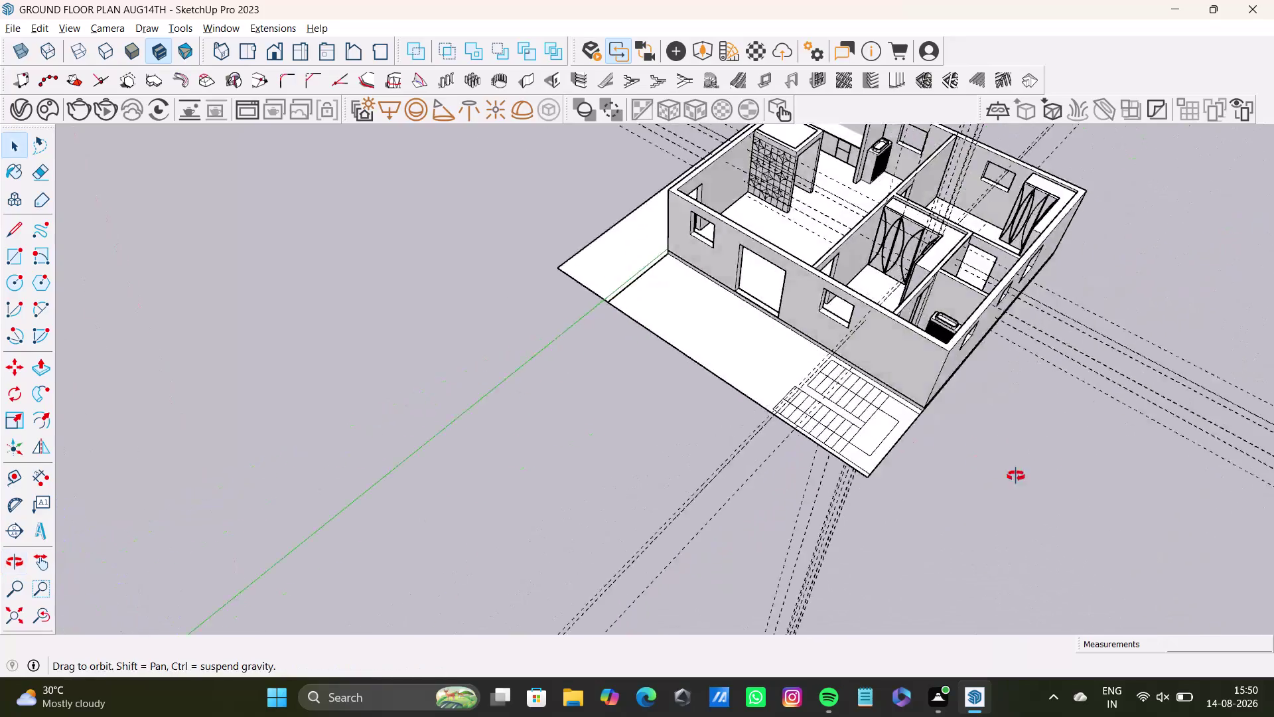
Orbit around the house until the kitchen niche and its panel face the view.
middle_drag(783, 267, 763, 548)
scroll(up, 3)
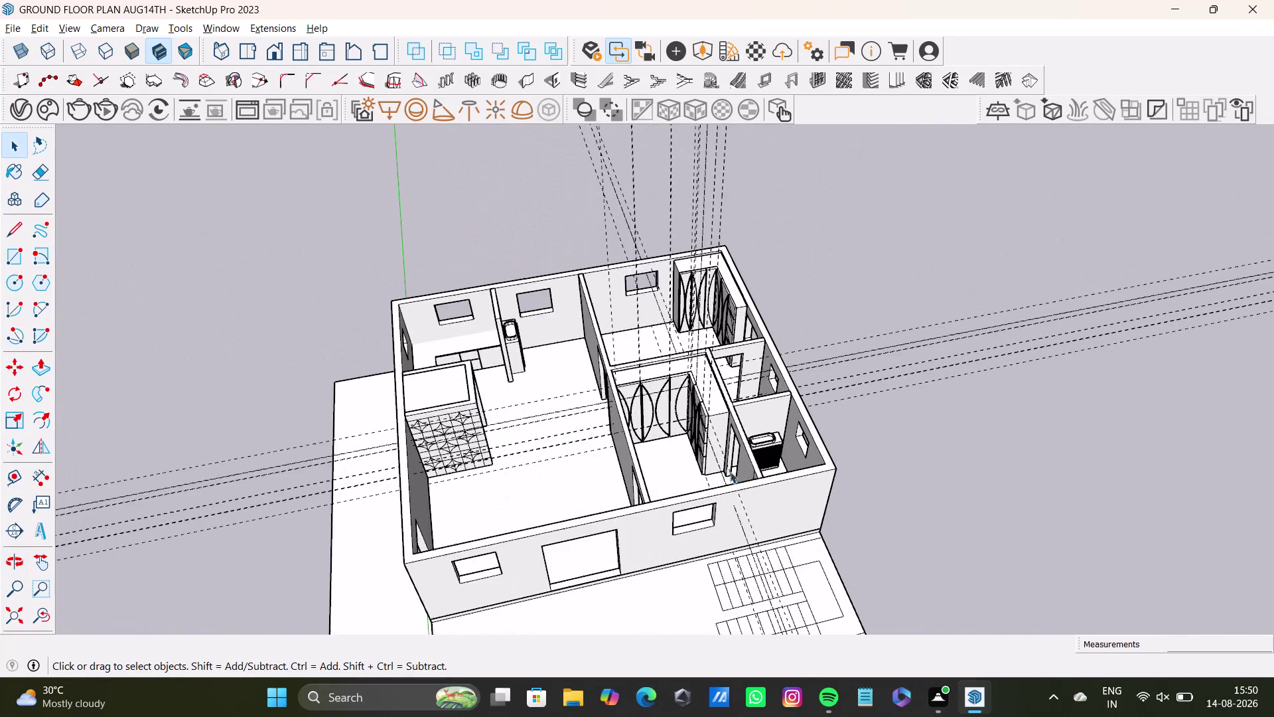
scroll(up, 3)
scroll(down, 3)
scroll(up, 3)
middle_drag(707, 371, 672, 412)
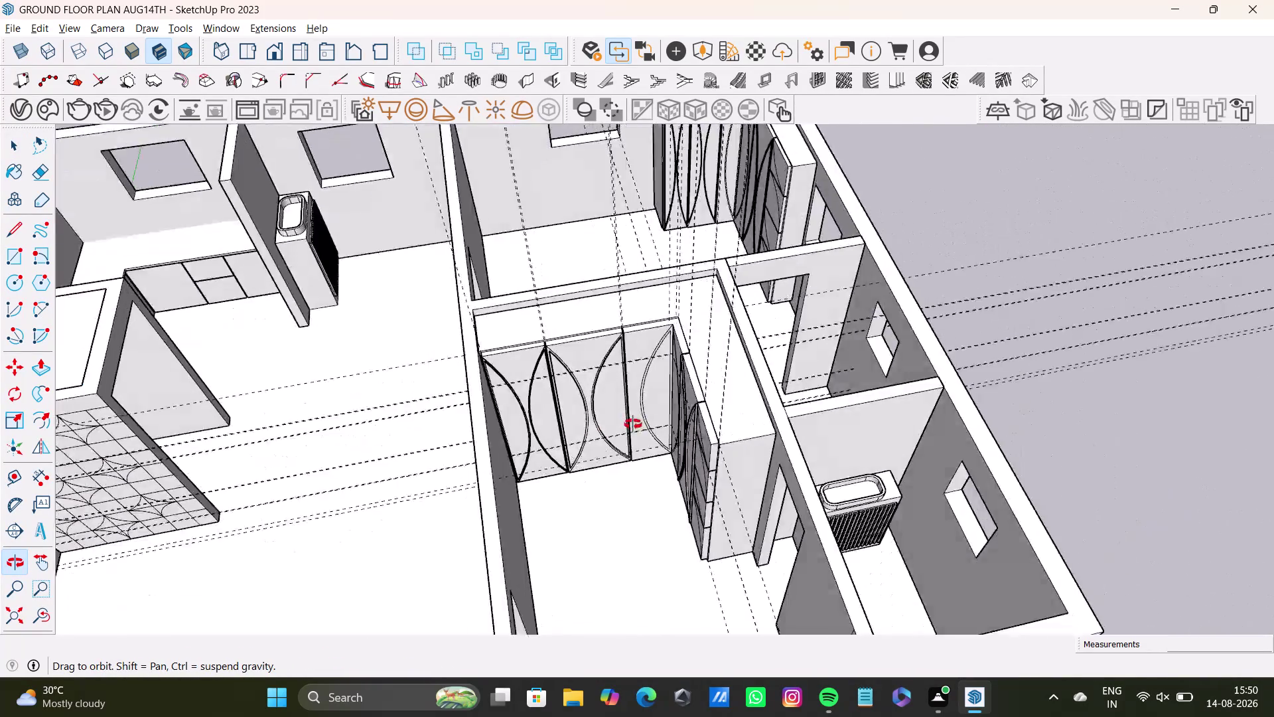
middle_drag(673, 413, 529, 435)
middle_drag(528, 276, 294, 276)
middle_drag(325, 264, 858, 375)
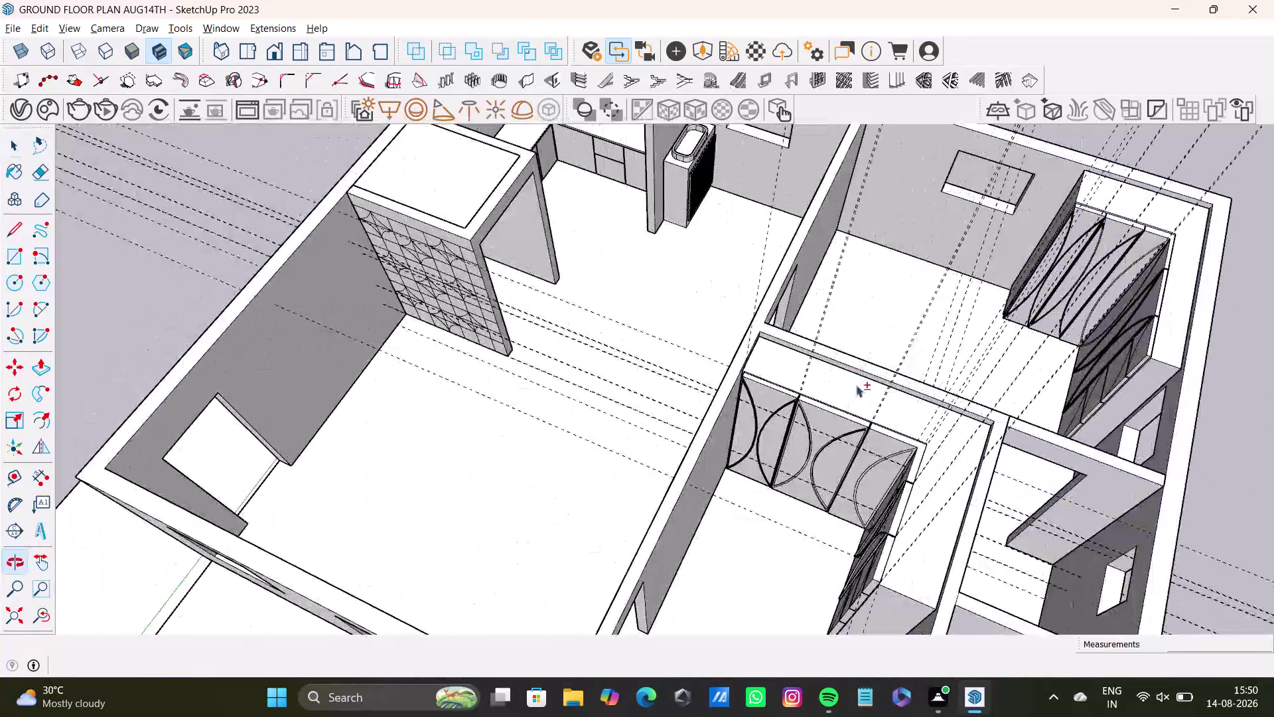
scroll(up, 3)
middle_drag(452, 277, 476, 521)
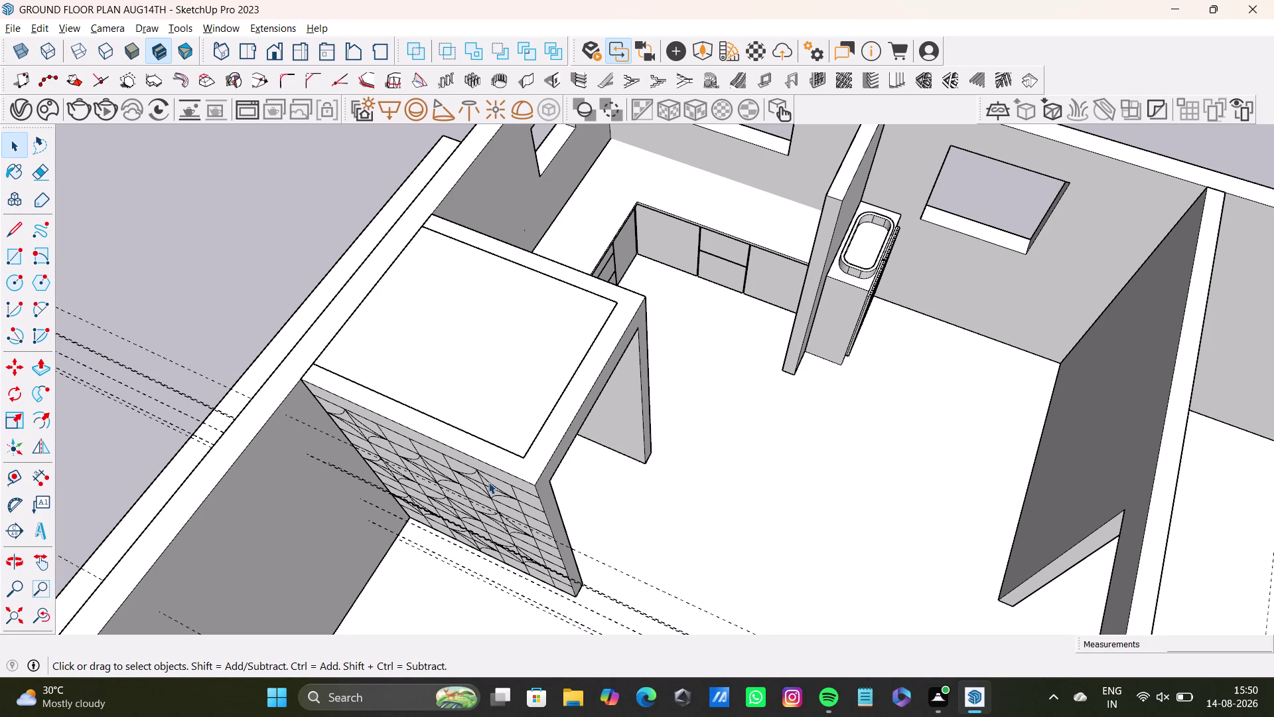
scroll(down, 3)
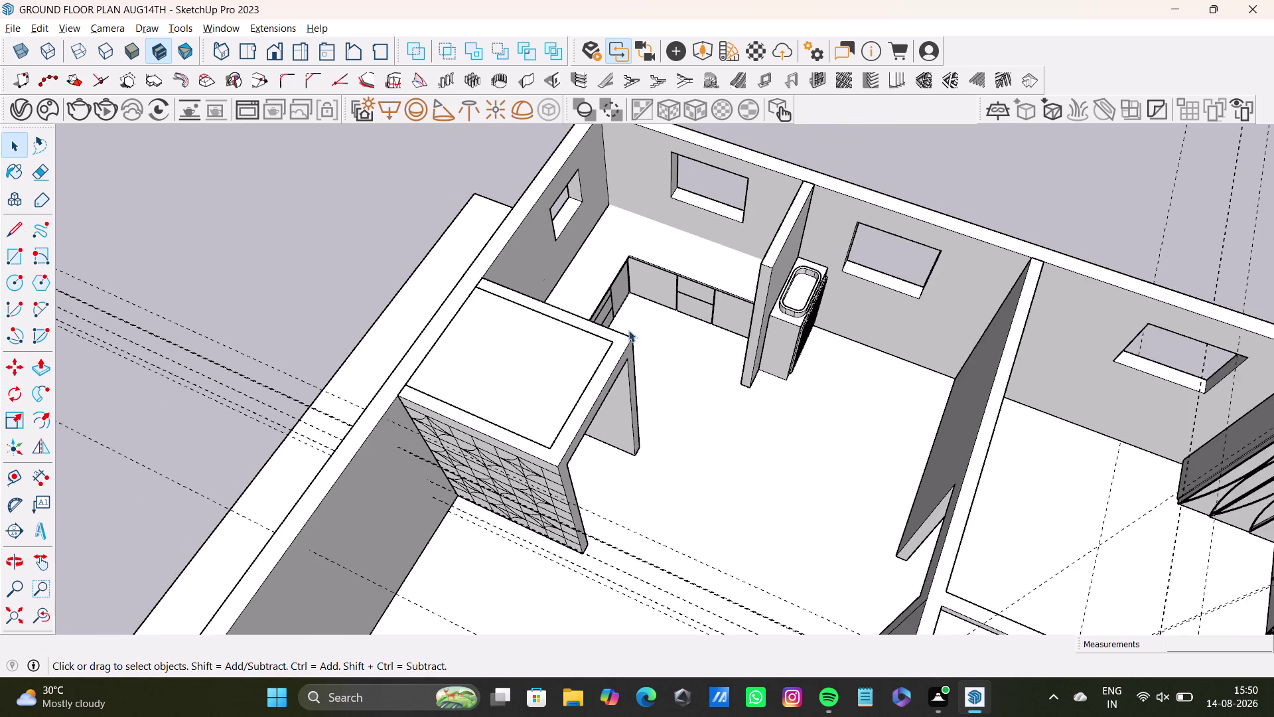
scroll(down, 3)
middle_drag(706, 418, 932, 290)
middle_drag(735, 449, 615, 391)
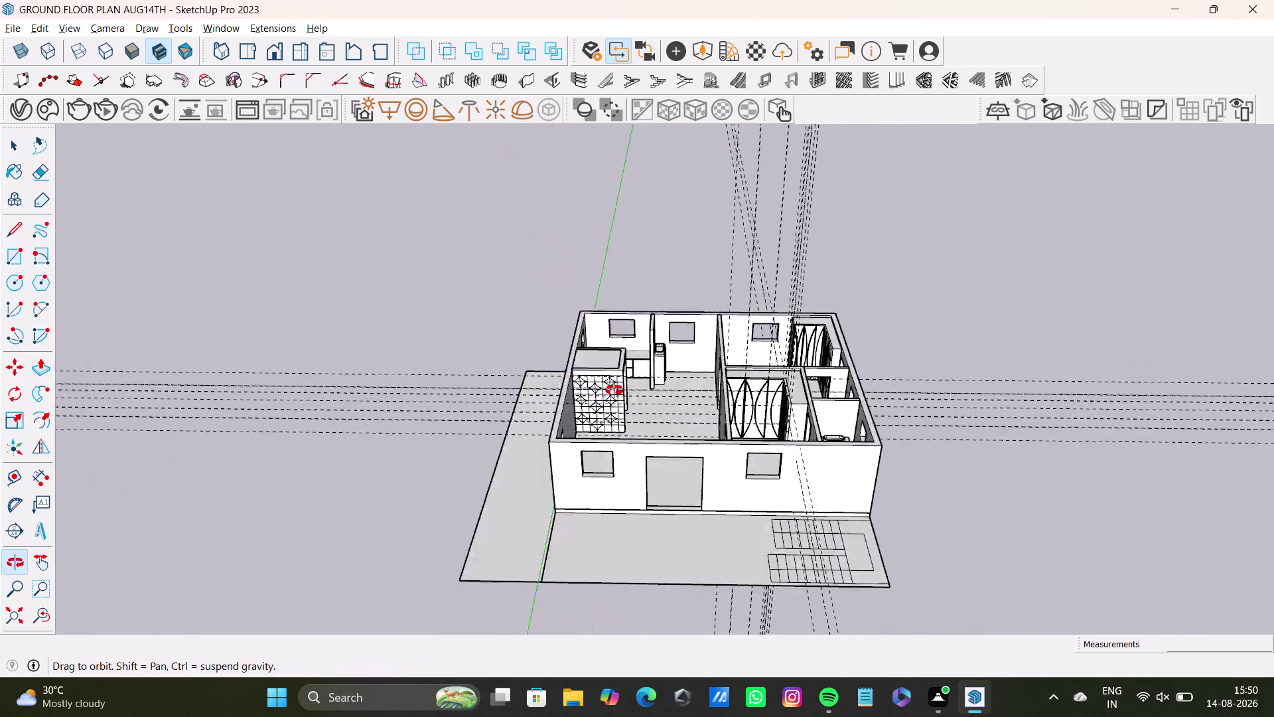
middle_drag(615, 391, 351, 399)
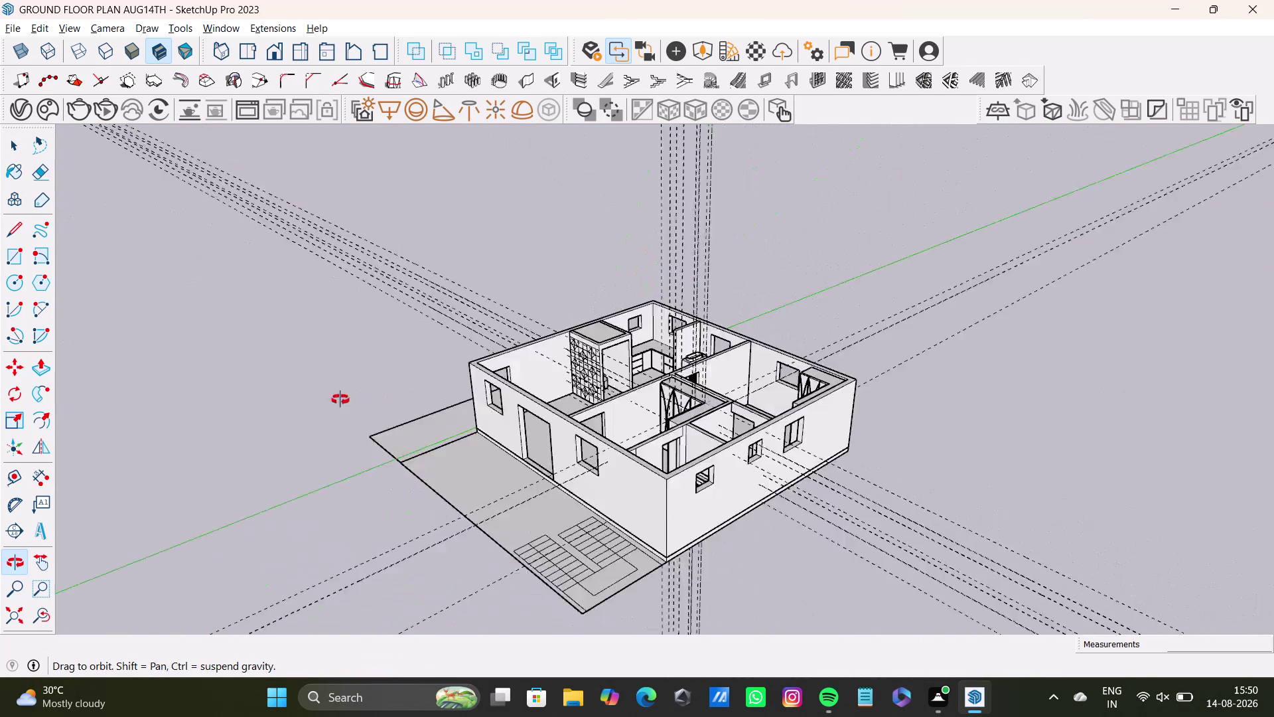
middle_drag(352, 399, 676, 400)
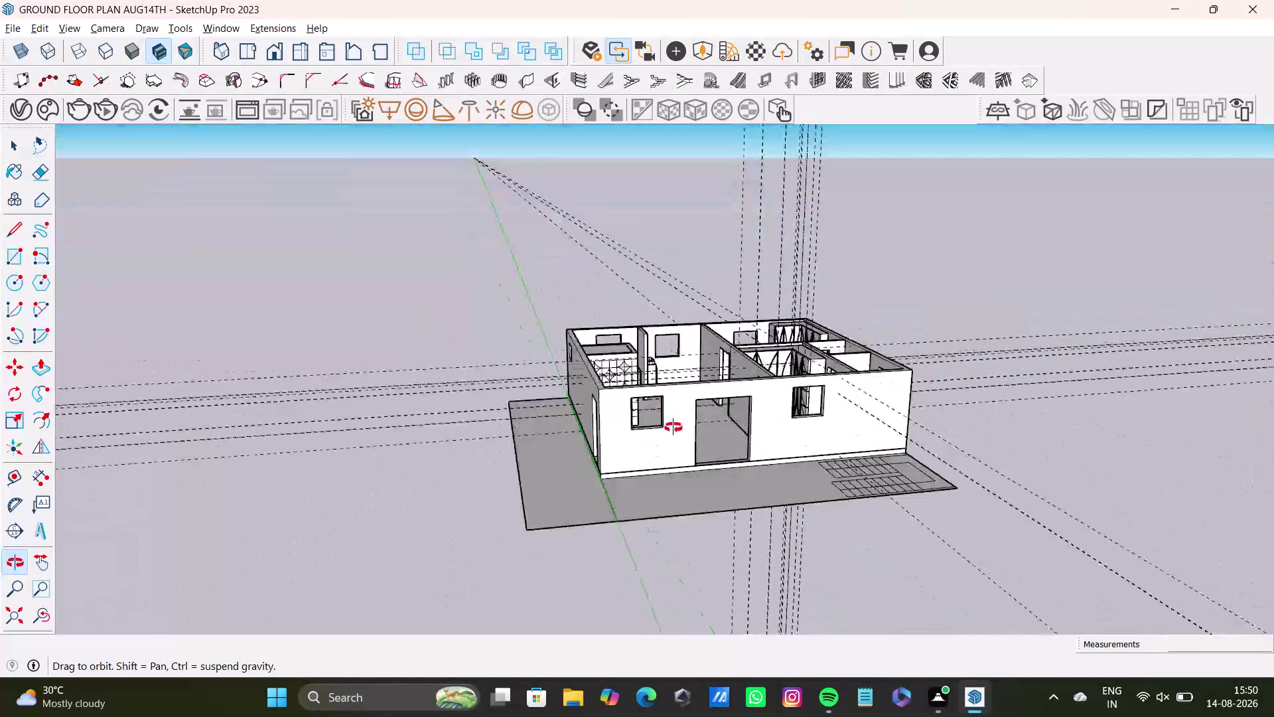
middle_drag(675, 400, 327, 297)
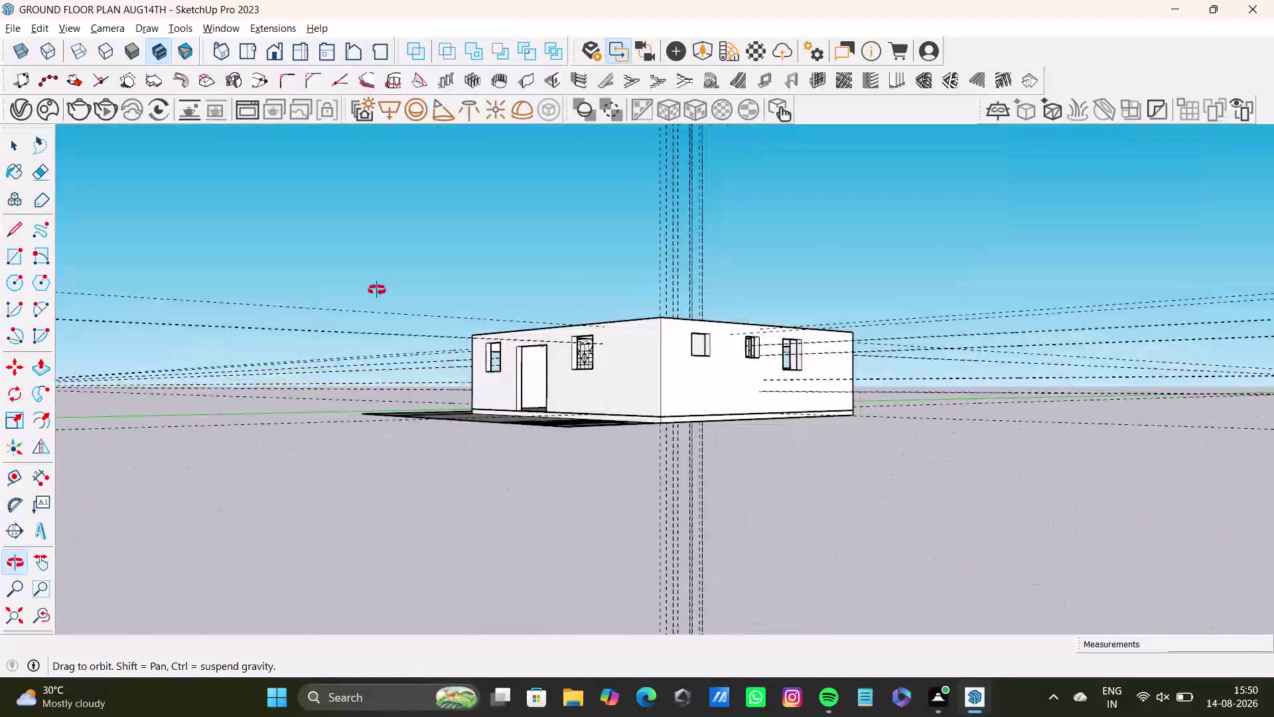
middle_drag(327, 297, 793, 378)
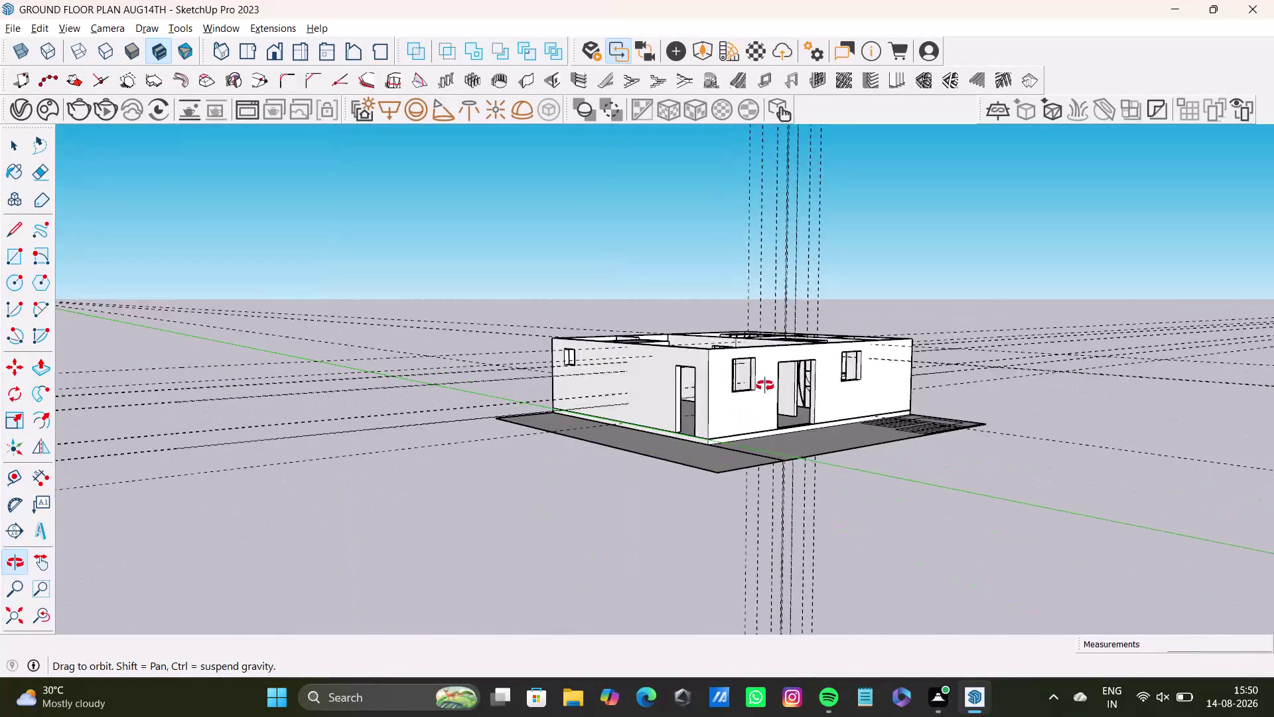
middle_drag(792, 378, 740, 387)
scroll(up, 3)
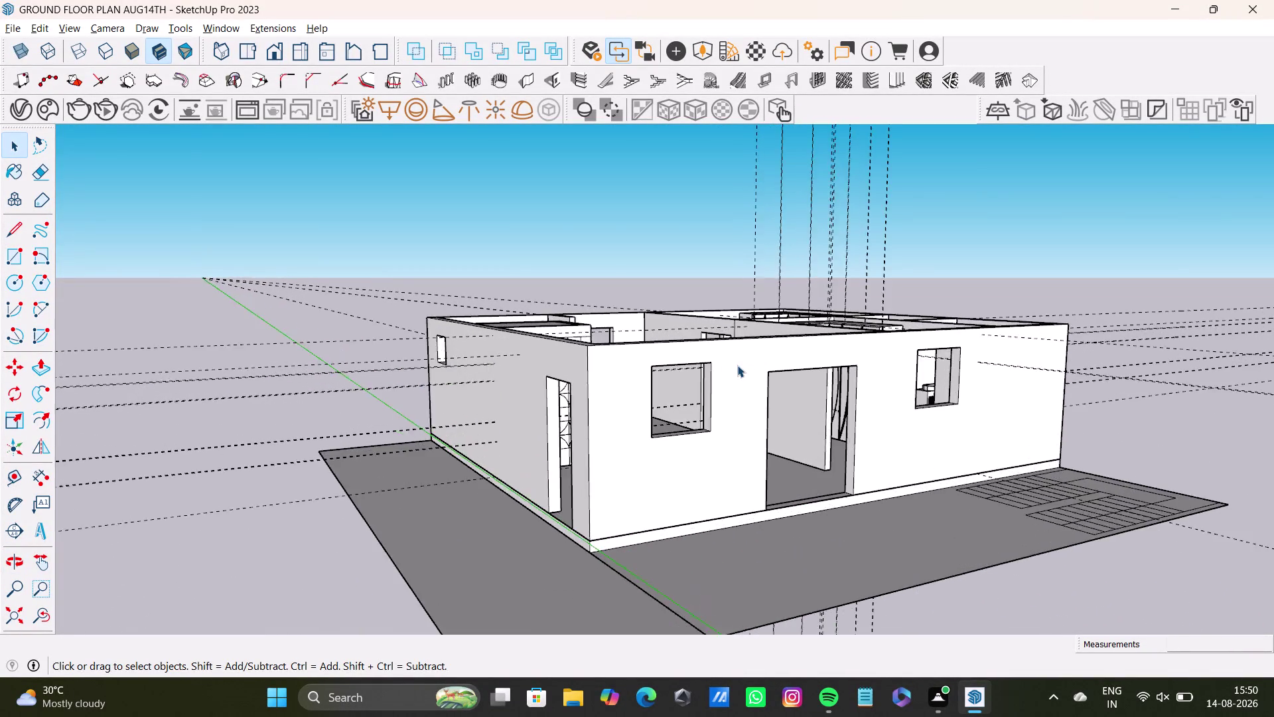
scroll(up, 3)
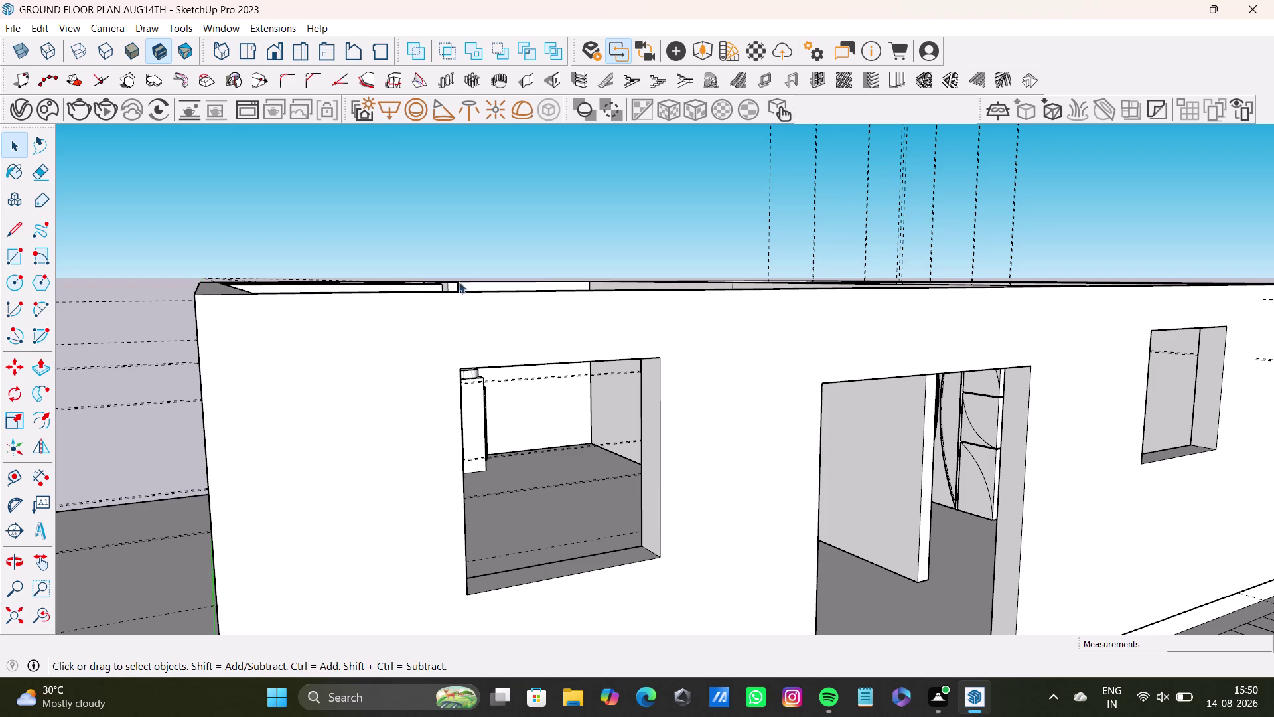
scroll(down, 3)
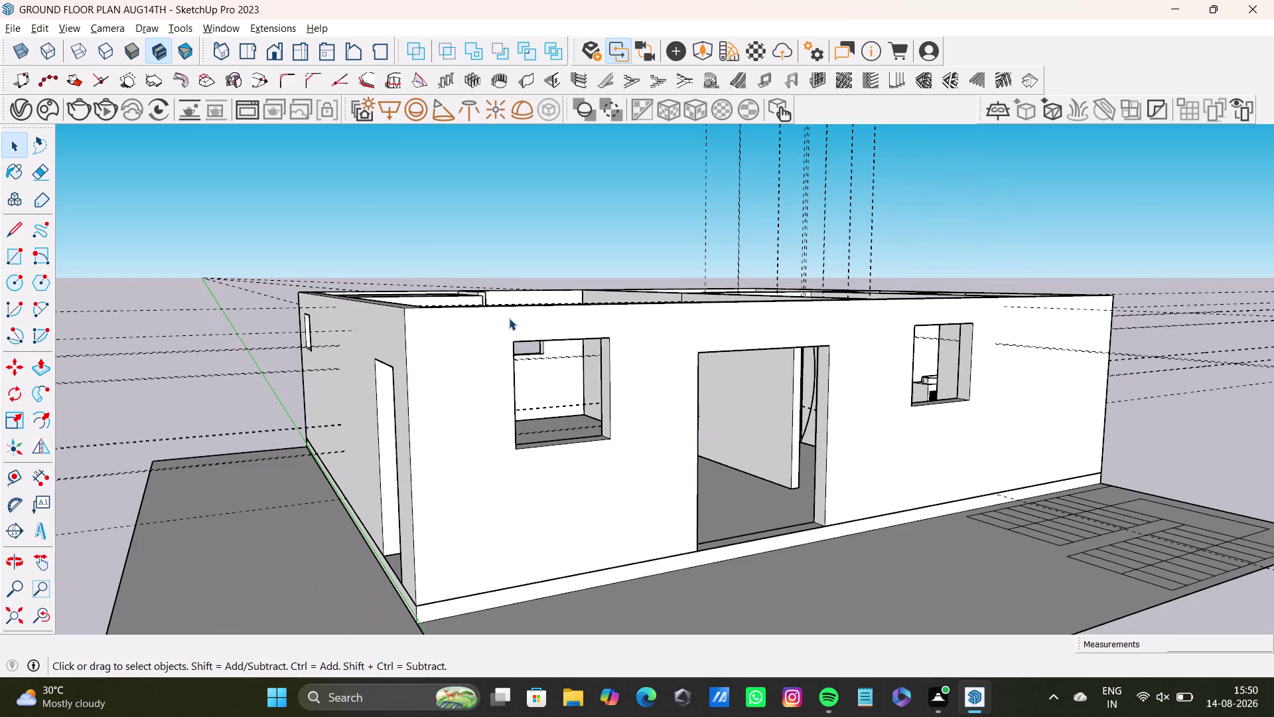
middle_drag(611, 395, 594, 598)
scroll(up, 3)
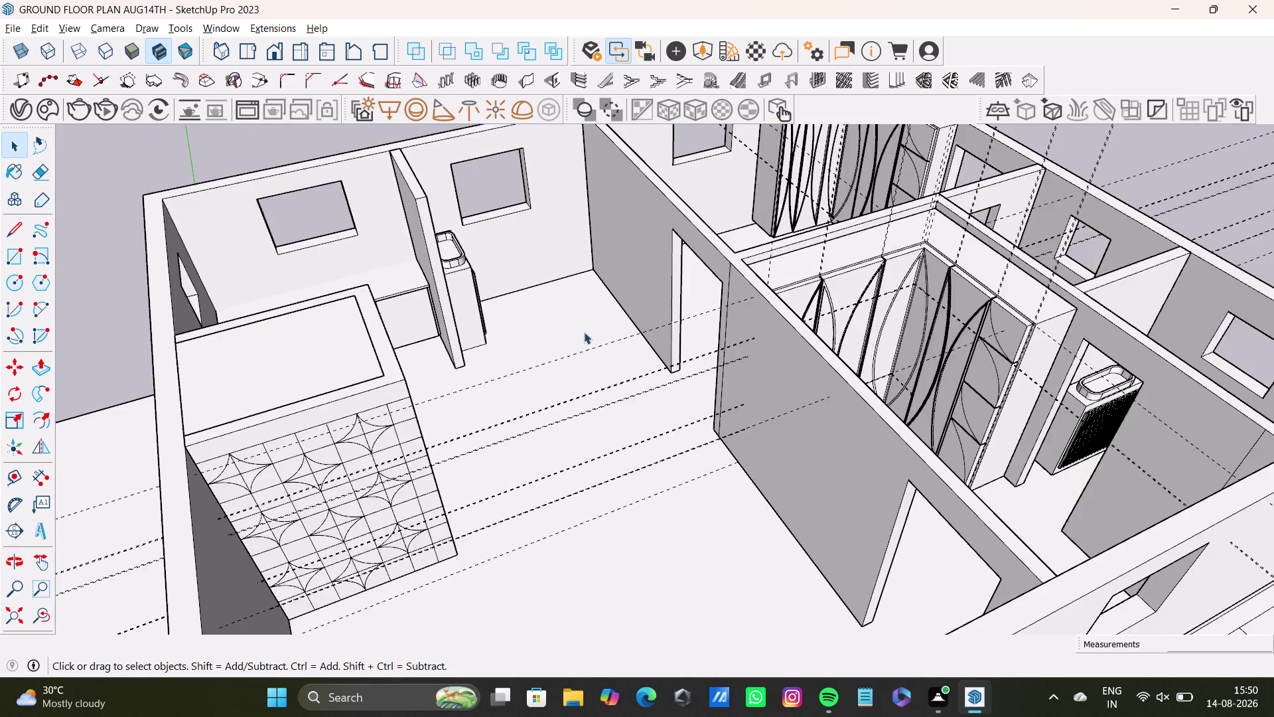
scroll(up, 3)
middle_drag(649, 342, 327, 383)
middle_drag(414, 314, 567, 430)
middle_drag(564, 461, 353, 461)
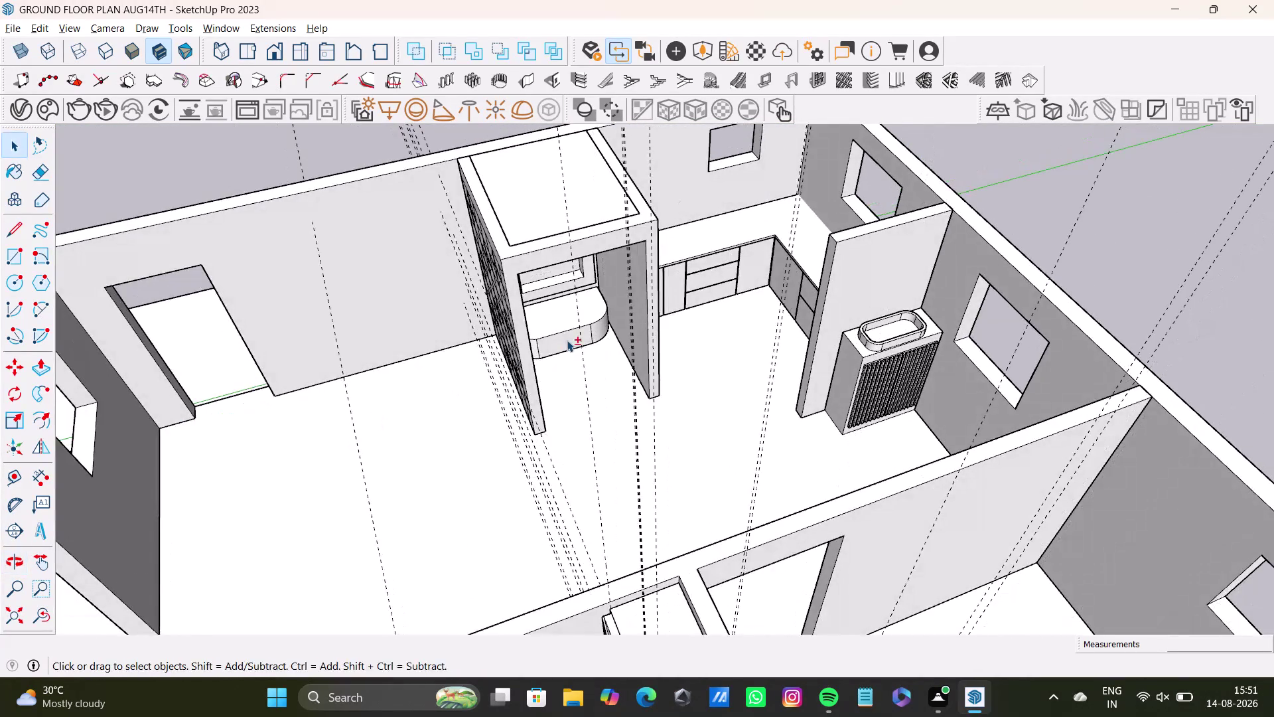
middle_drag(584, 357, 622, 433)
middle_drag(701, 488, 502, 442)
scroll(up, 3)
middle_drag(615, 325, 630, 311)
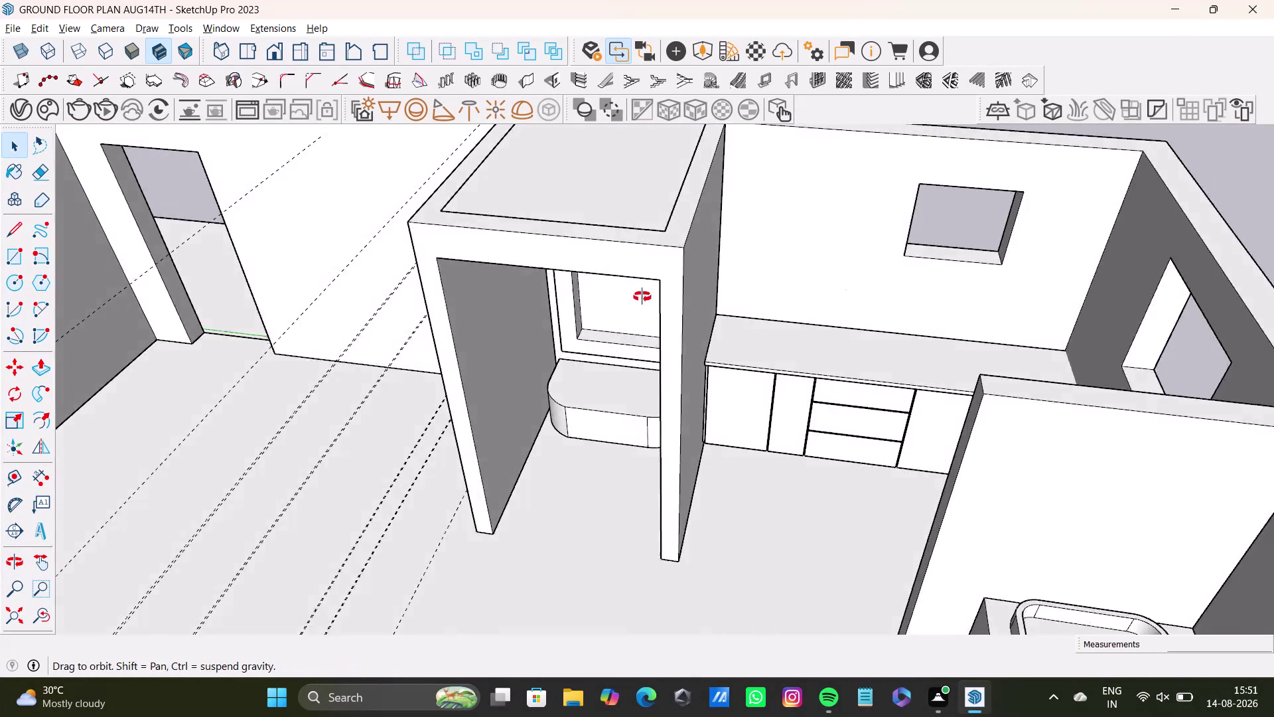
middle_drag(630, 311, 677, 239)
middle_drag(617, 293, 615, 262)
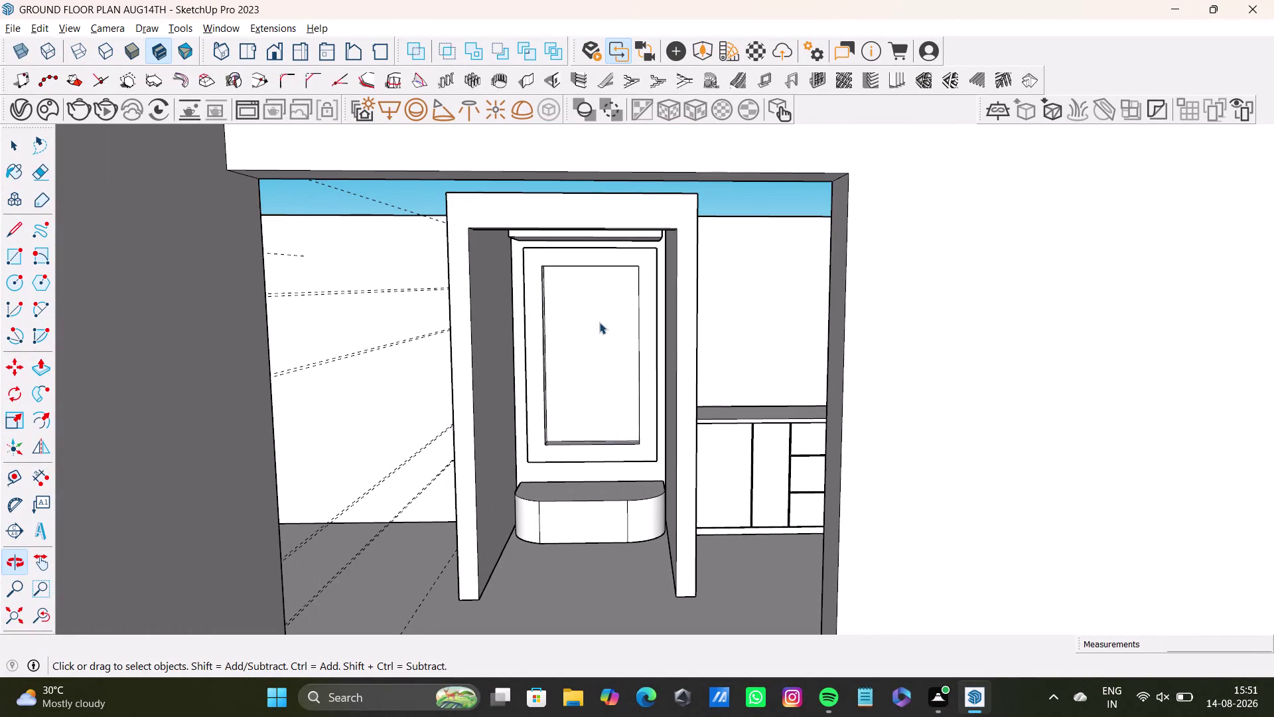
Select the inset panel inside the kitchen niche.
triple_click(600, 321)
triple_click(599, 322)
click(600, 322)
double_click(600, 346)
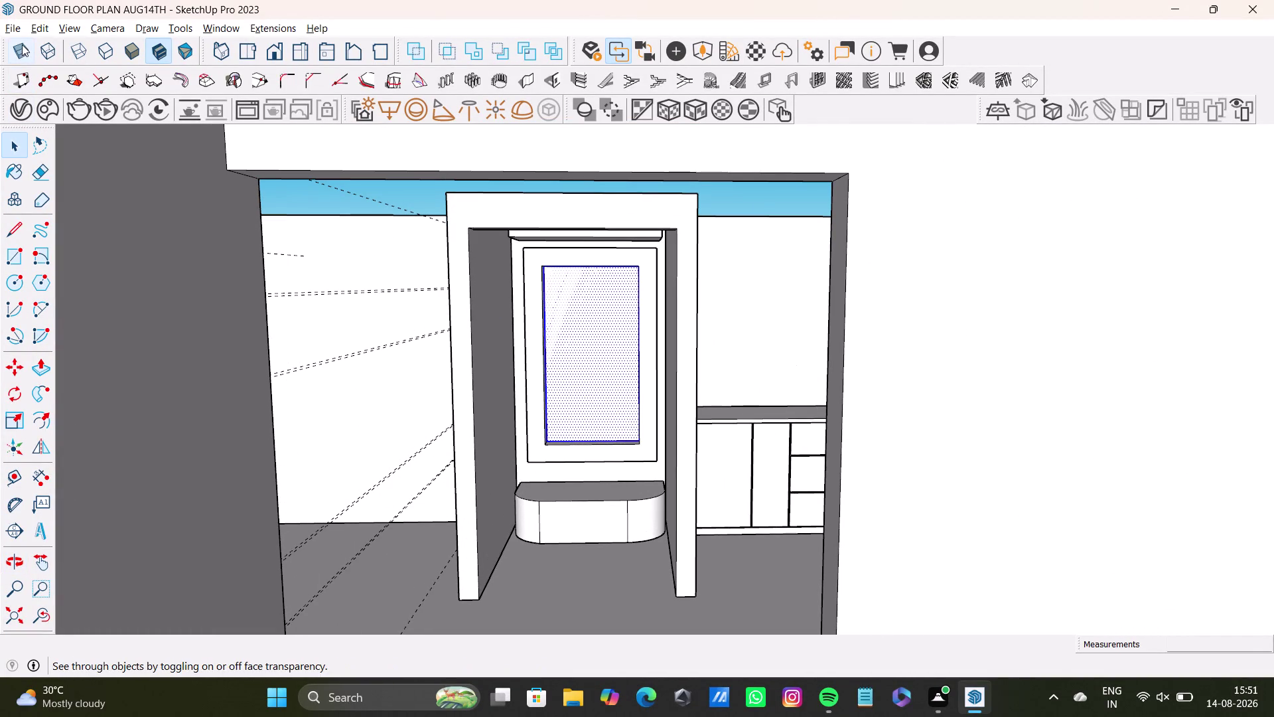
middle_drag(538, 379, 628, 564)
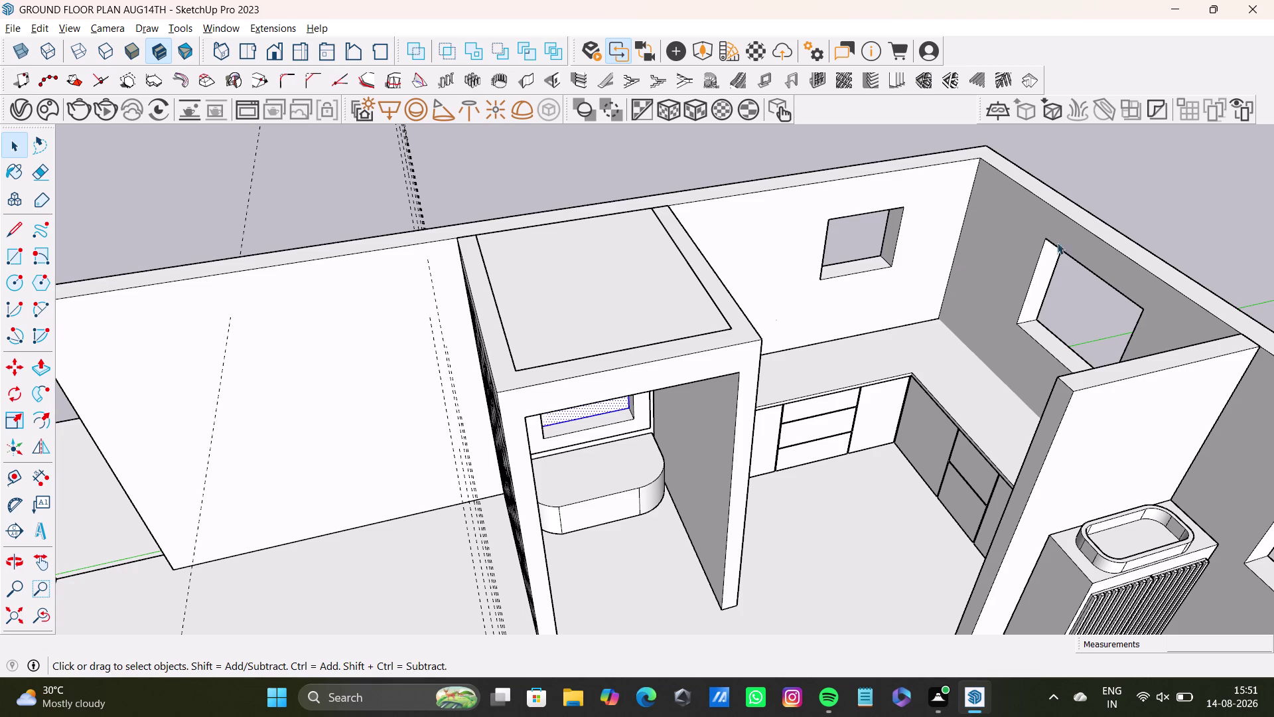
scroll(up, 3)
scroll(up, 3)
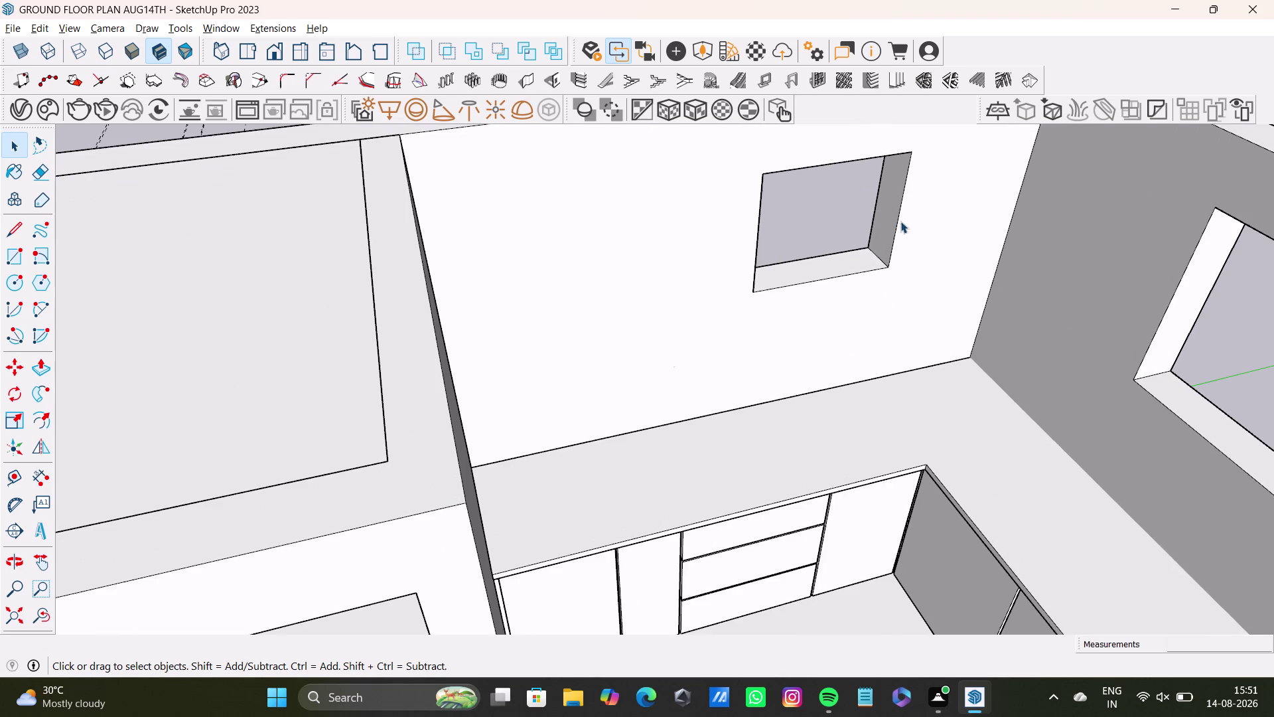
scroll(down, 3)
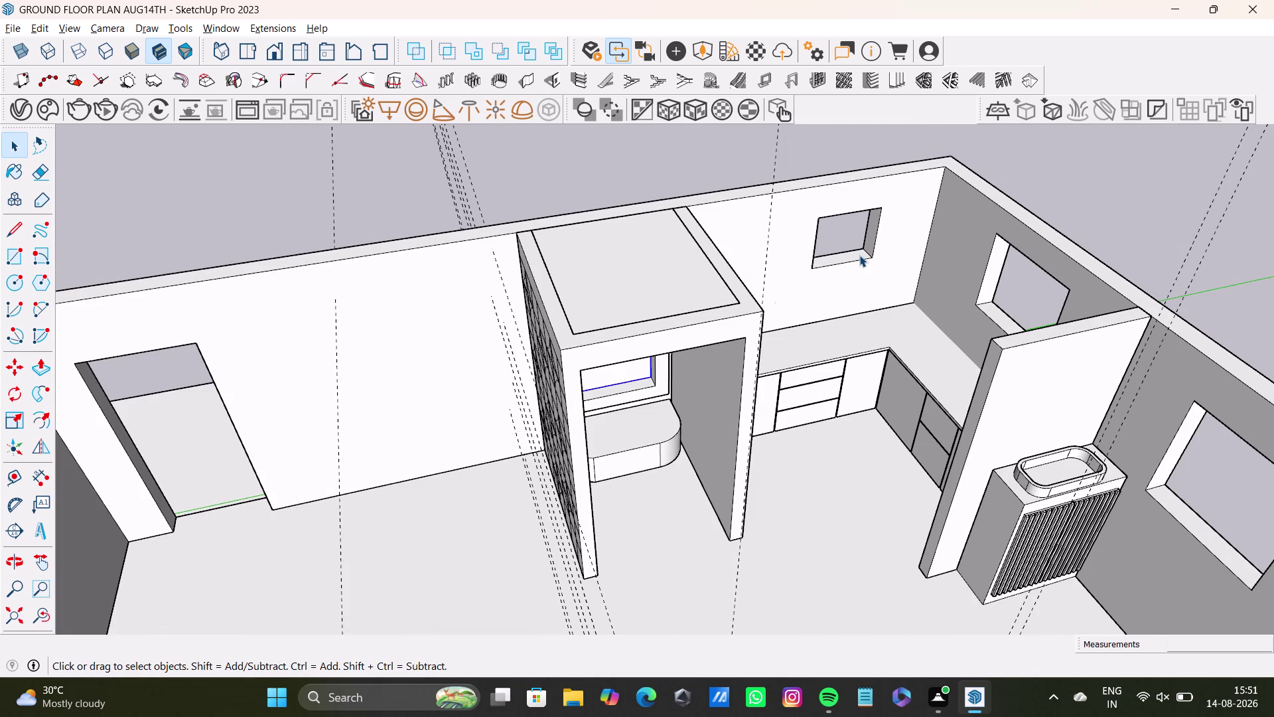
scroll(down, 3)
Orbit over the kitchen counter to face the window opening.
middle_drag(873, 295, 1043, 388)
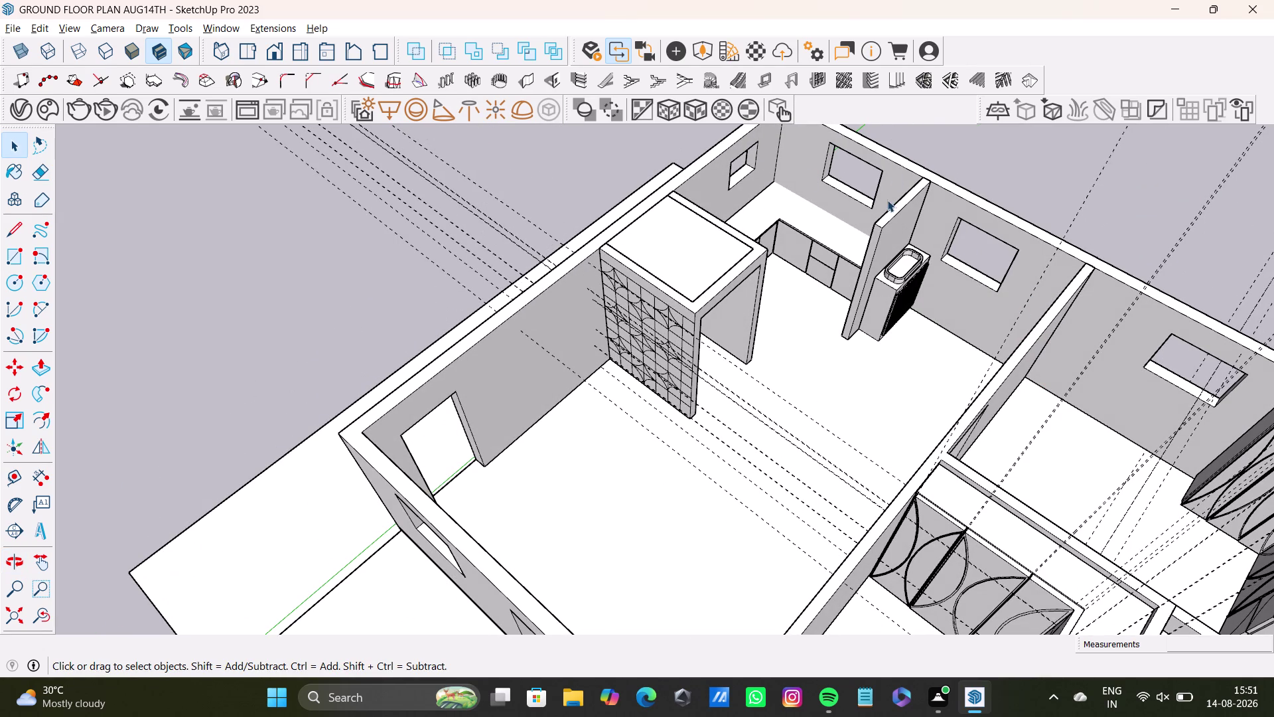
scroll(up, 3)
middle_drag(889, 218, 681, 281)
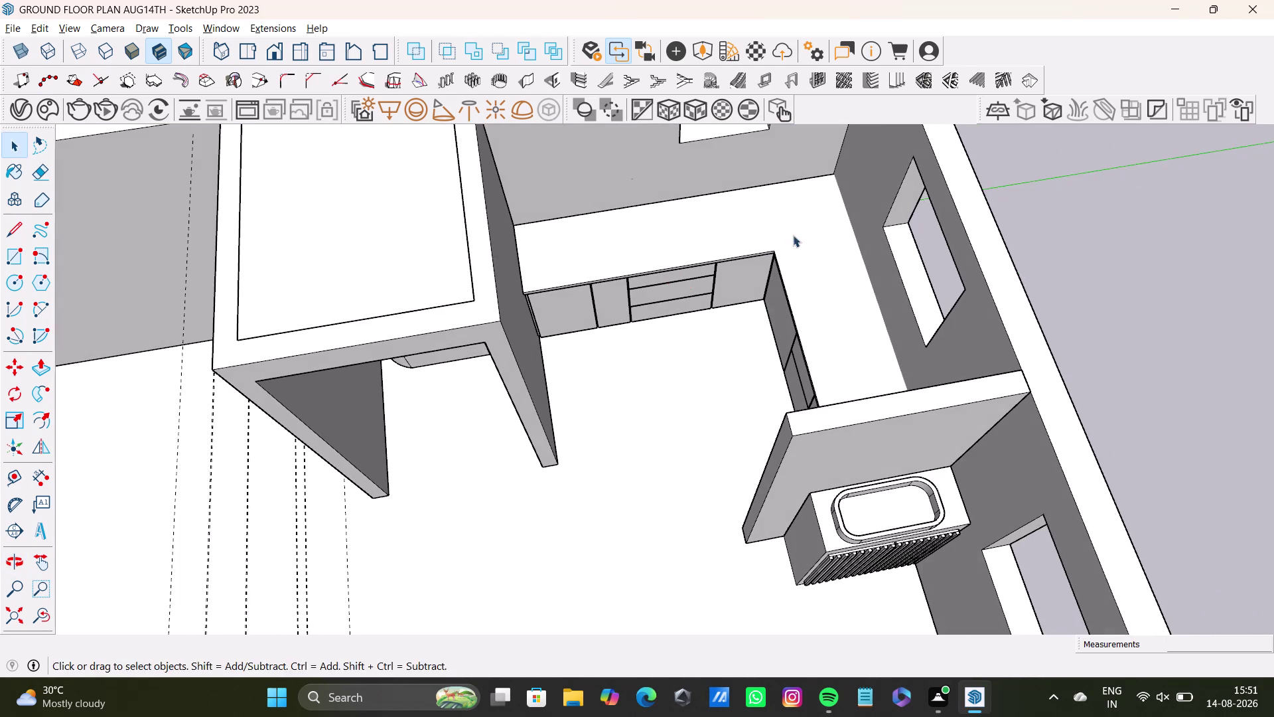
middle_drag(793, 235, 840, 422)
middle_drag(840, 413, 913, 243)
scroll(up, 3)
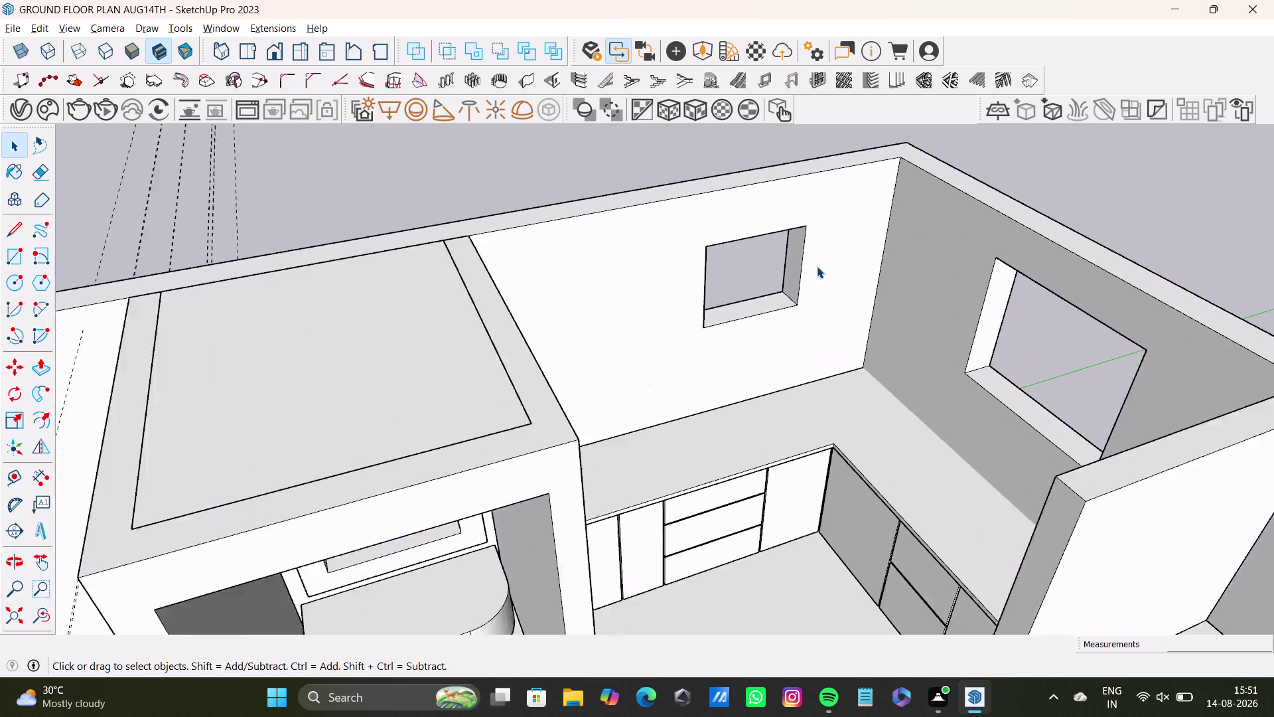
scroll(up, 3)
middle_drag(819, 274, 672, 234)
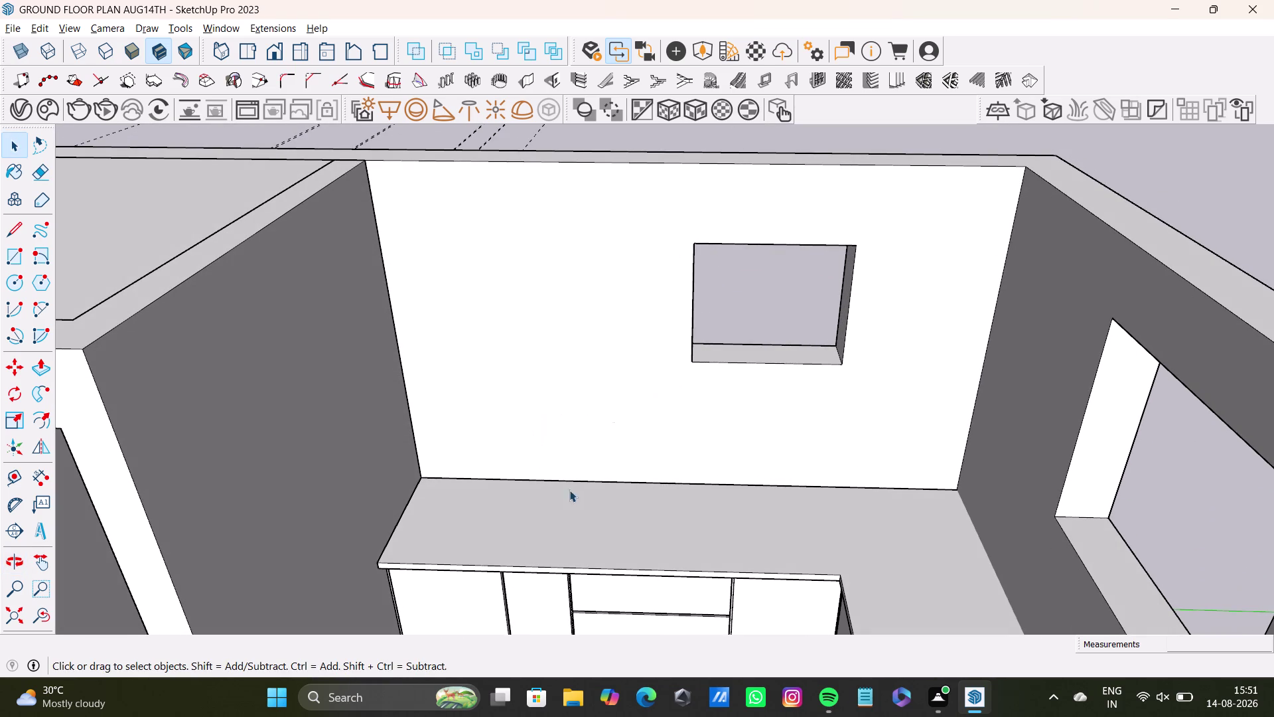
scroll(up, 3)
middle_drag(837, 274, 983, 335)
middle_drag(962, 307, 731, 383)
middle_drag(730, 383, 869, 356)
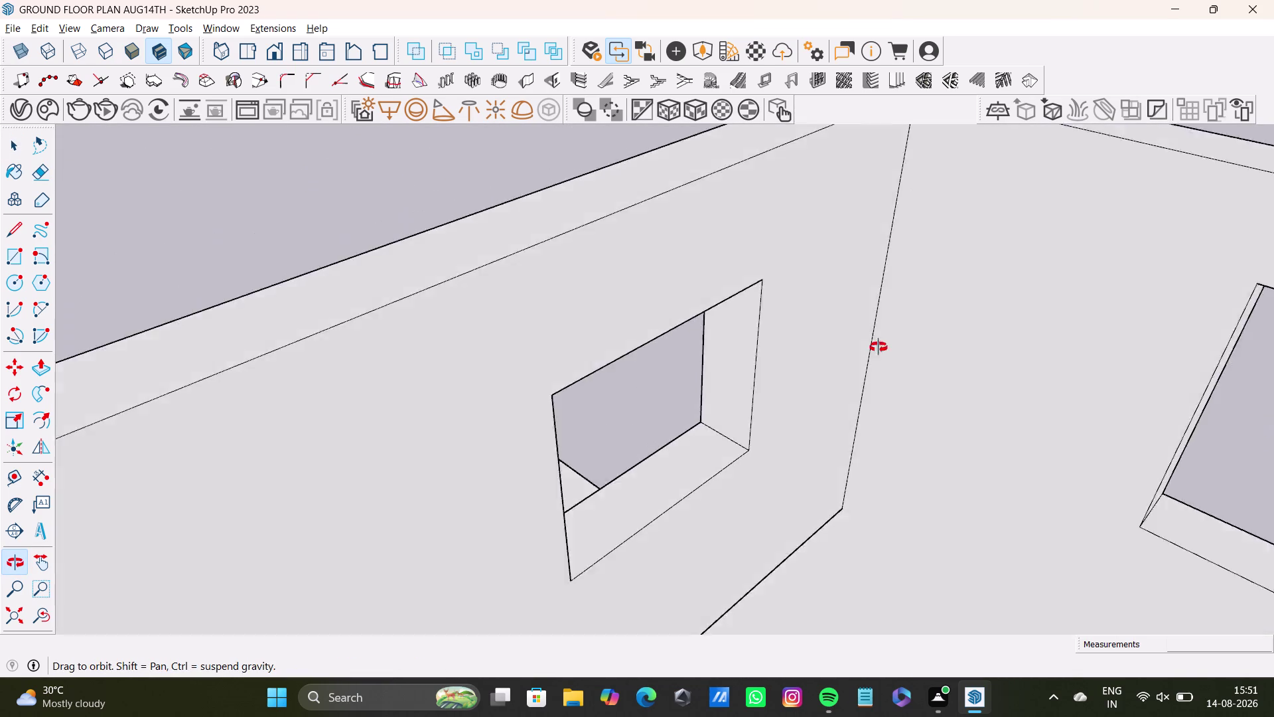
middle_drag(869, 356, 881, 245)
Push/pull the window opening's side face.
click(730, 286)
double_click(731, 286)
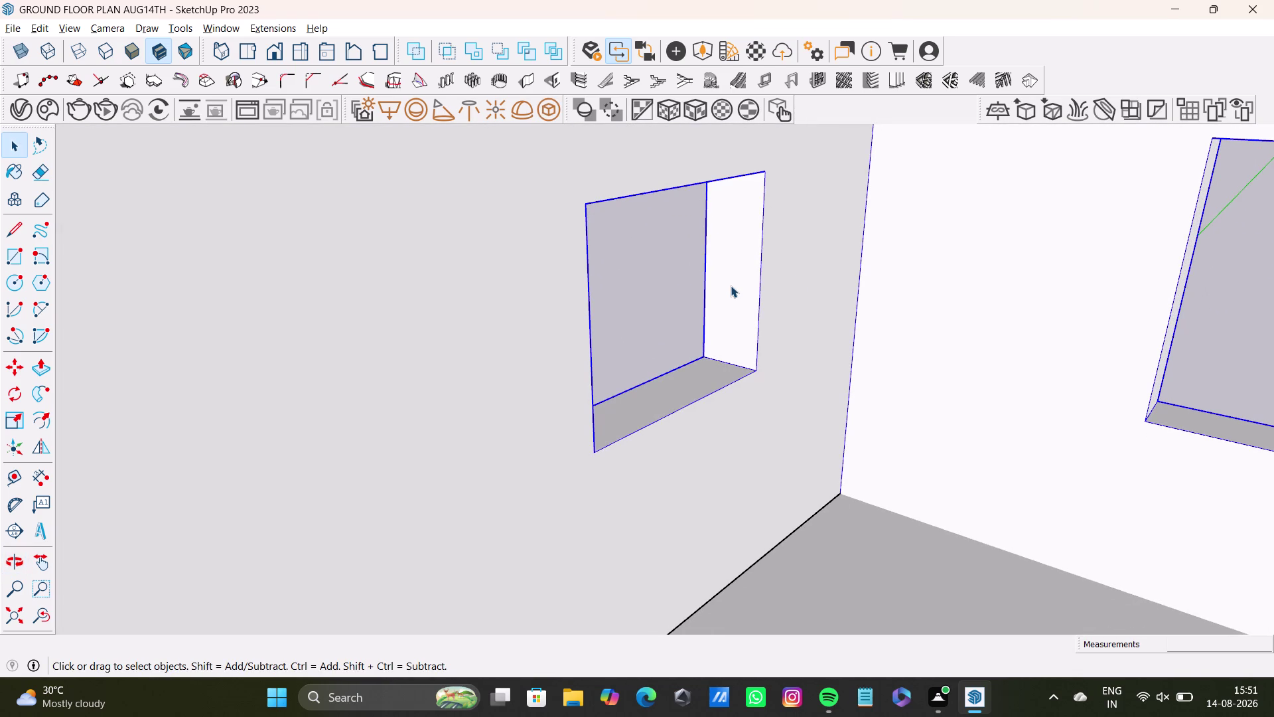
double_click(741, 293)
key(p)
key(p)
key(p)
drag(742, 296, 673, 327)
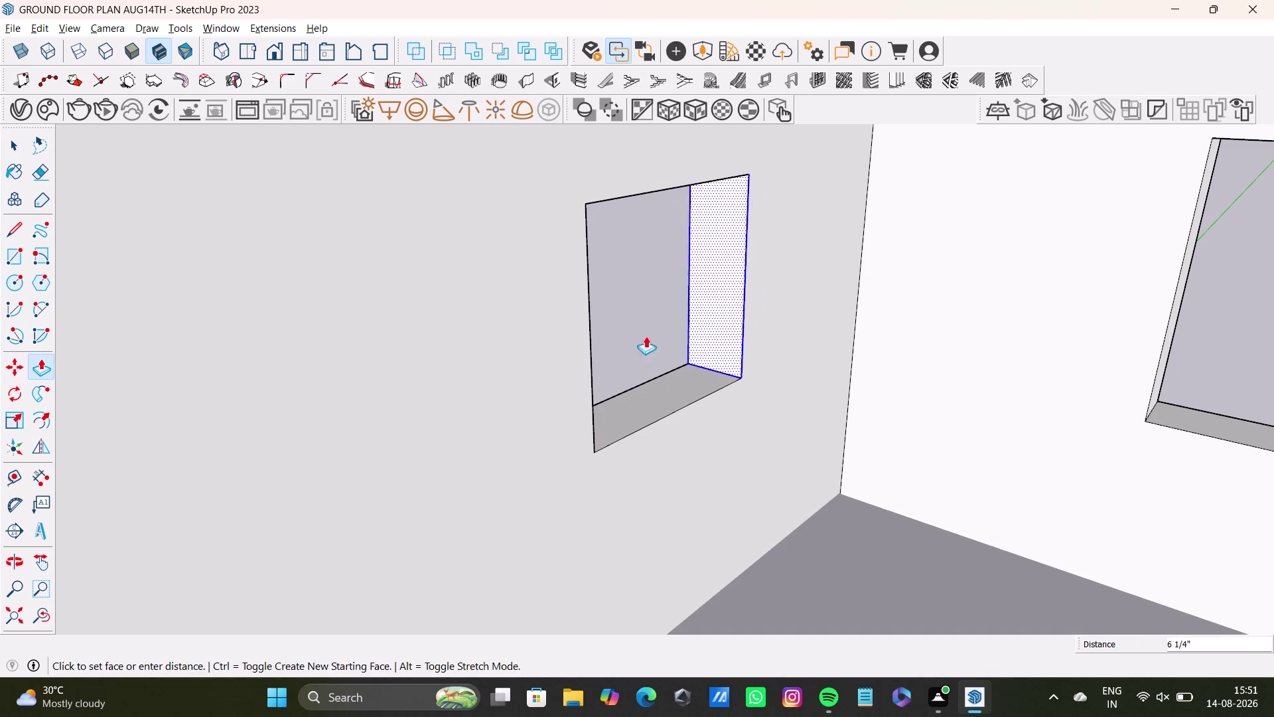
drag(673, 327, 553, 369)
drag(736, 289, 517, 368)
scroll(down, 3)
middle_drag(809, 391, 359, 432)
scroll(down, 3)
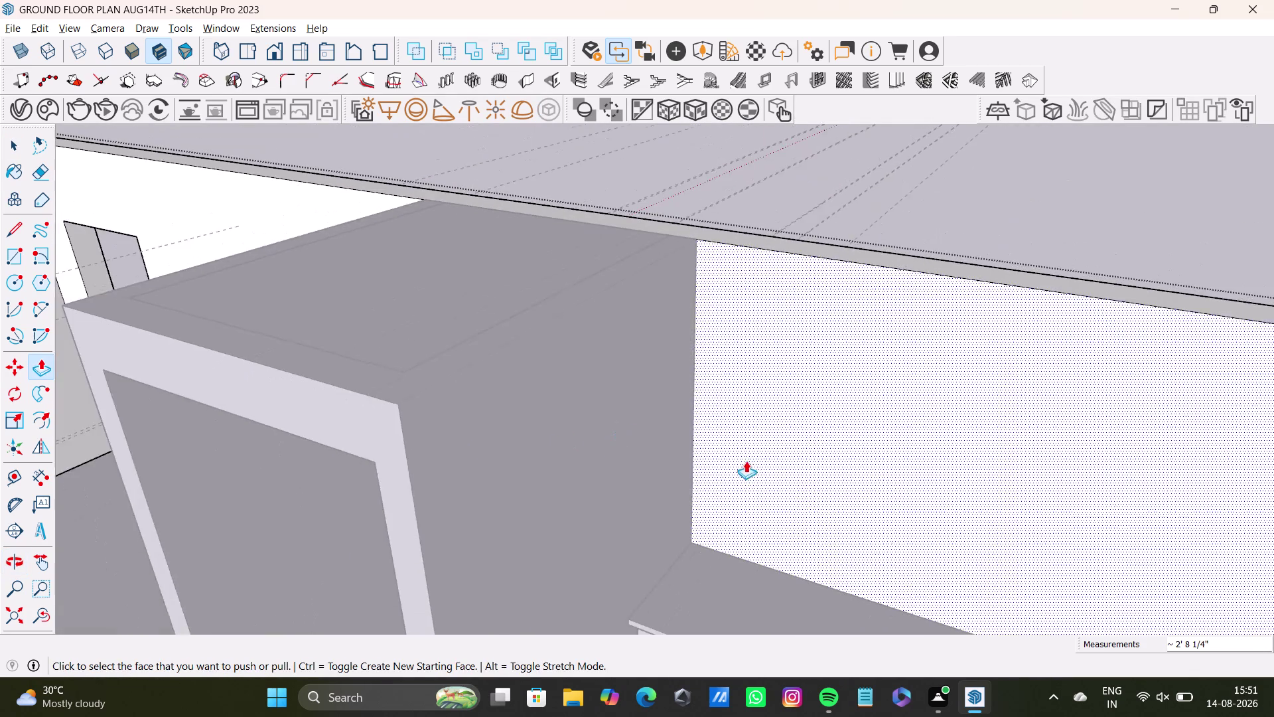
scroll(down, 3)
key(space)
click(974, 256)
Orbit past the tall cabinet to face the kitchen back wall above the counter.
middle_drag(867, 476, 1246, 515)
middle_drag(1186, 493, 1125, 476)
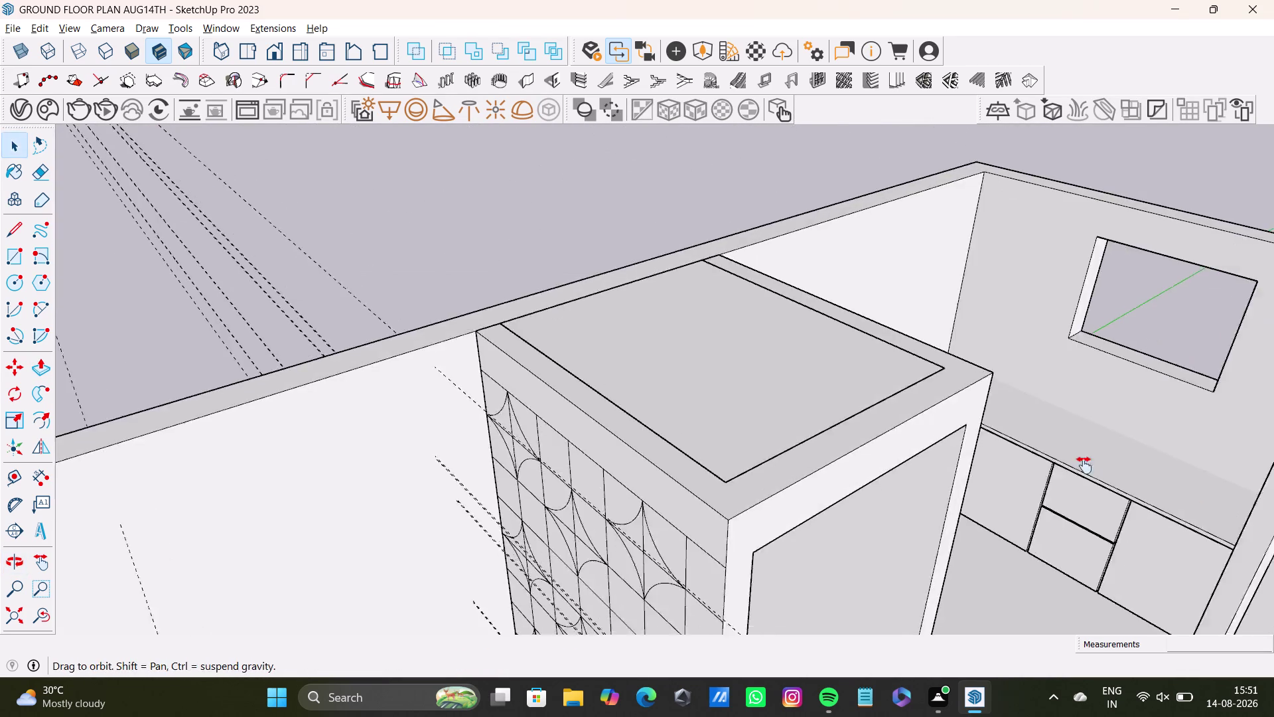
middle_drag(1125, 476, 881, 435)
middle_drag(891, 434, 716, 481)
middle_drag(769, 392, 820, 496)
middle_drag(816, 485, 840, 372)
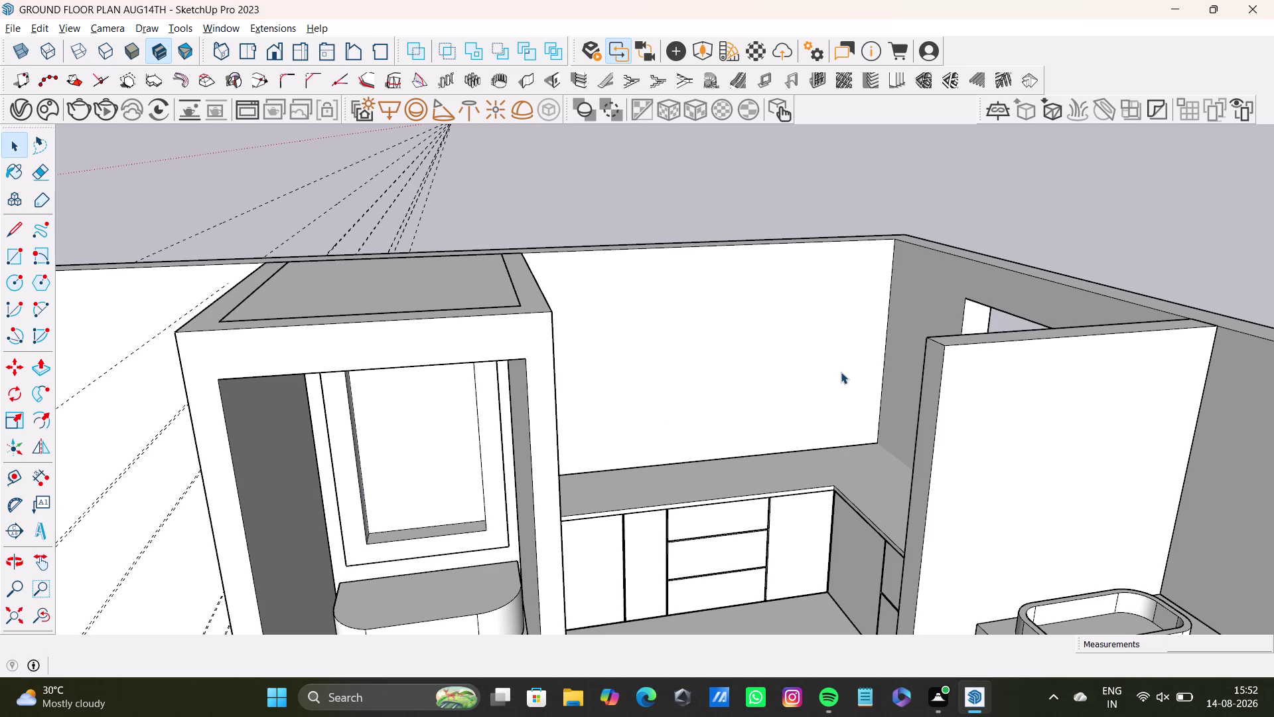
scroll(up, 3)
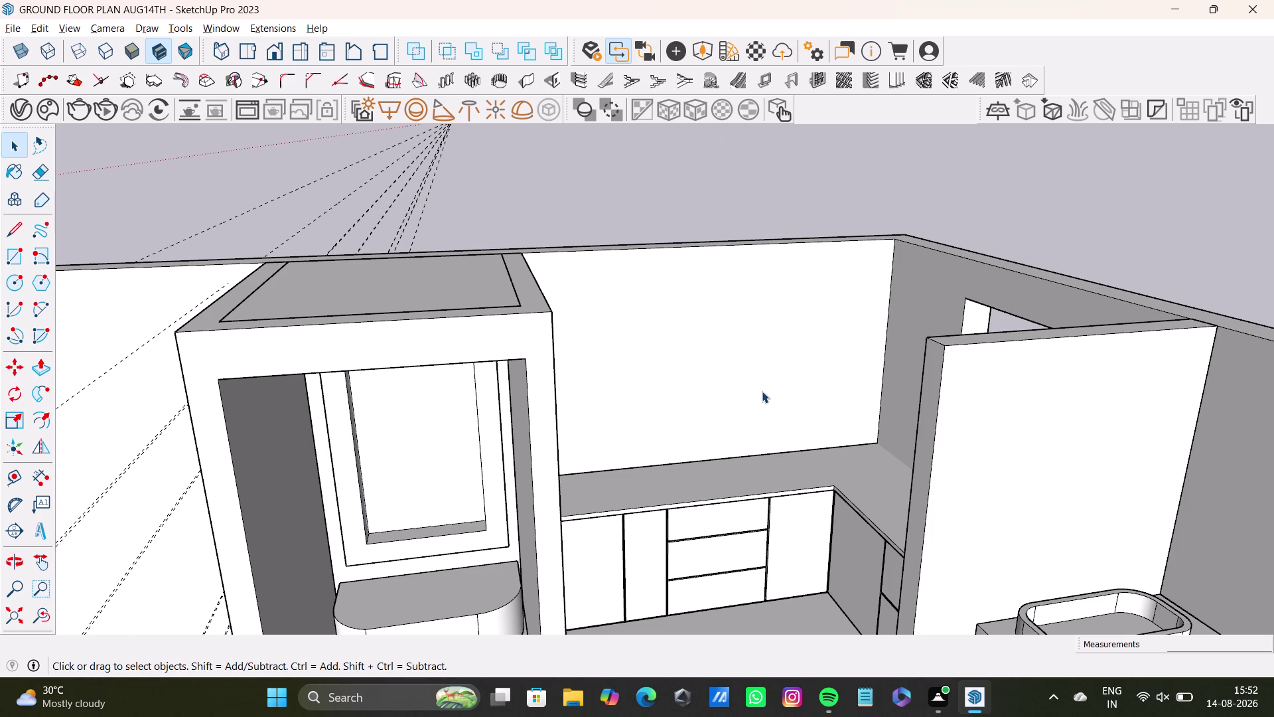
scroll(up, 3)
scroll(down, 3)
scroll(up, 3)
middle_drag(781, 392, 711, 461)
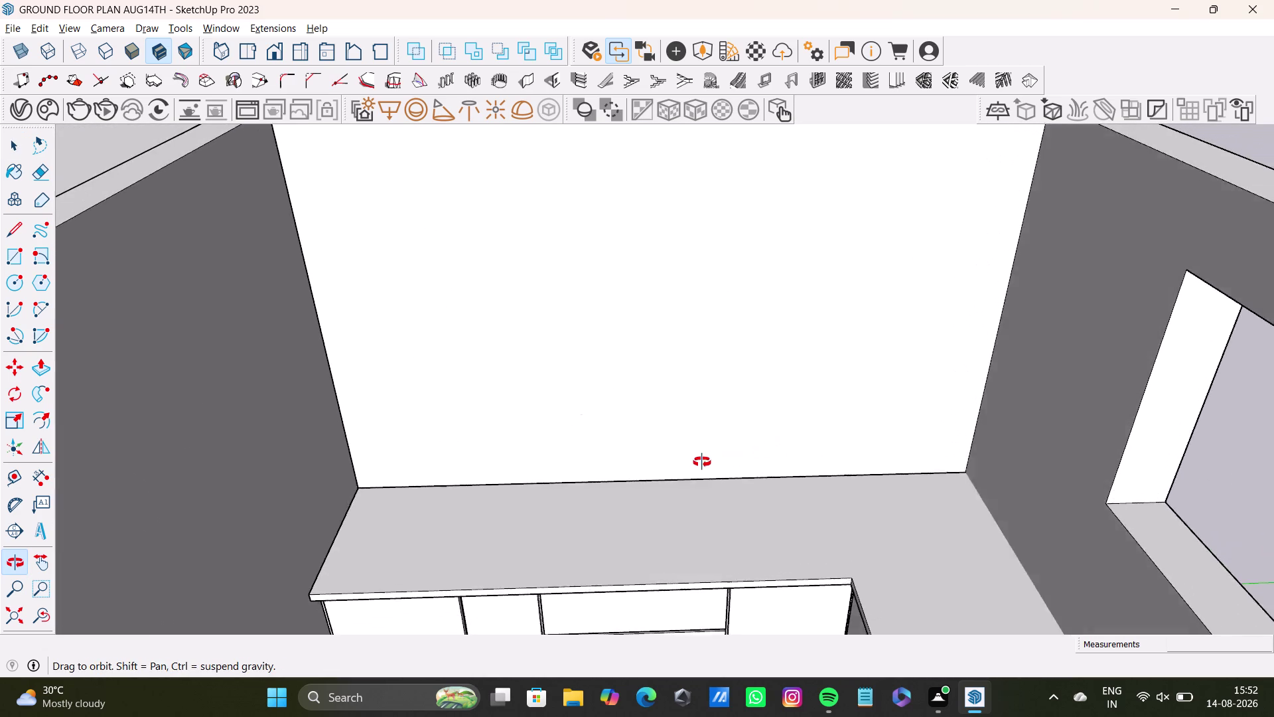
middle_drag(711, 461, 729, 439)
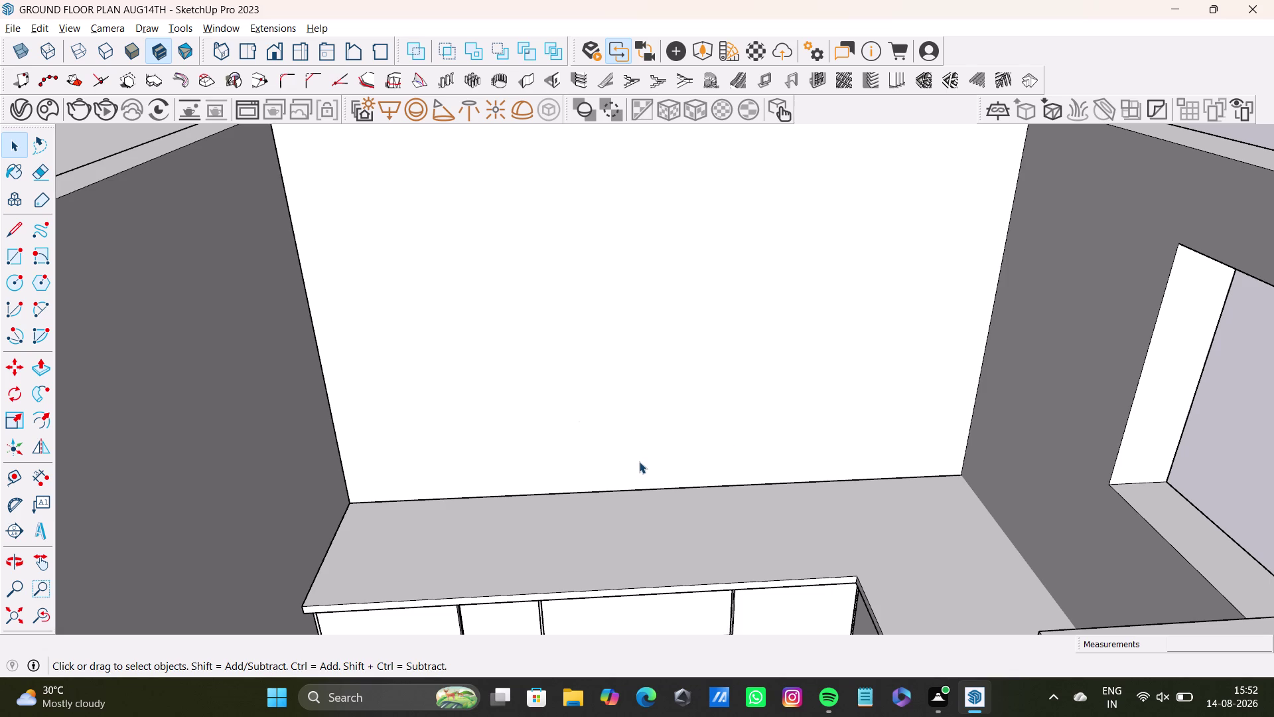
scroll(down, 3)
scroll(down, 3)
middle_drag(656, 455, 832, 454)
scroll(down, 3)
middle_drag(750, 462, 656, 436)
middle_drag(699, 451, 701, 452)
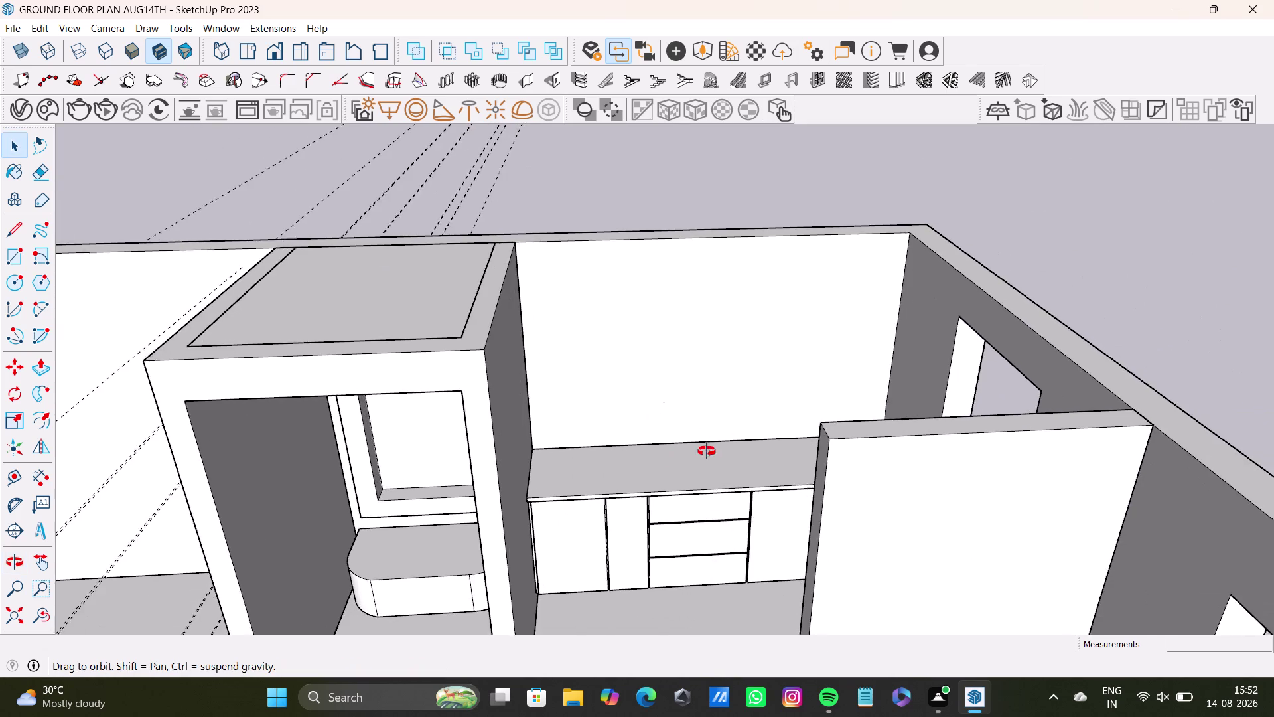
middle_drag(701, 451, 673, 557)
scroll(up, 3)
middle_drag(682, 448, 682, 445)
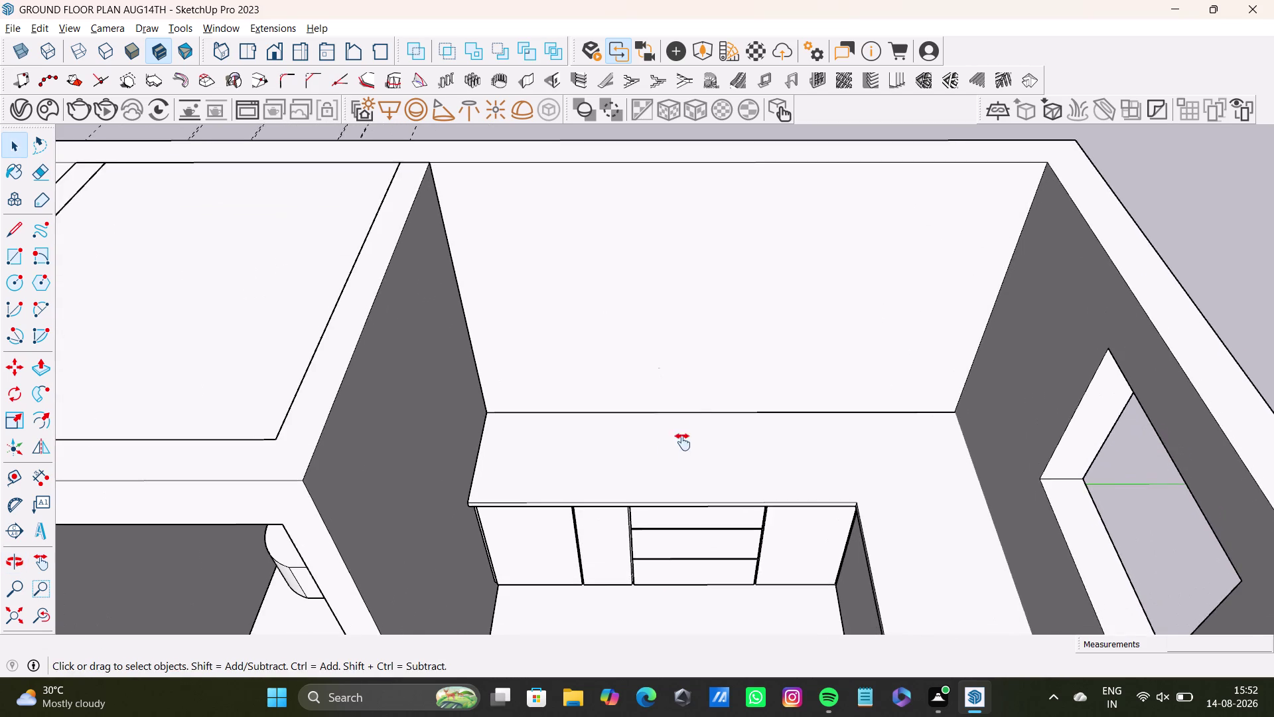
middle_drag(683, 445, 700, 435)
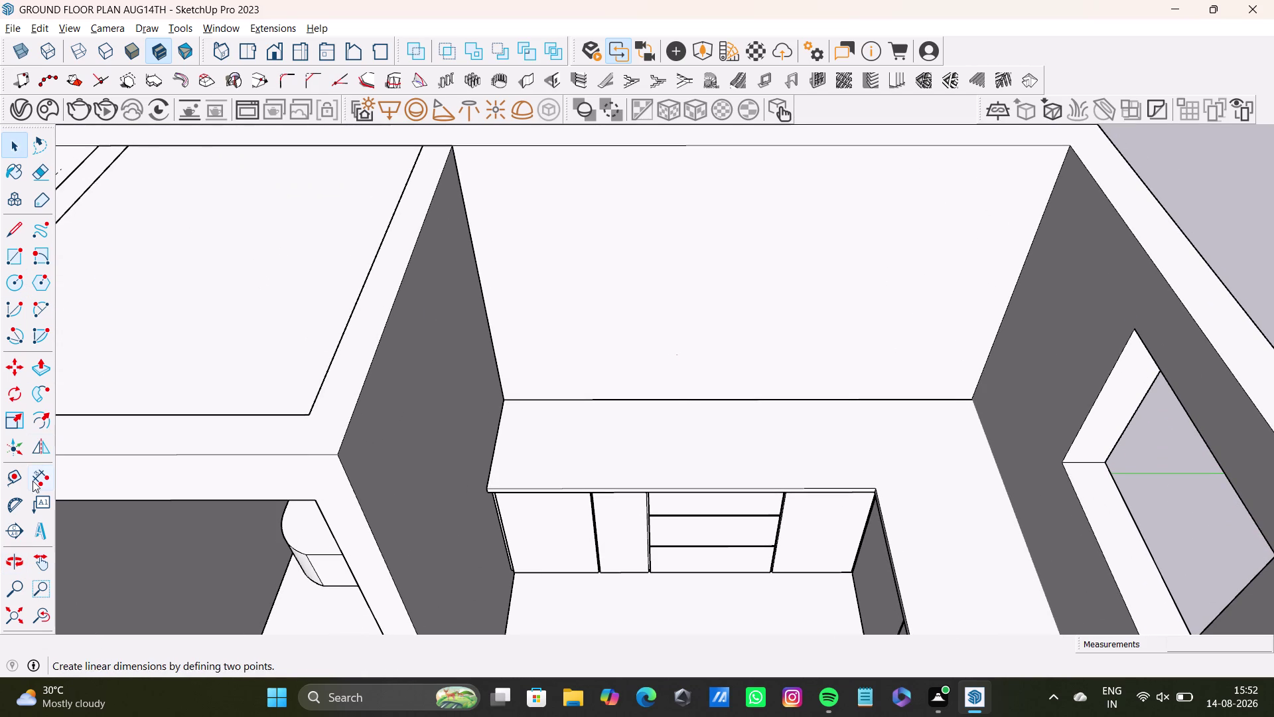
Place a horizontal guide above the counter's back edge.
click(14, 477)
scroll(up, 3)
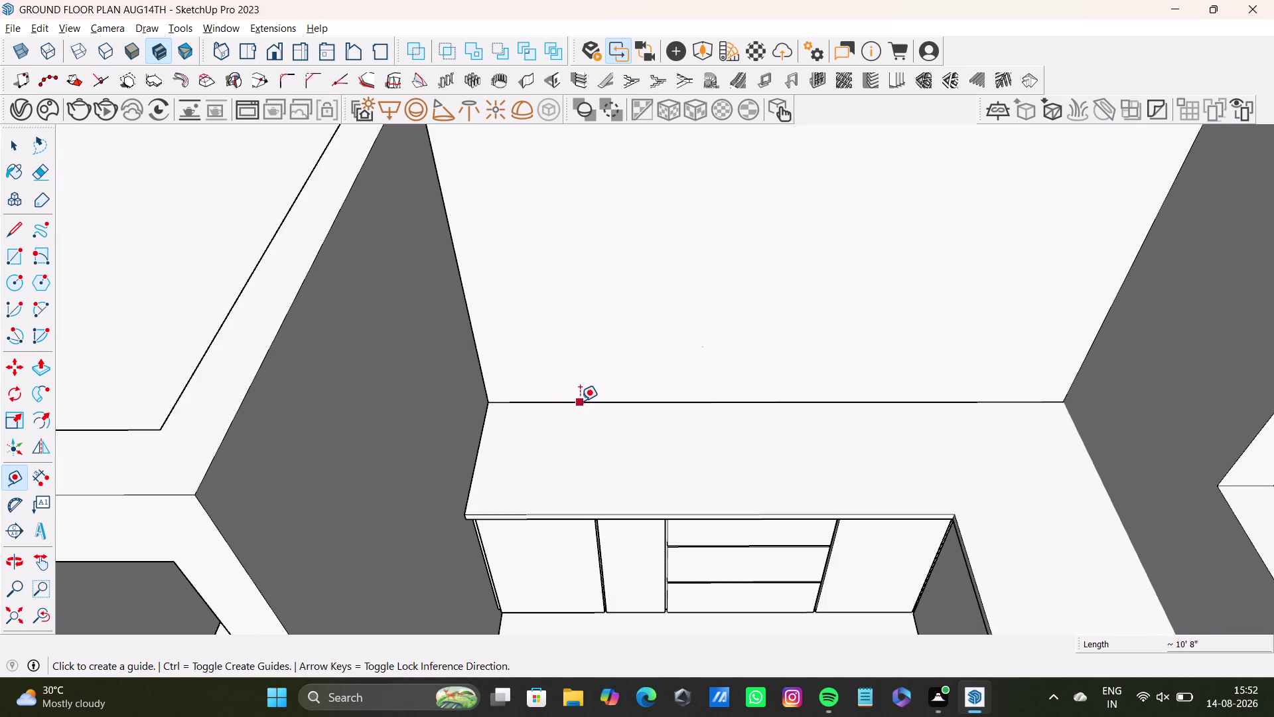
drag(580, 401, 580, 385)
key(Up)
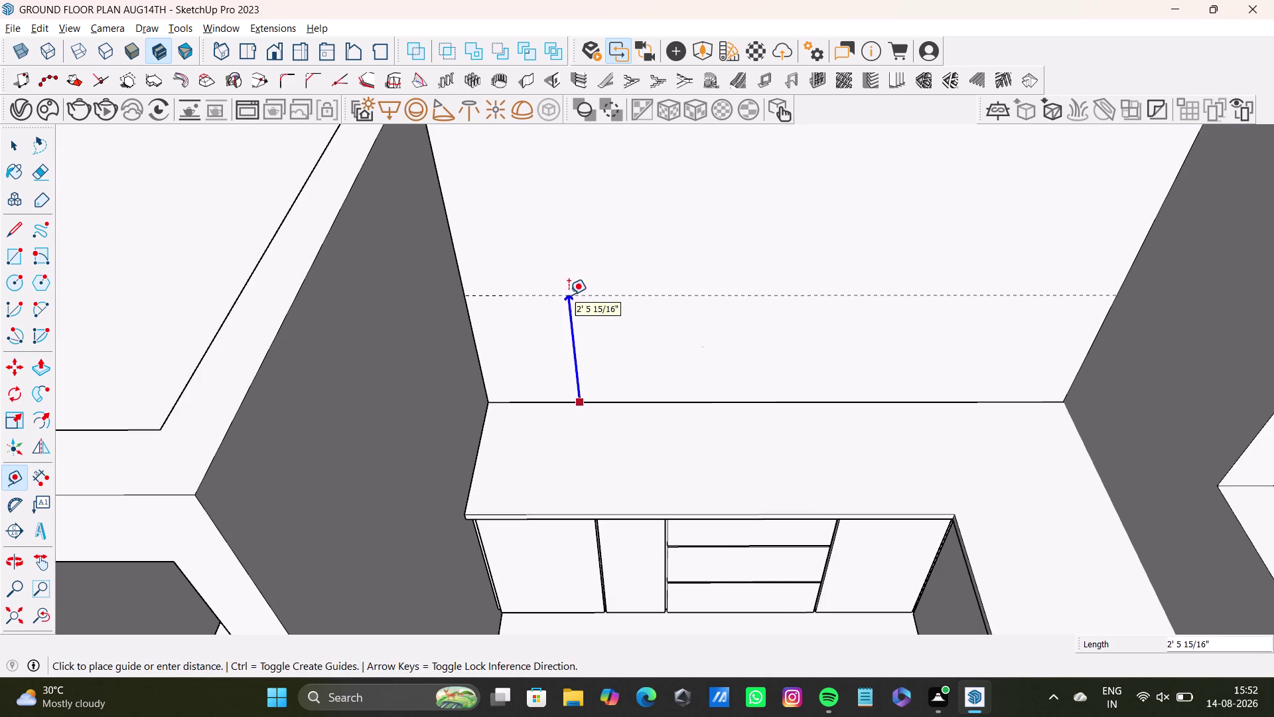
click(569, 293)
key(space)
Place a horizontal guide just below the back wall's top edge.
middle_drag(584, 315, 554, 462)
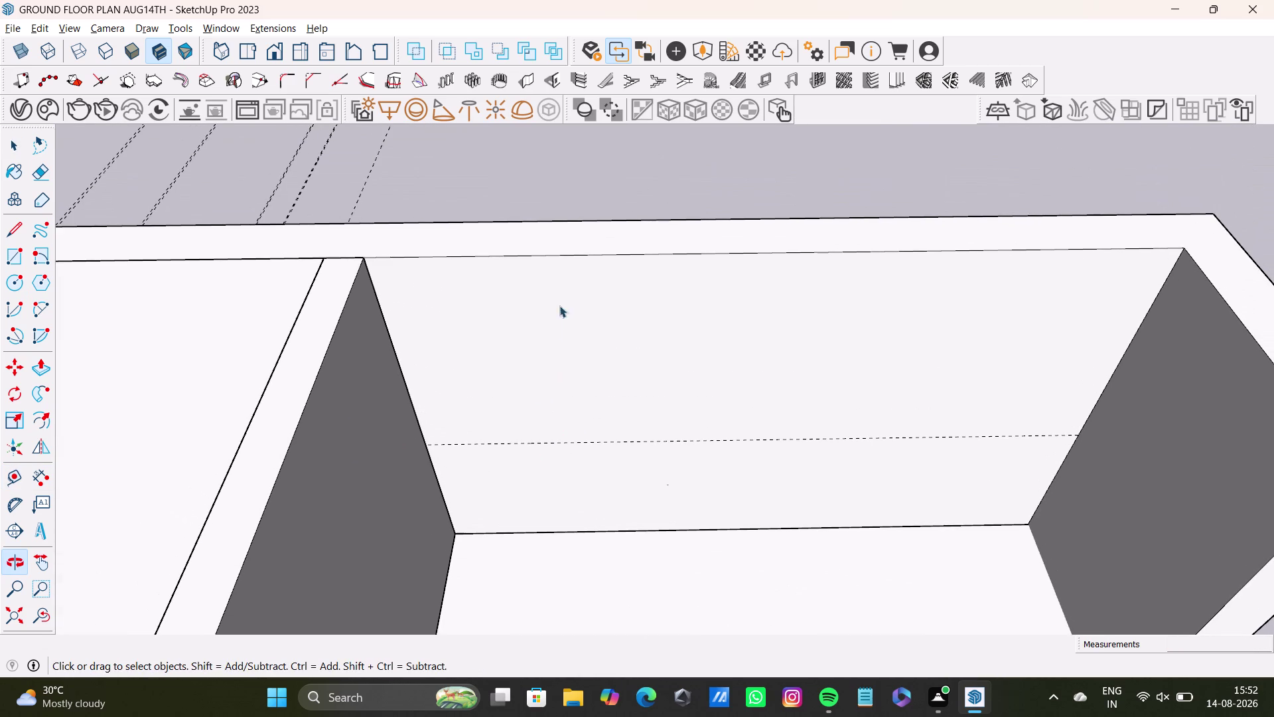
click(18, 471)
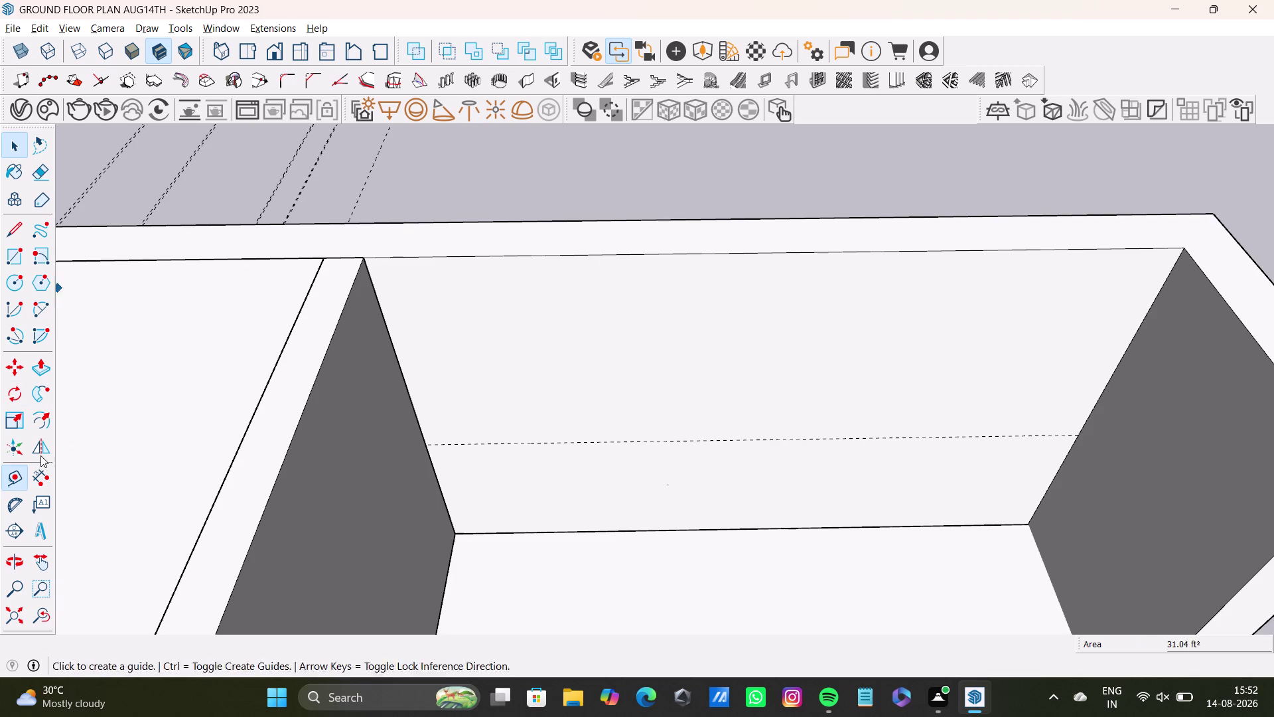
click(559, 254)
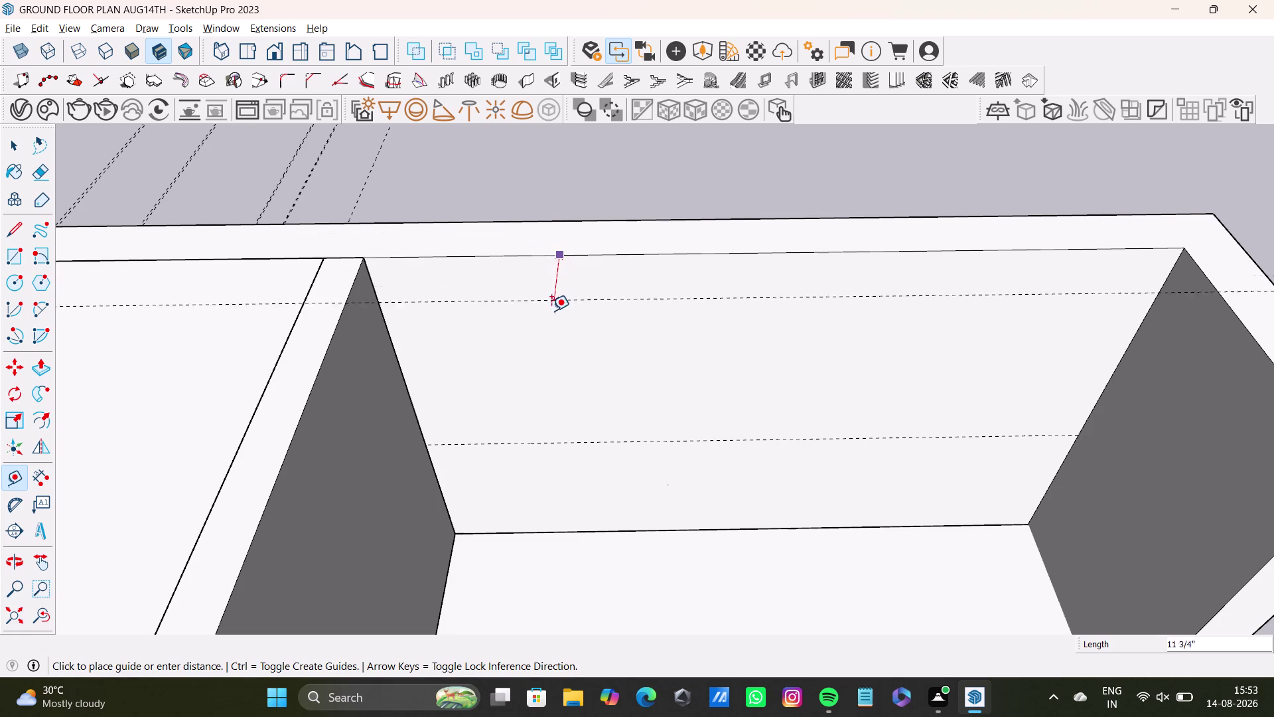
middle_drag(572, 287, 383, 262)
middle_drag(389, 279, 393, 202)
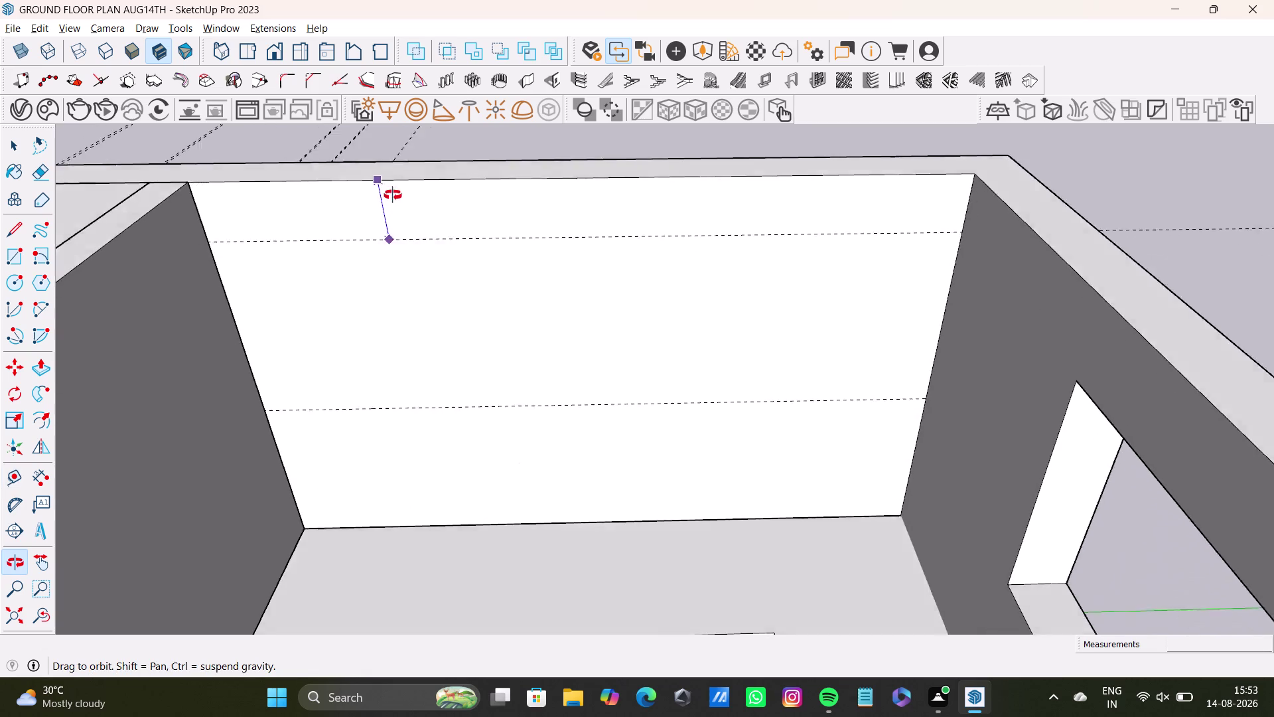
middle_drag(393, 202, 391, 165)
click(460, 177)
key(space)
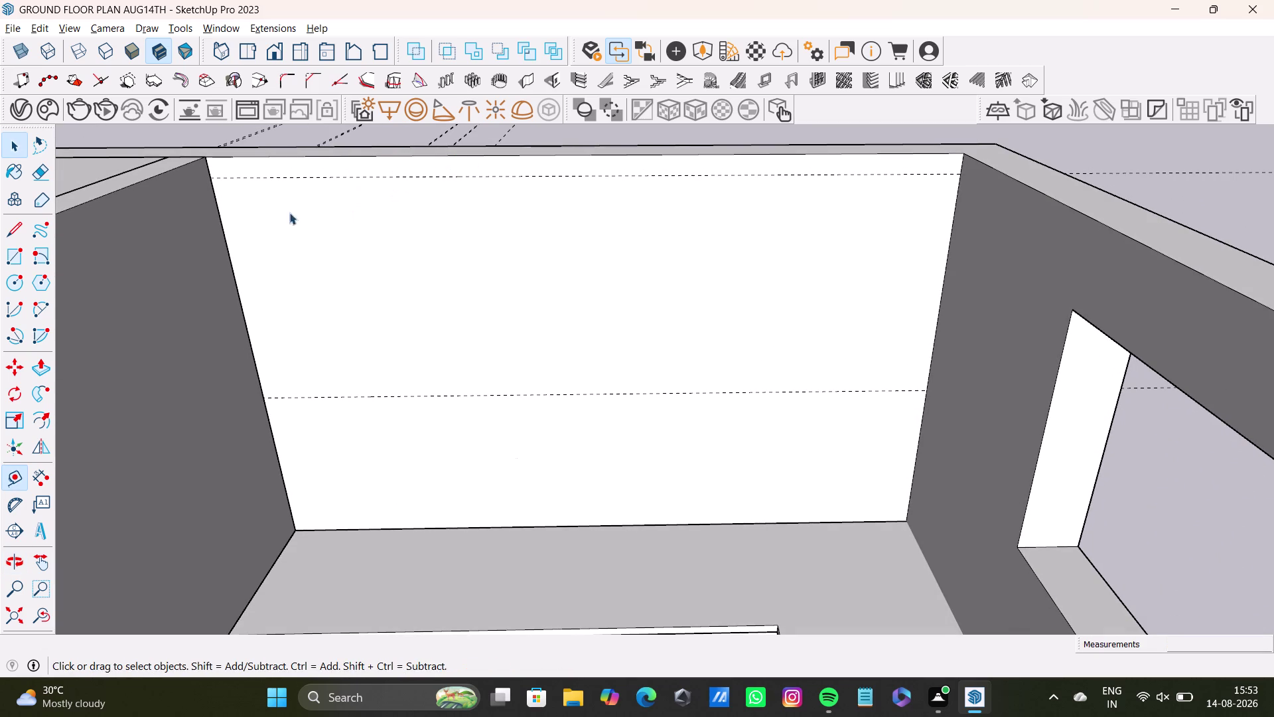
Place a vertical guide inset from the wall's left edge.
click(16, 477)
scroll(up, 3)
click(281, 376)
scroll(down, 3)
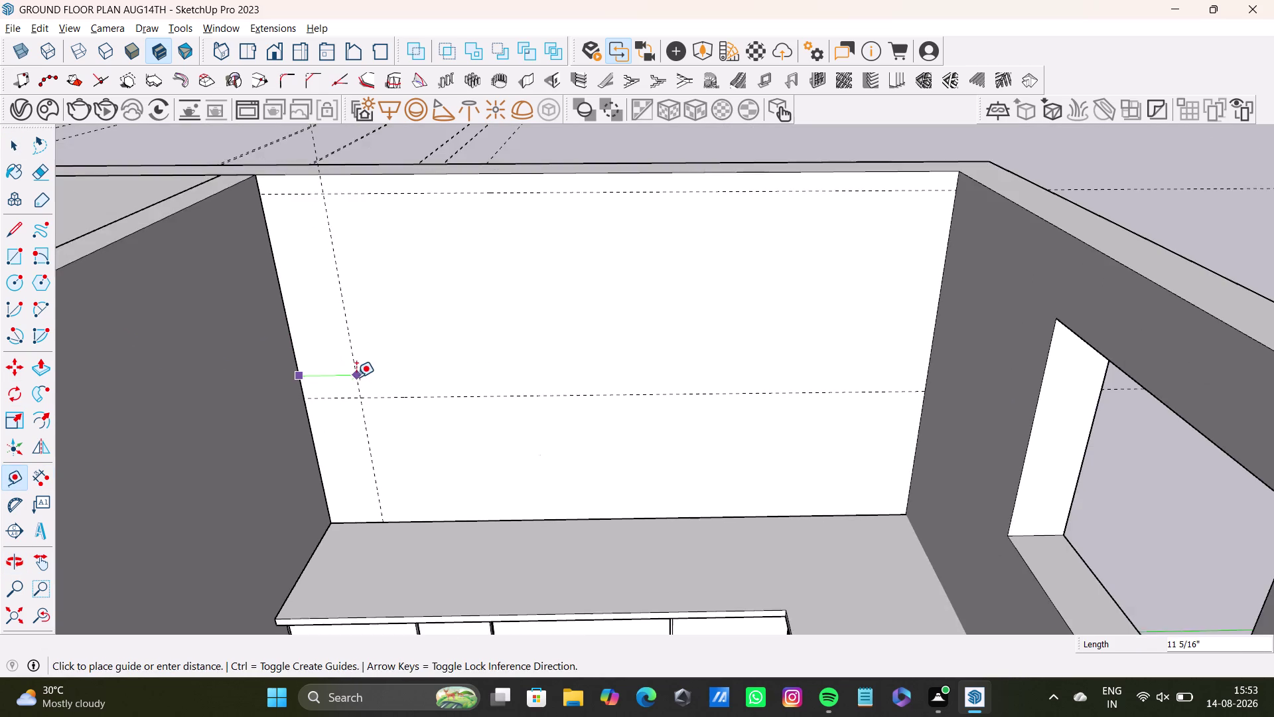
middle_drag(357, 377, 368, 440)
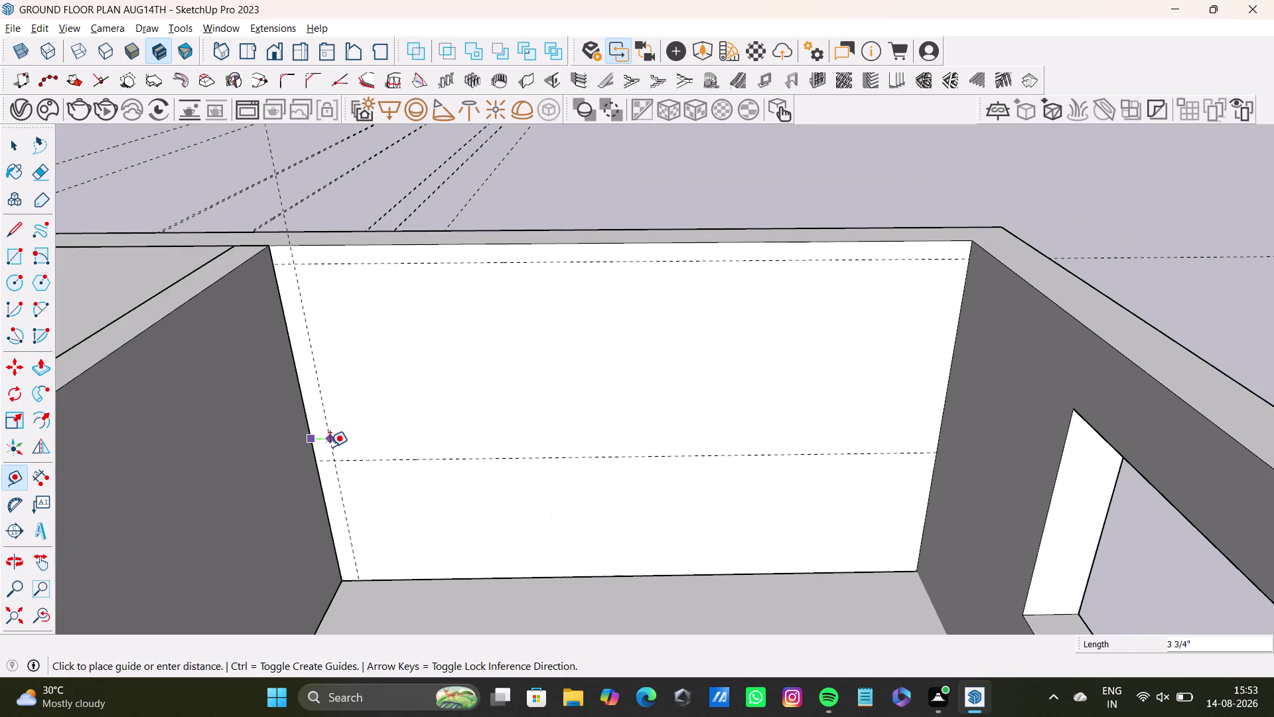
click(326, 446)
middle_drag(507, 443, 405, 412)
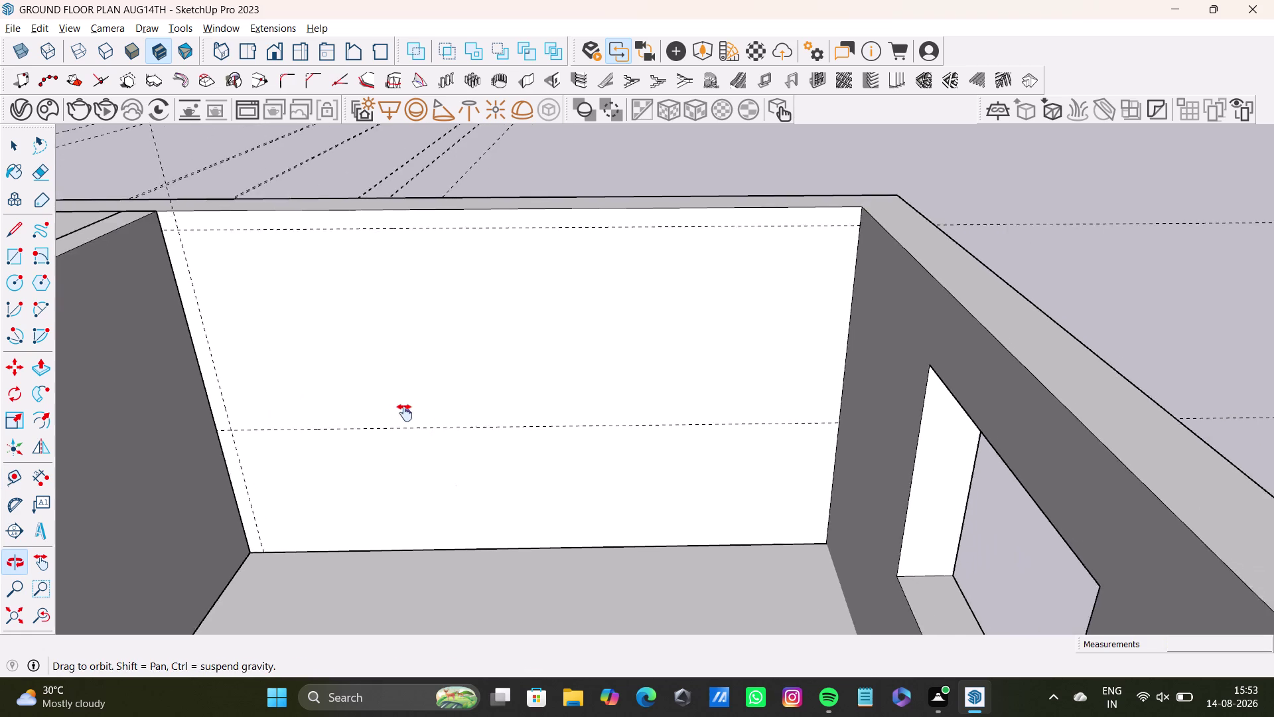
middle_drag(405, 413, 304, 466)
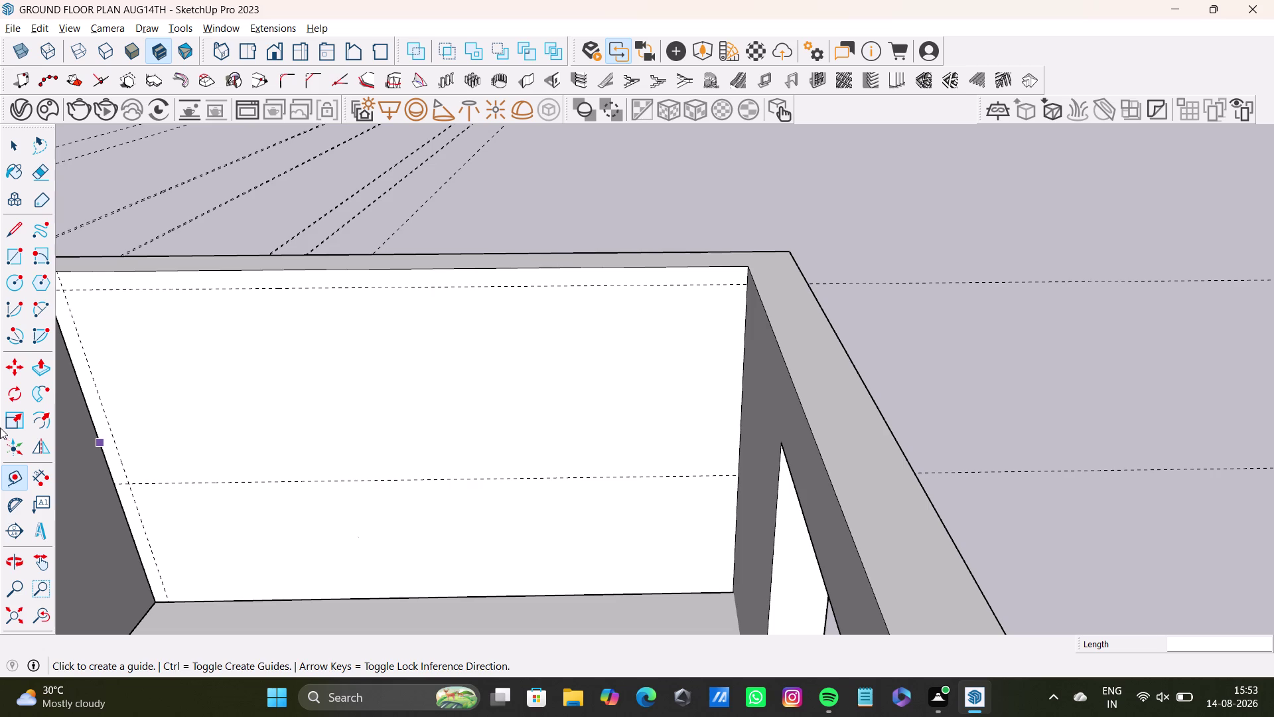
scroll(up, 3)
Place a vertical guide inset from the wall's right edge.
middle_drag(590, 361, 692, 301)
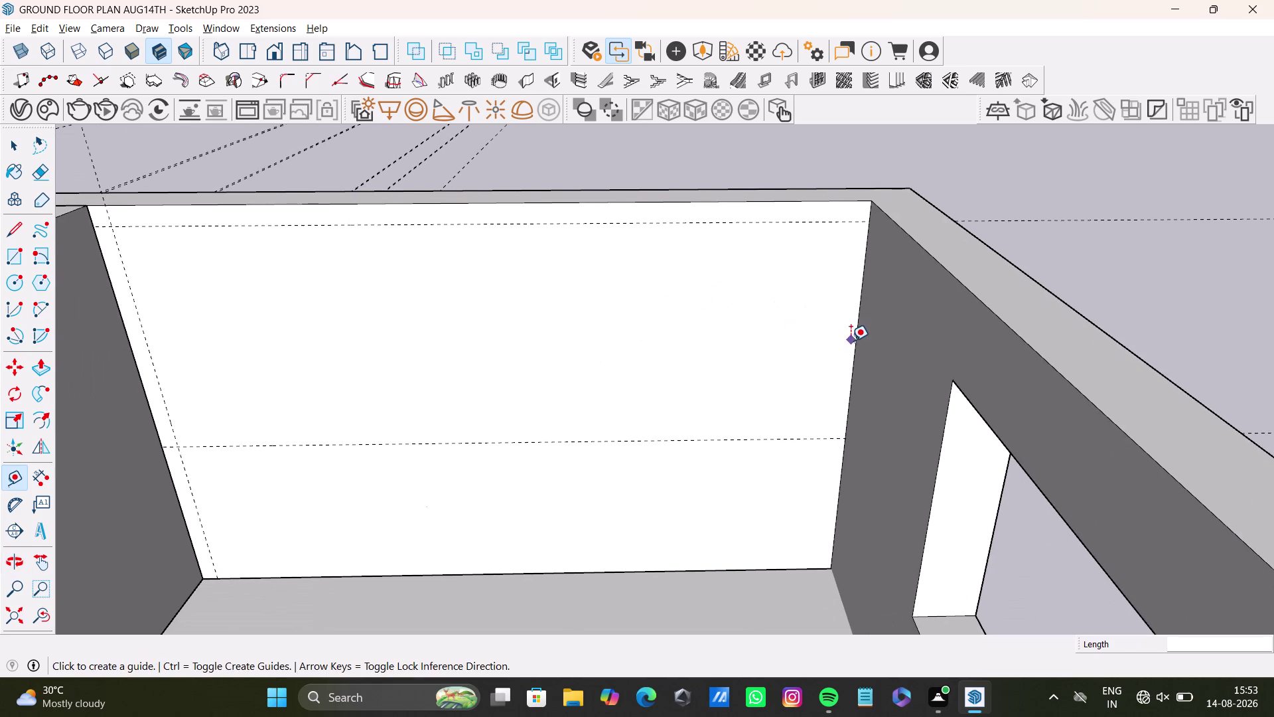
click(850, 340)
key(space)
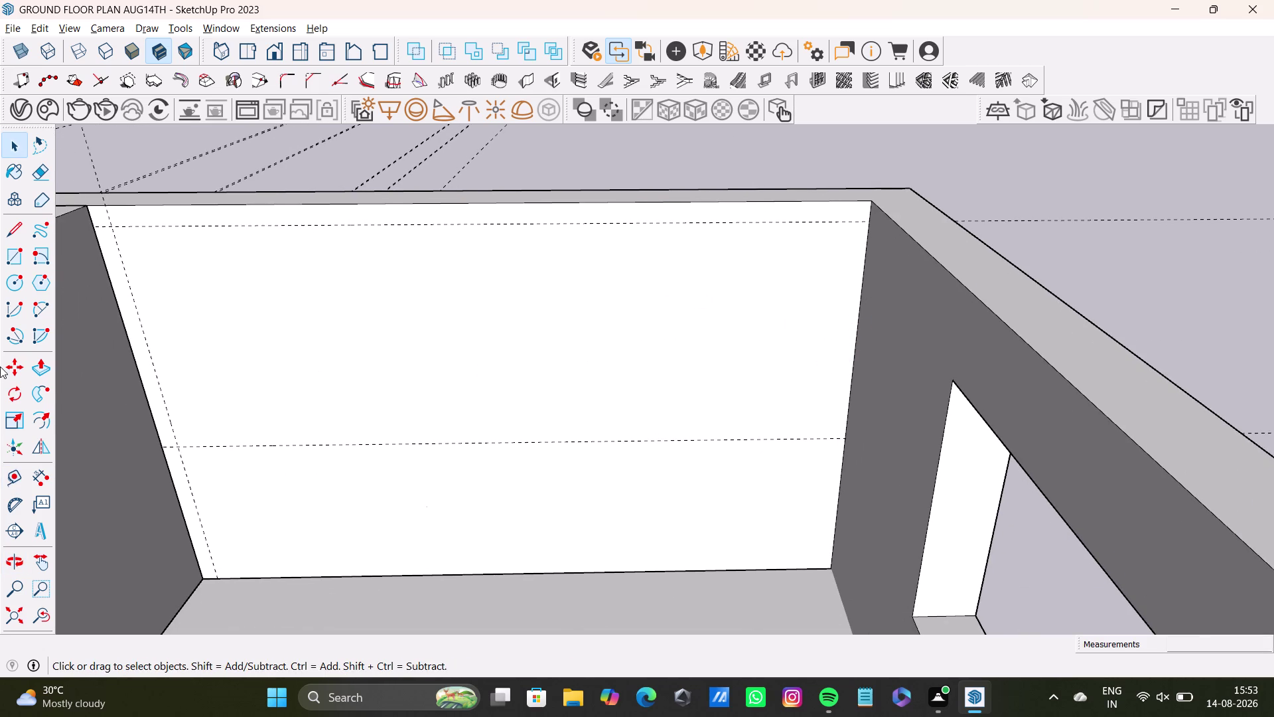
click(13, 479)
scroll(up, 3)
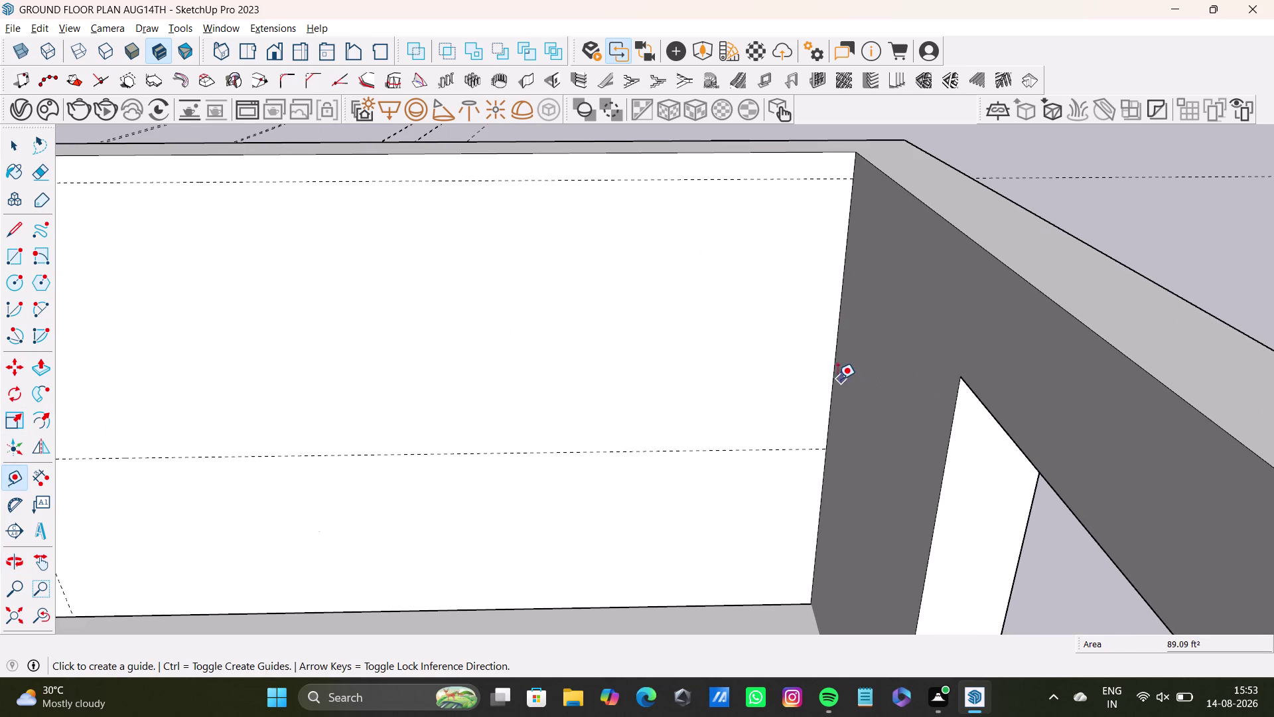
drag(833, 379, 814, 380)
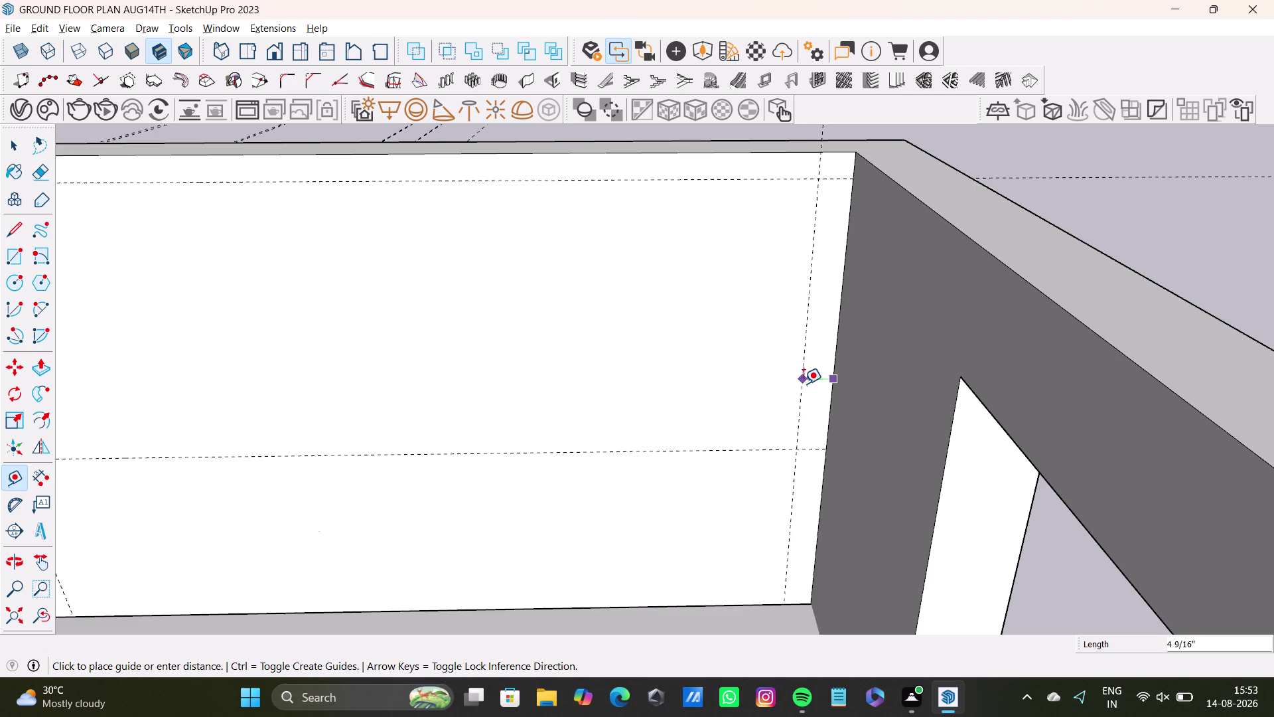
click(808, 385)
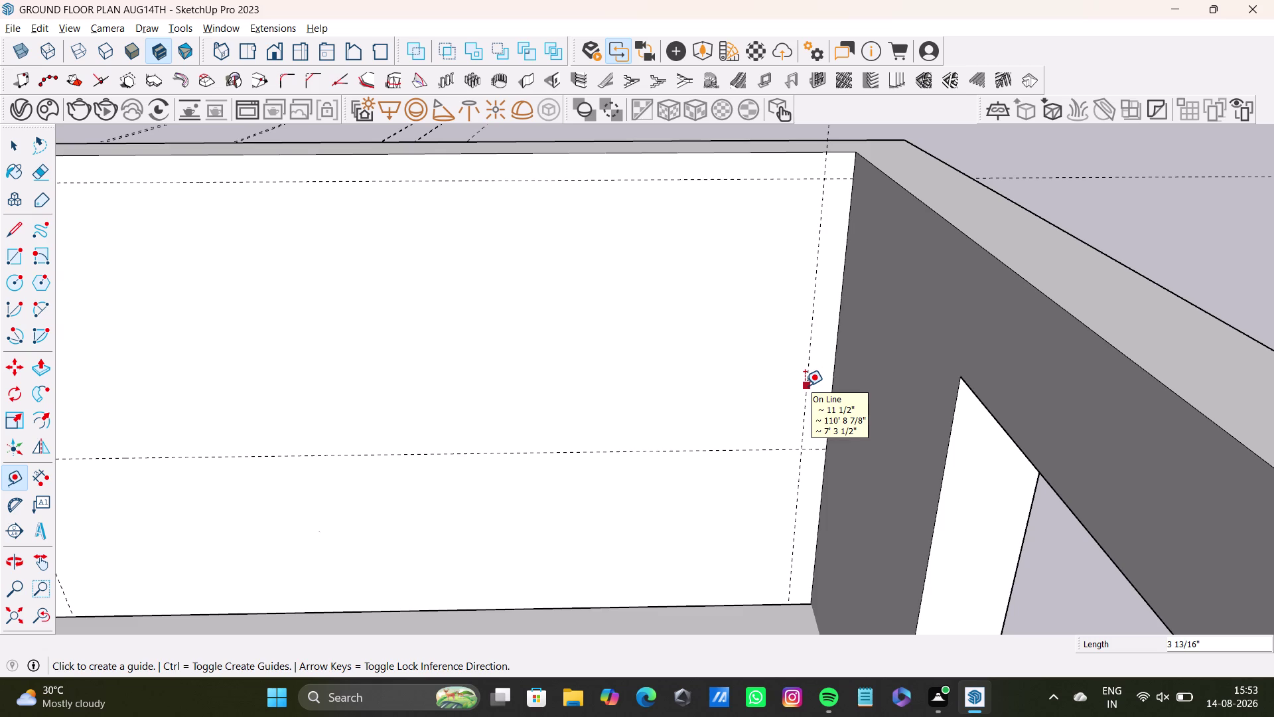
key(space)
scroll(down, 3)
middle_drag(617, 265, 626, 261)
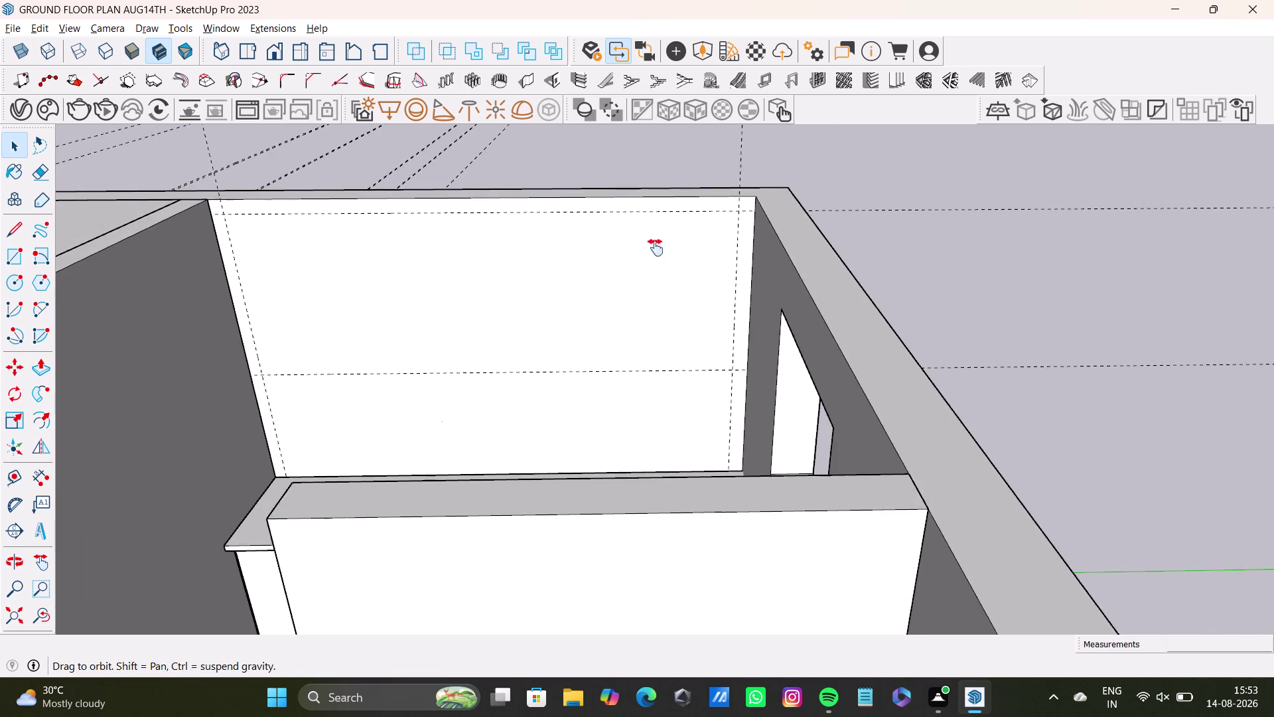
middle_drag(626, 261, 722, 246)
middle_drag(731, 265, 740, 302)
key(ctrl+z)
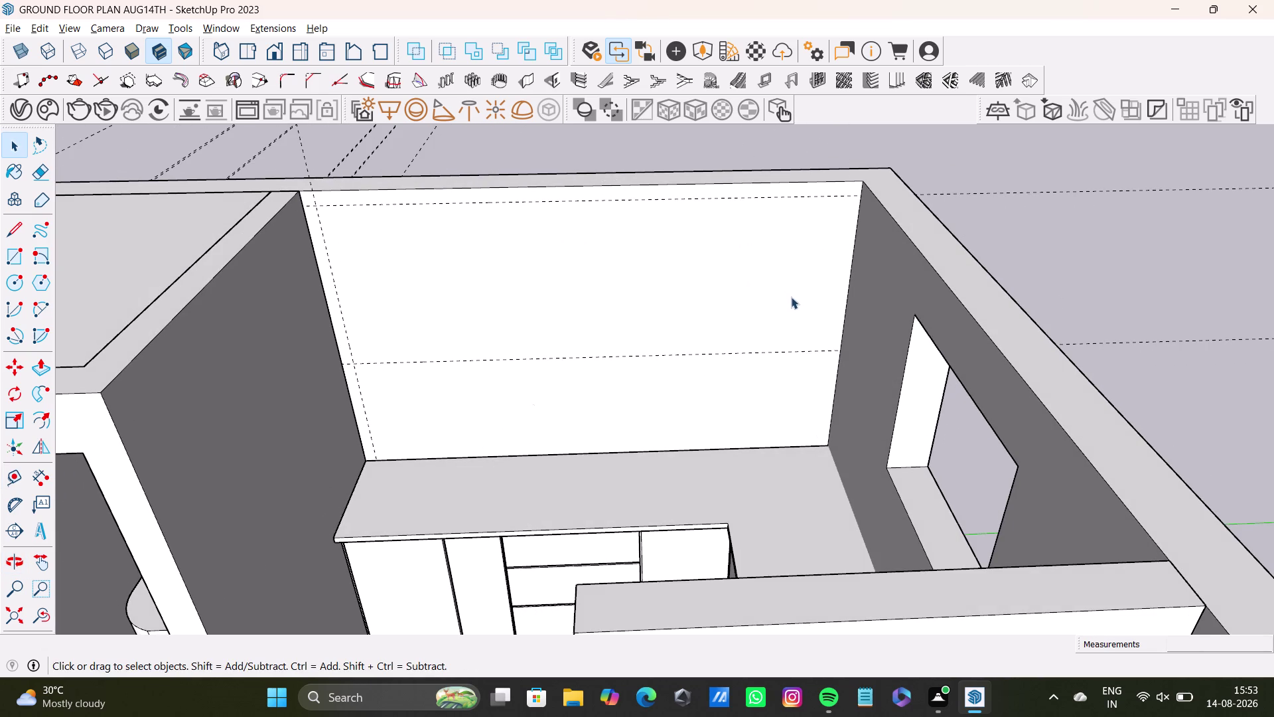
middle_drag(833, 317, 812, 328)
click(19, 485)
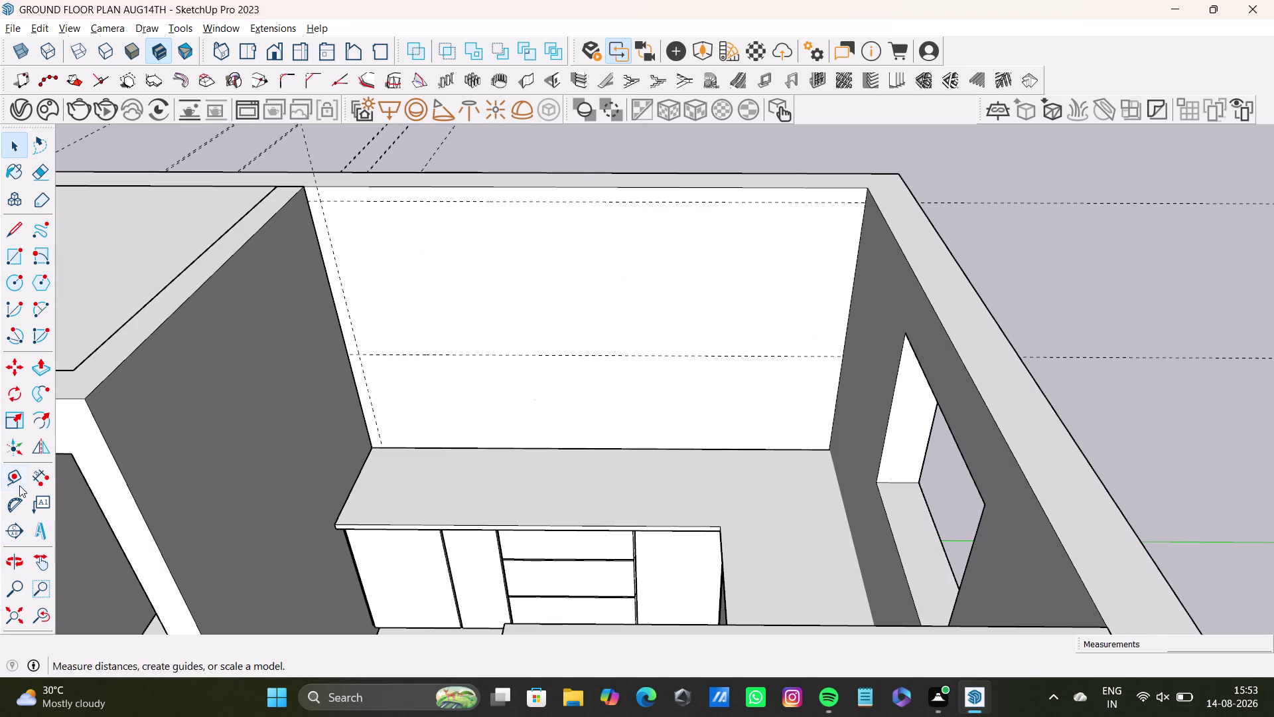
scroll(up, 3)
click(938, 303)
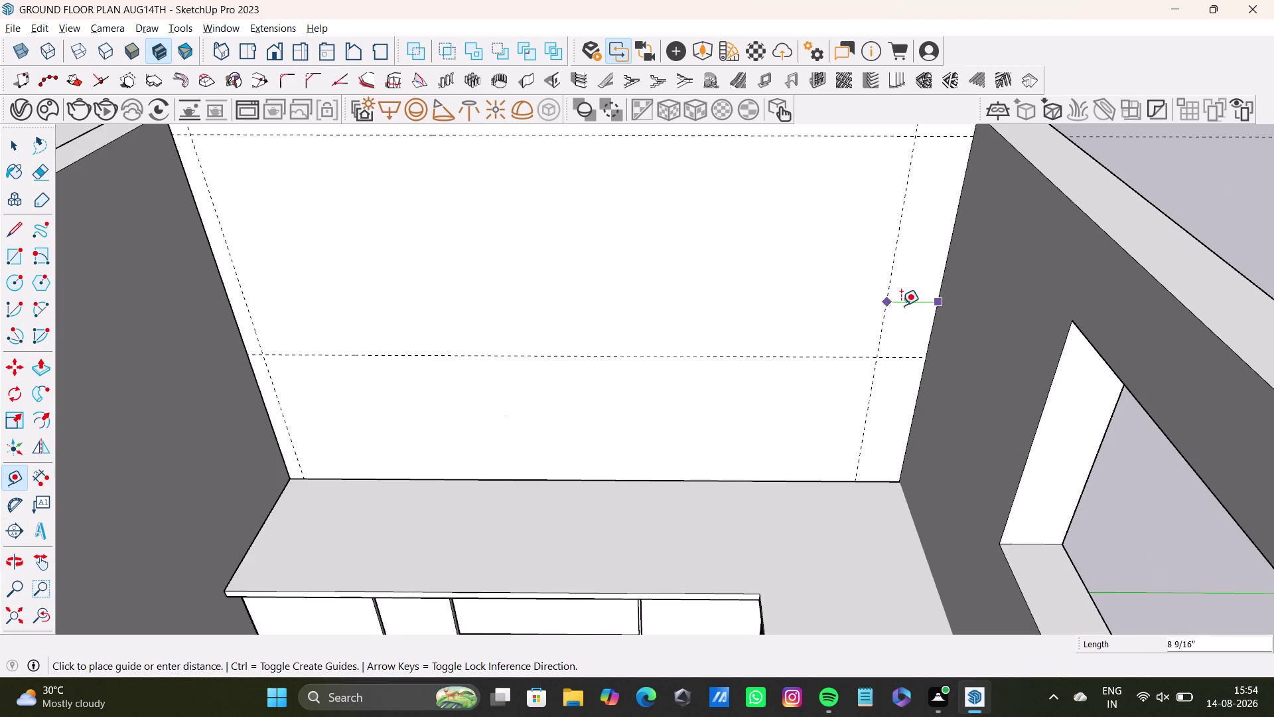
click(923, 308)
key(space)
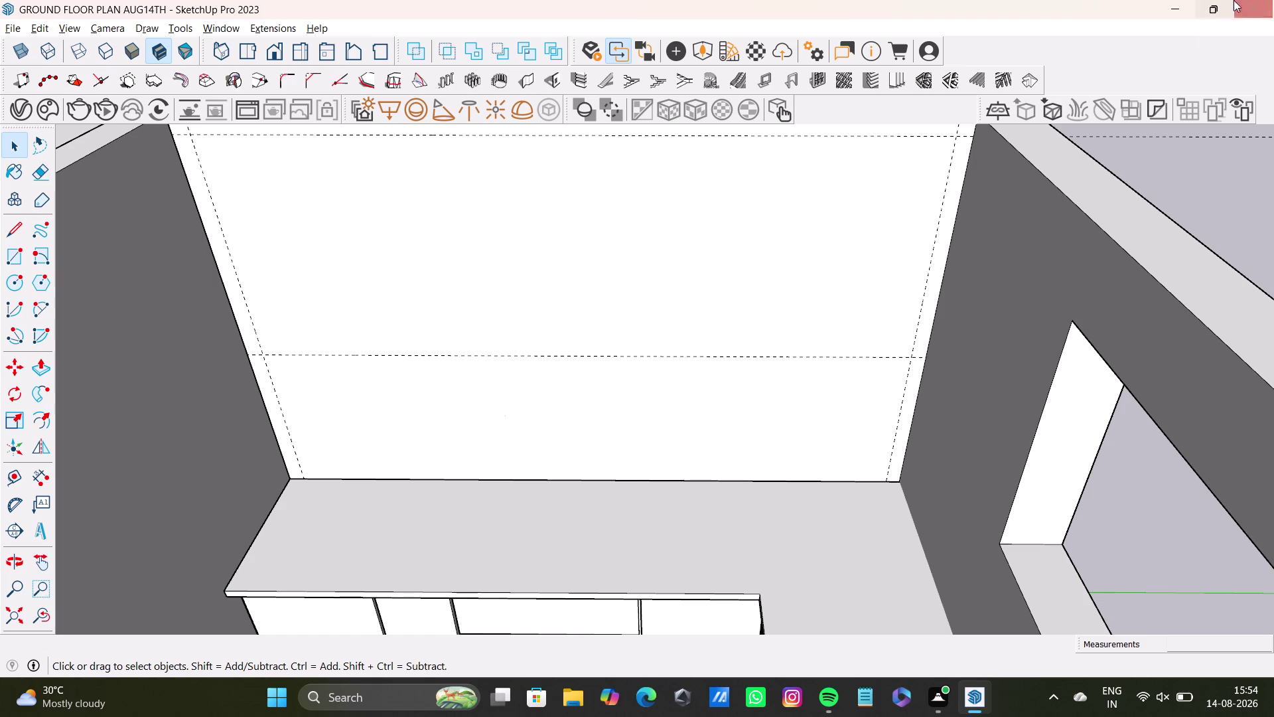
scroll(down, 3)
scroll(up, 3)
scroll(down, 3)
scroll(up, 3)
scroll(down, 3)
scroll(up, 3)
scroll(down, 3)
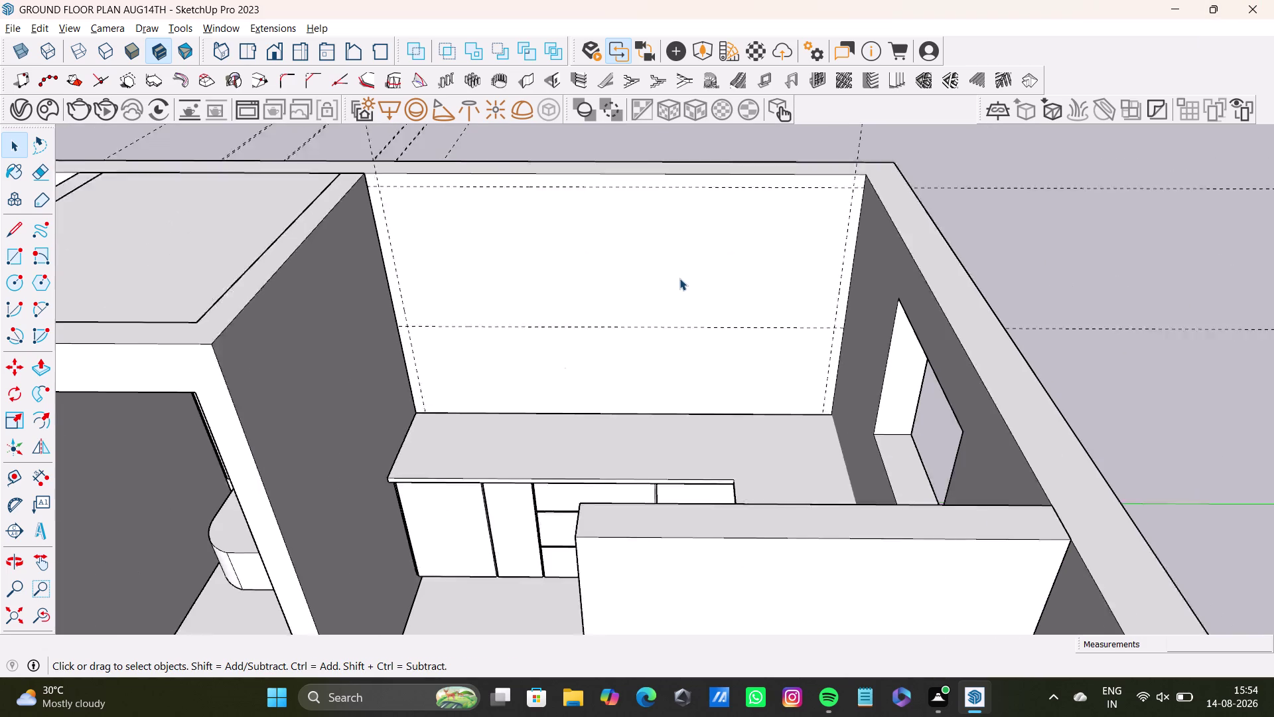
scroll(down, 3)
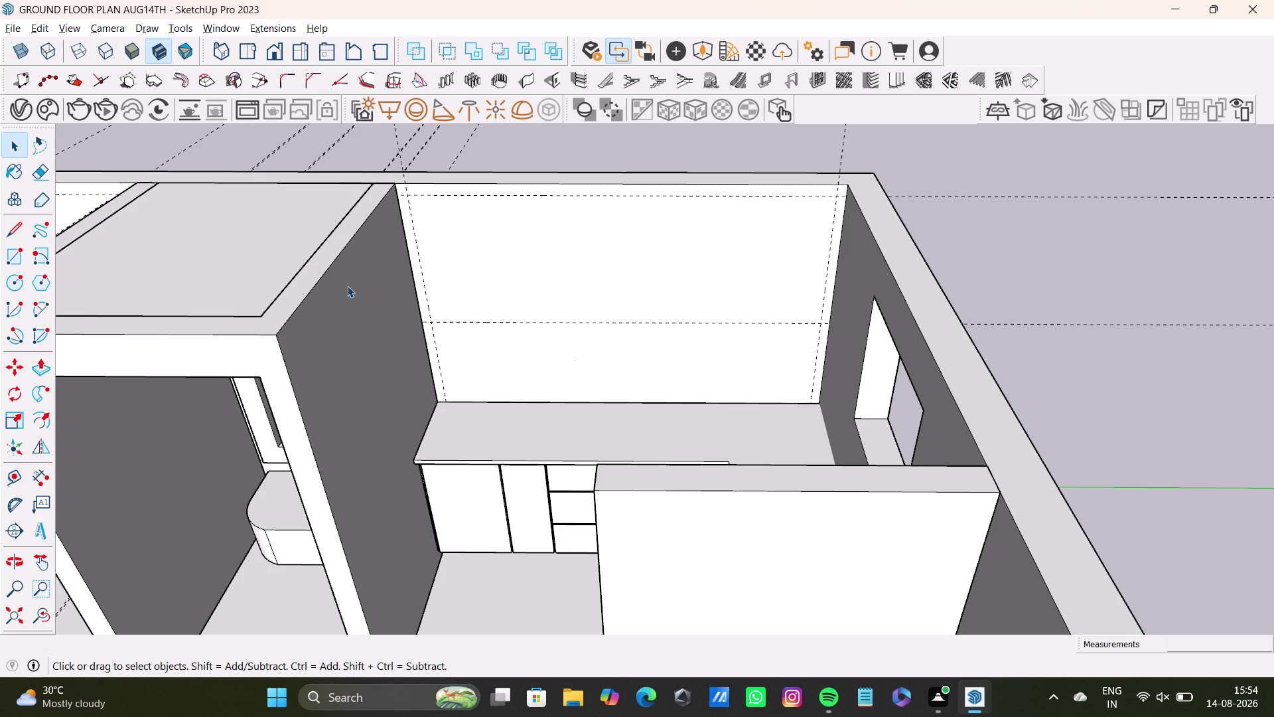
scroll(up, 3)
scroll(down, 3)
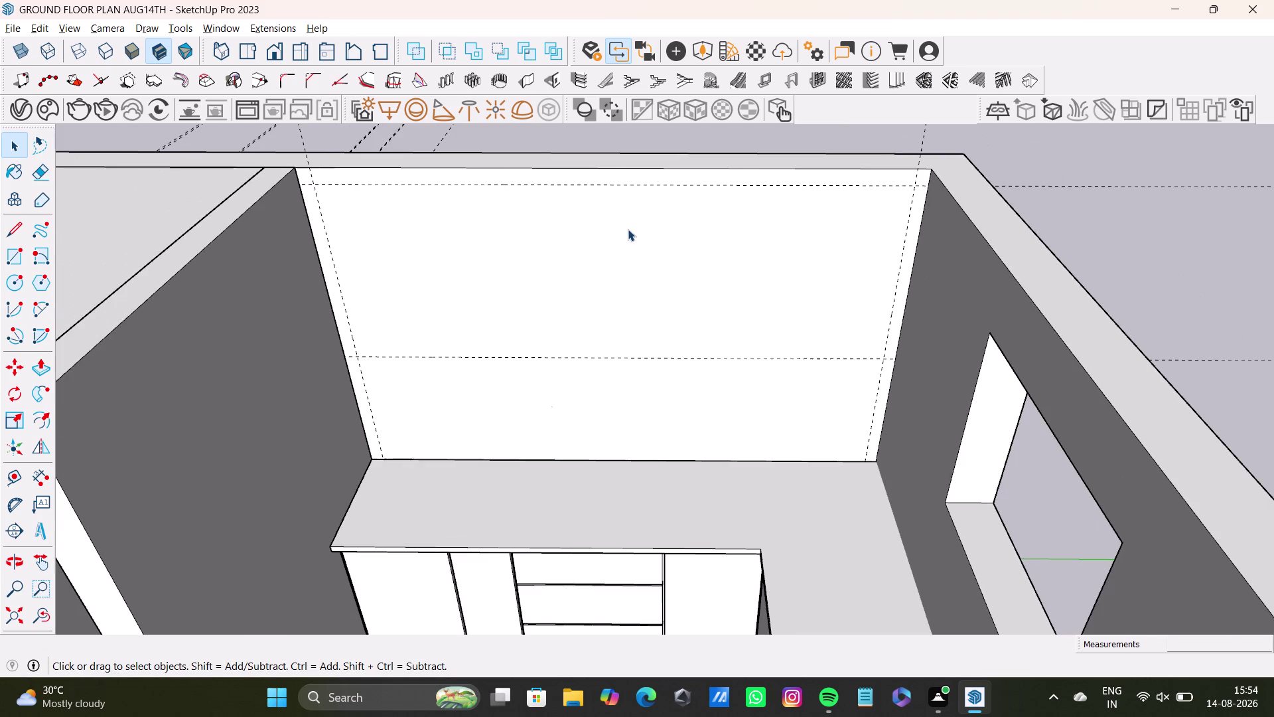
middle_drag(660, 300, 661, 346)
scroll(down, 3)
middle_drag(664, 346, 706, 274)
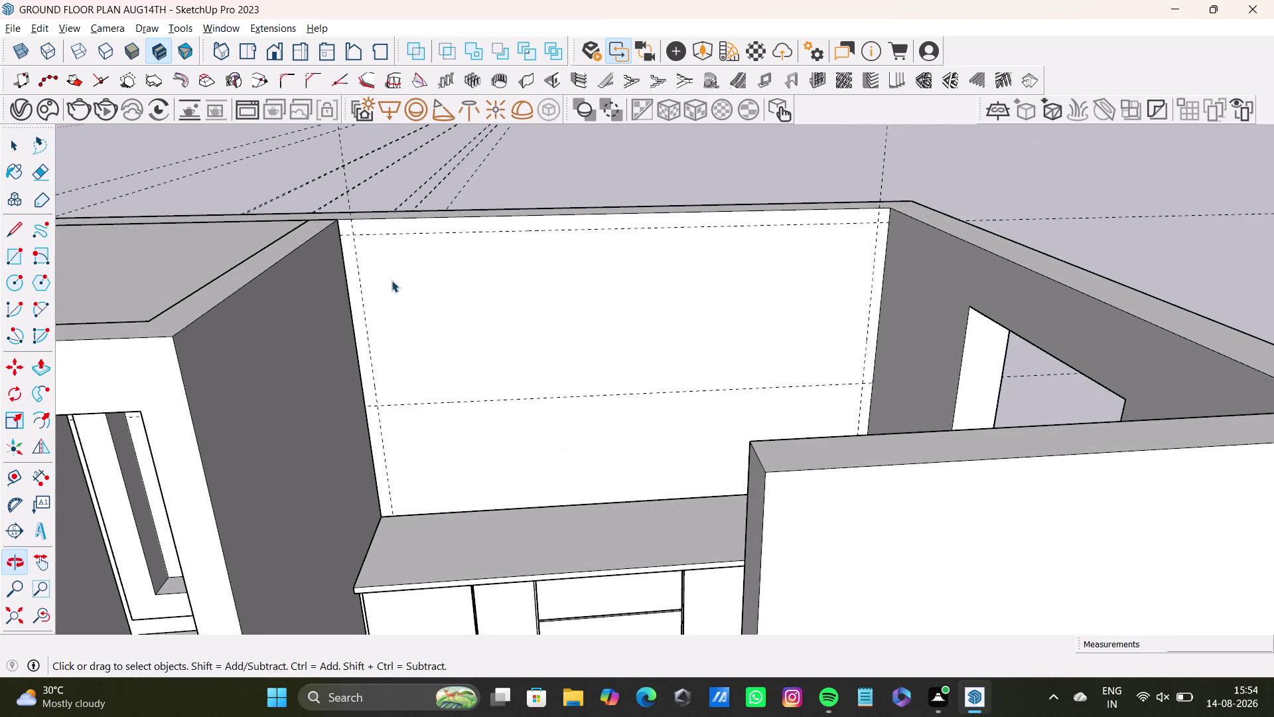
click(14, 261)
scroll(up, 3)
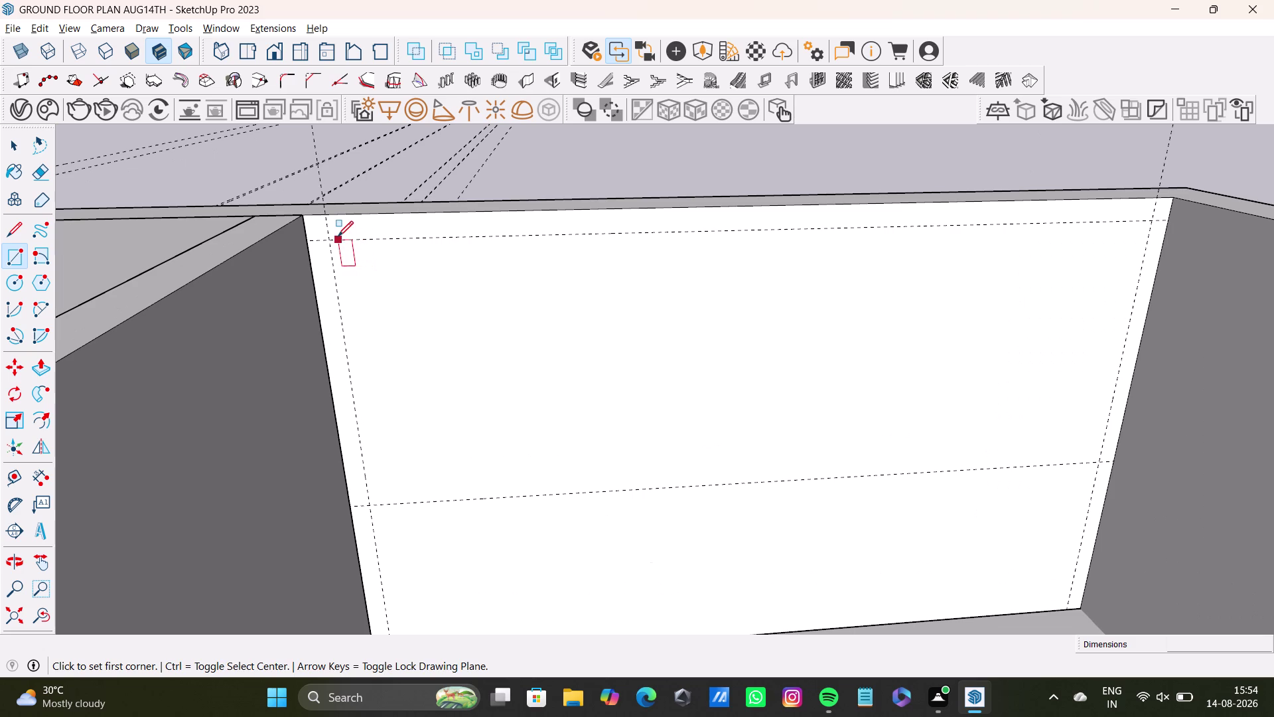
Place a vertical guide on the back wall, plus a companion guide 0.5" beside it.
click(330, 236)
key(space)
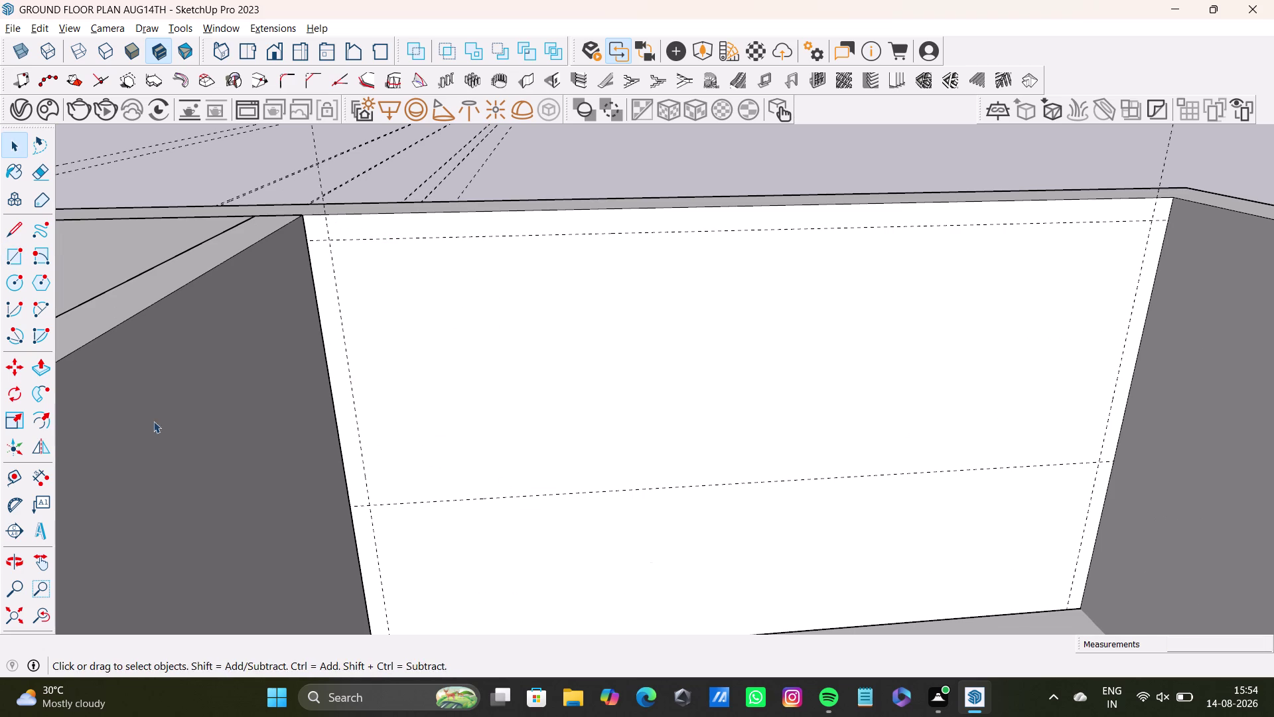
click(14, 482)
scroll(up, 3)
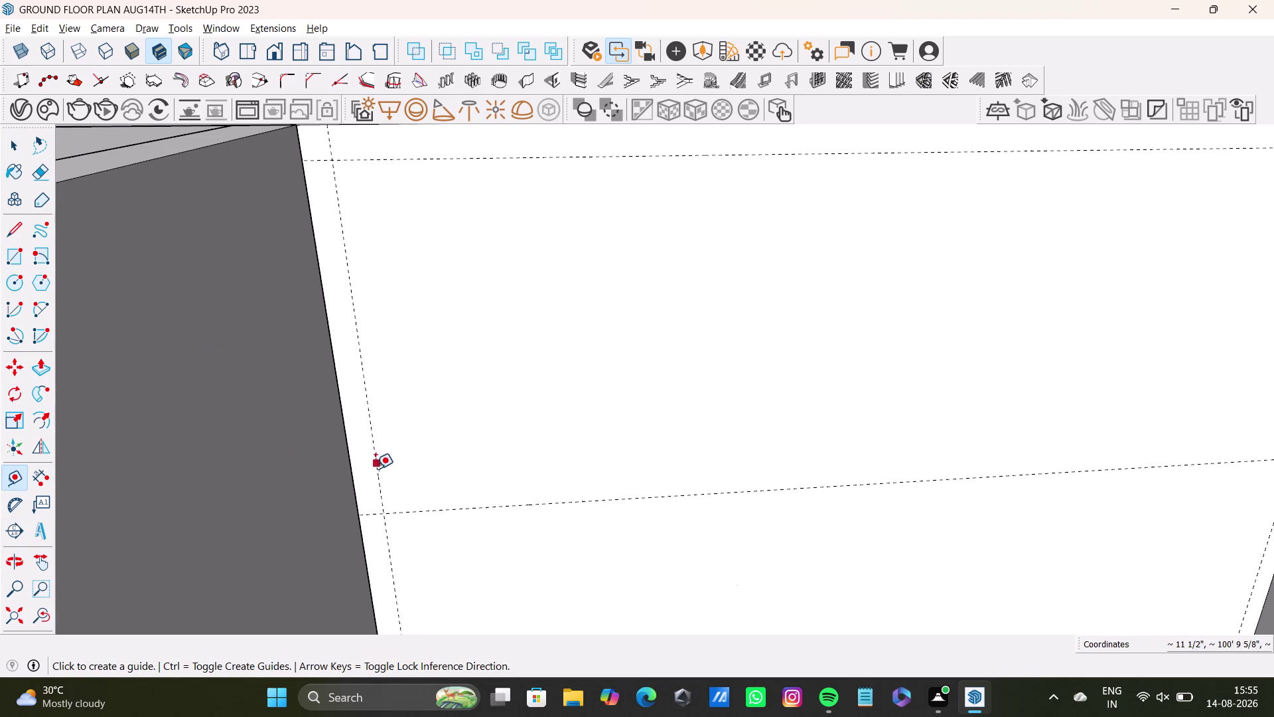
click(375, 468)
scroll(down, 3)
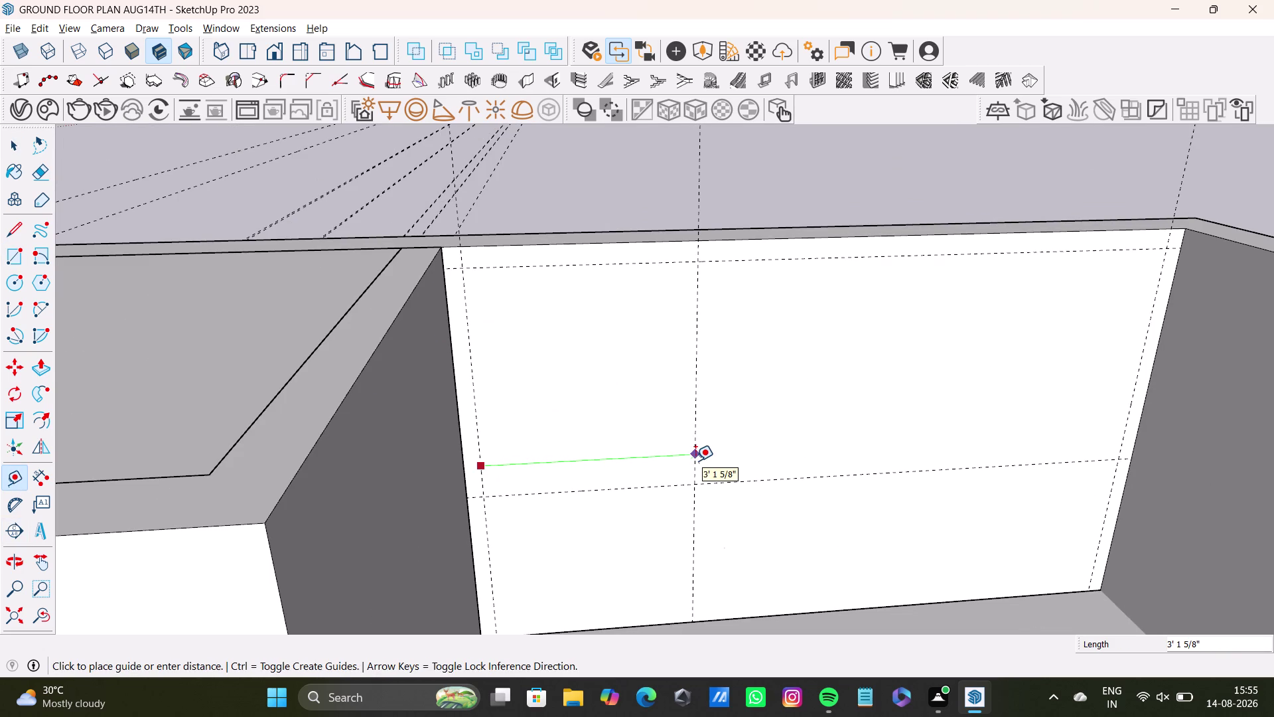
scroll(down, 3)
middle_drag(700, 451, 604, 476)
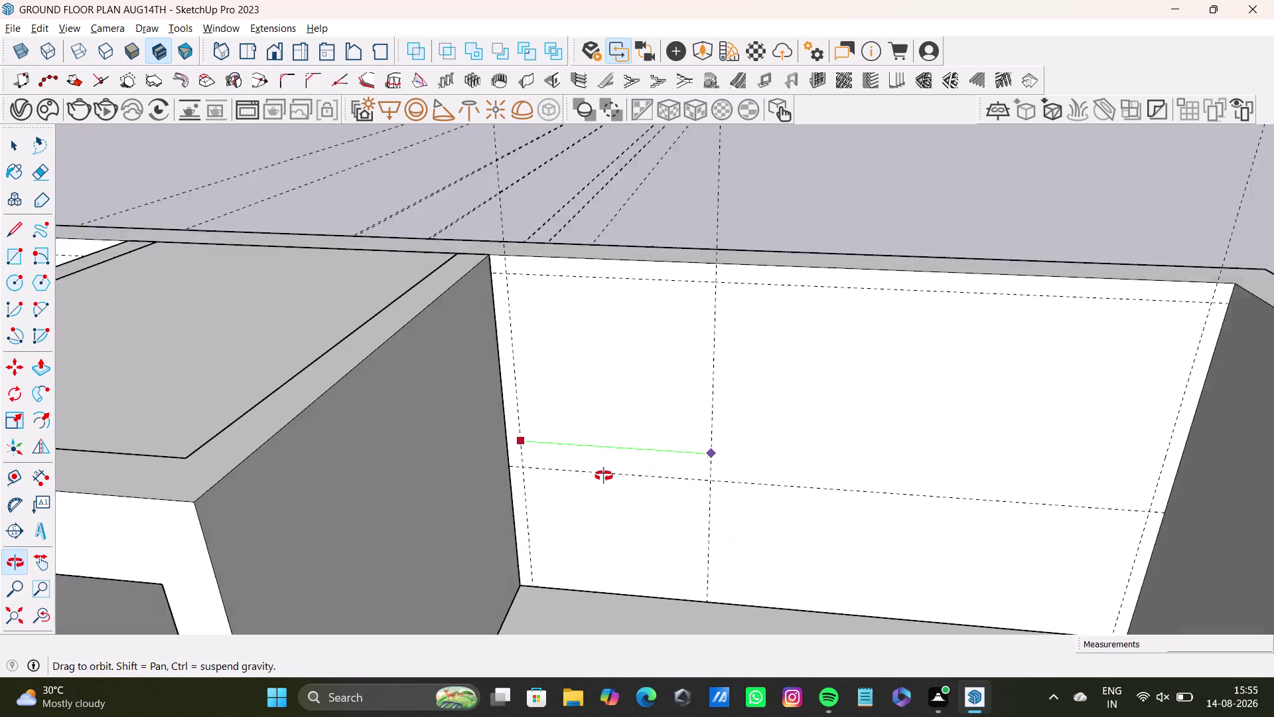
middle_drag(604, 476, 523, 501)
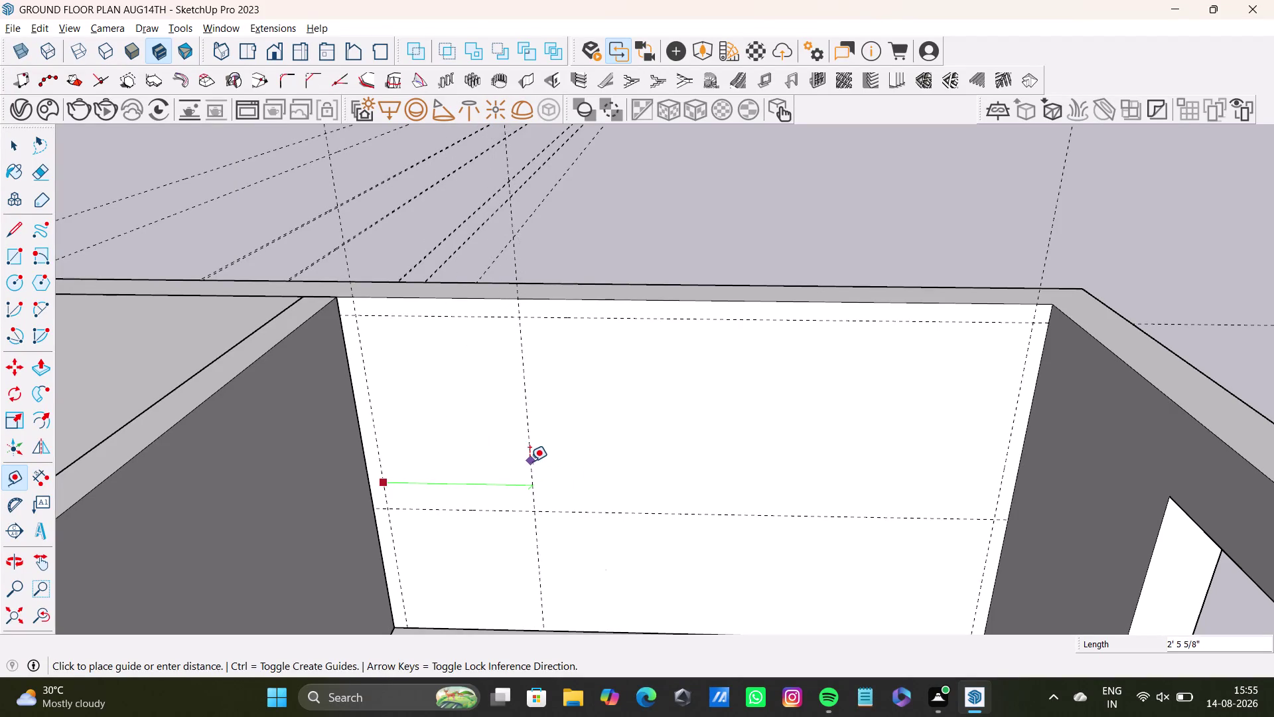
click(509, 462)
click(510, 469)
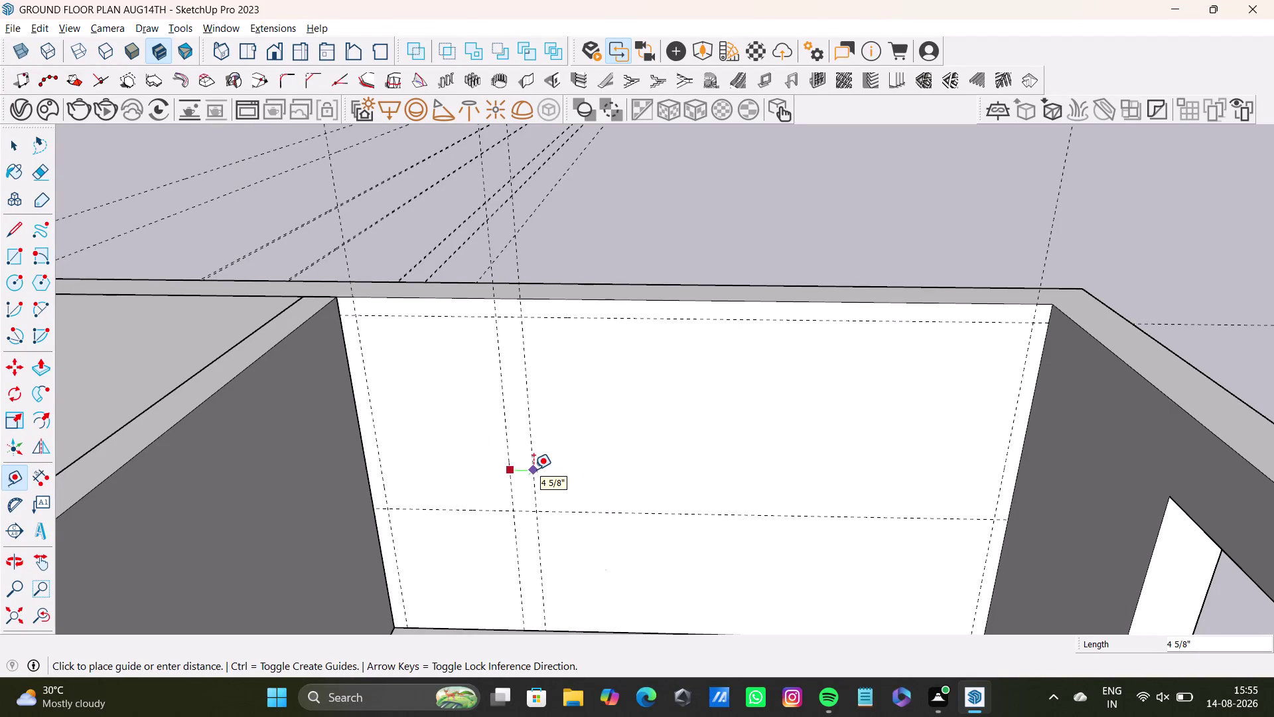
text(0.5)
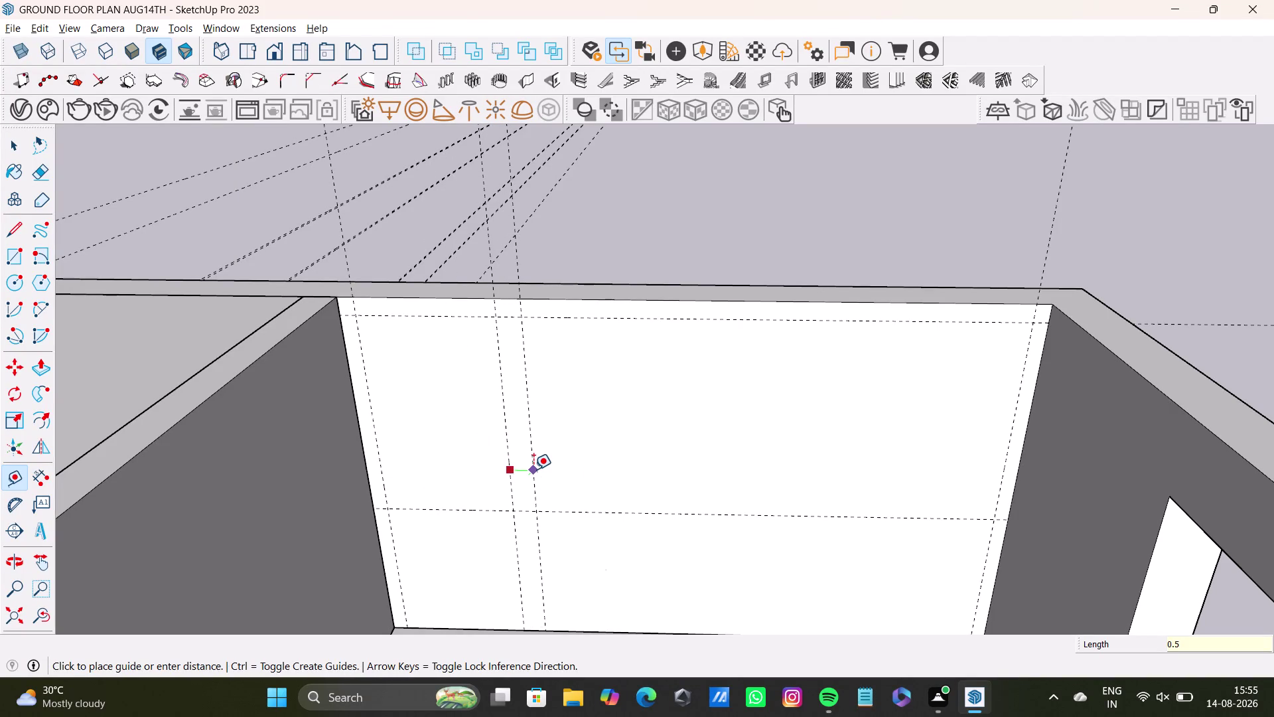
key(shift+quotedbl)
key(Return)
Place another vertical guide with a second guide offset 0.5" from it.
scroll(up, 3)
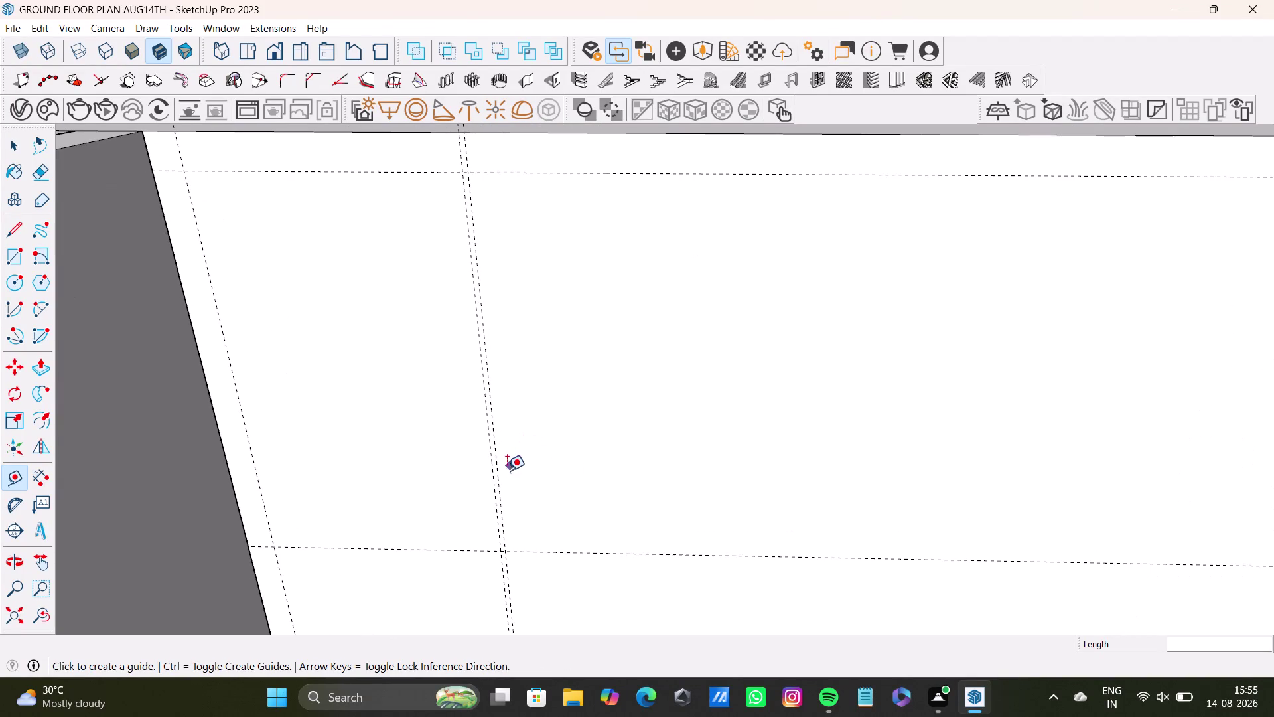
drag(496, 485, 508, 485)
scroll(down, 3)
middle_drag(751, 470, 652, 434)
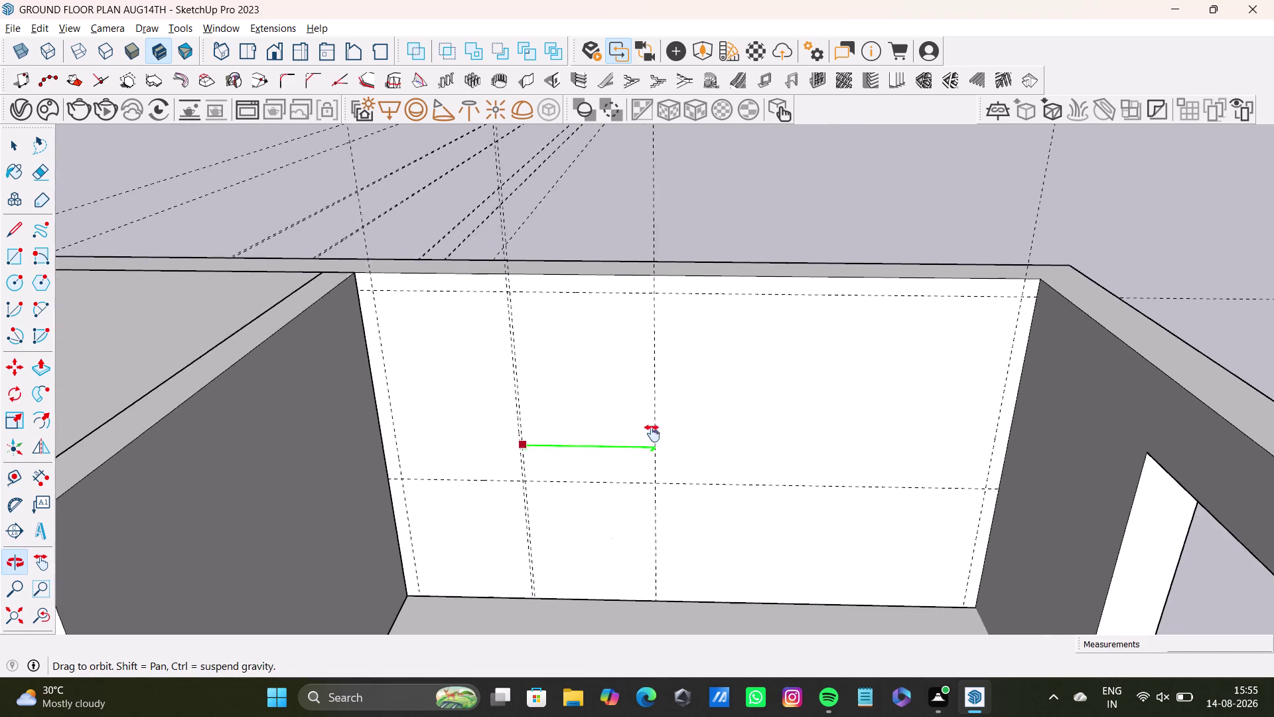
middle_drag(652, 434, 623, 464)
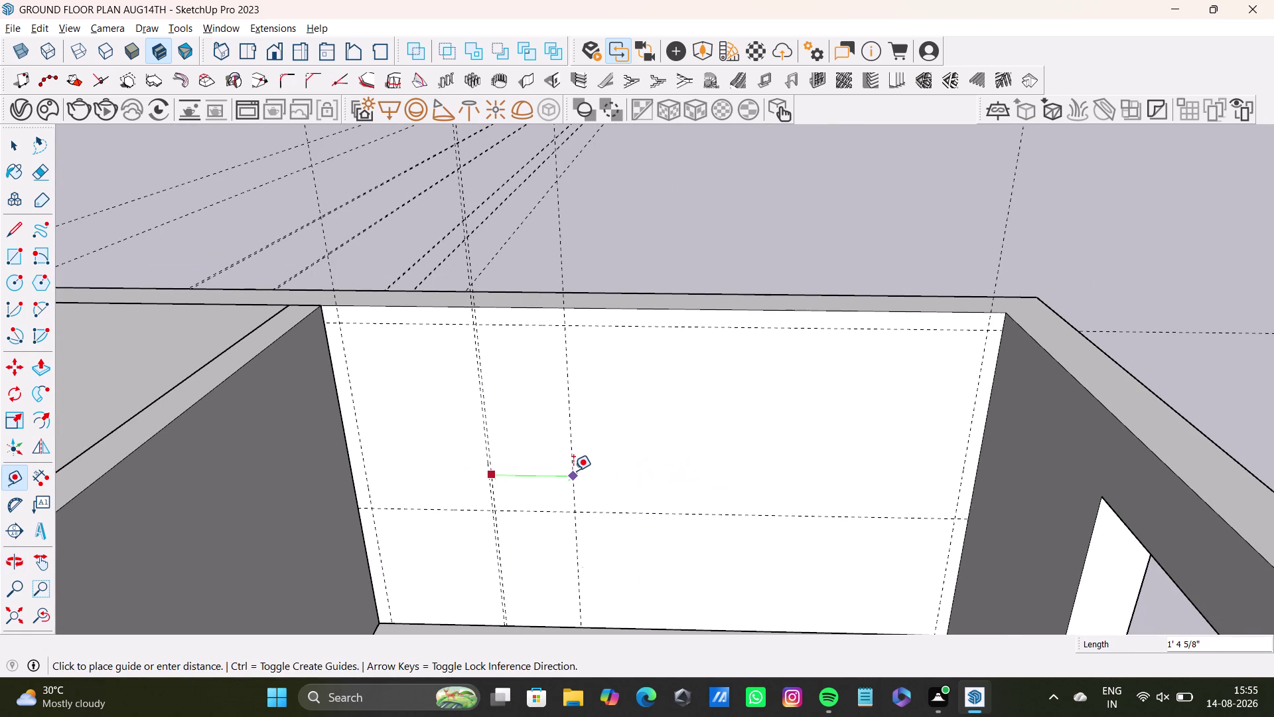
click(572, 483)
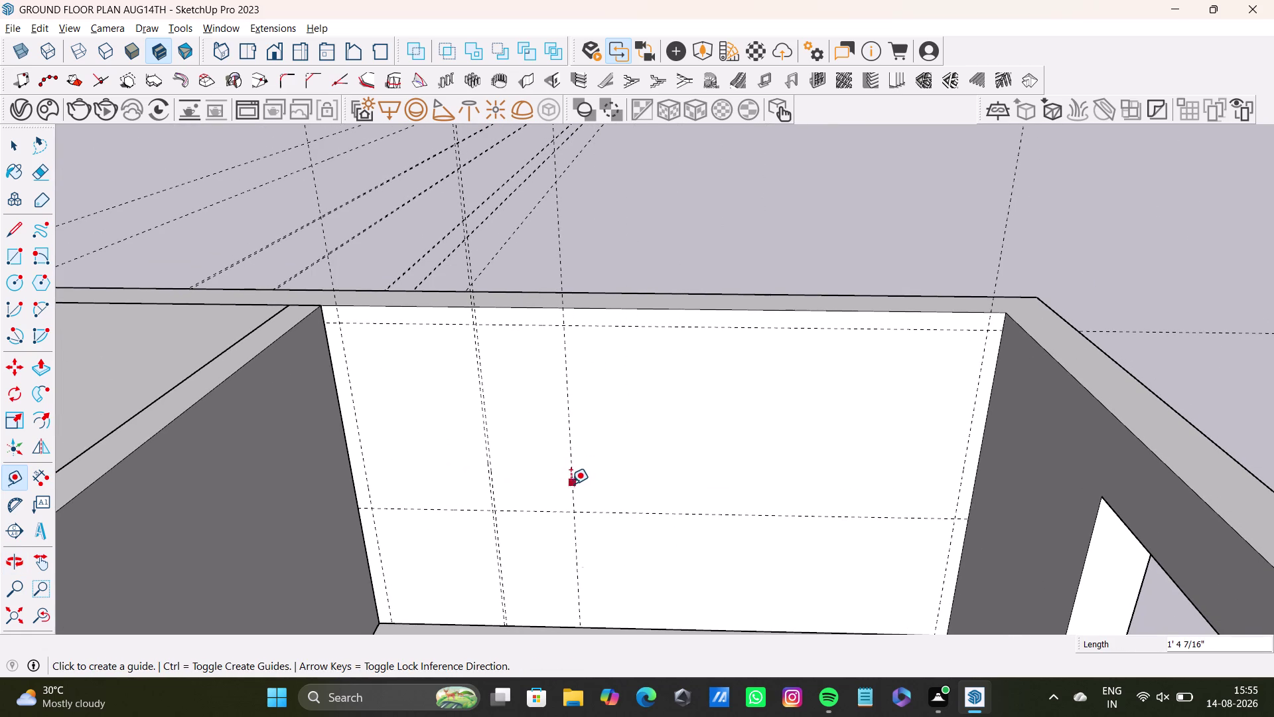
drag(571, 483, 577, 483)
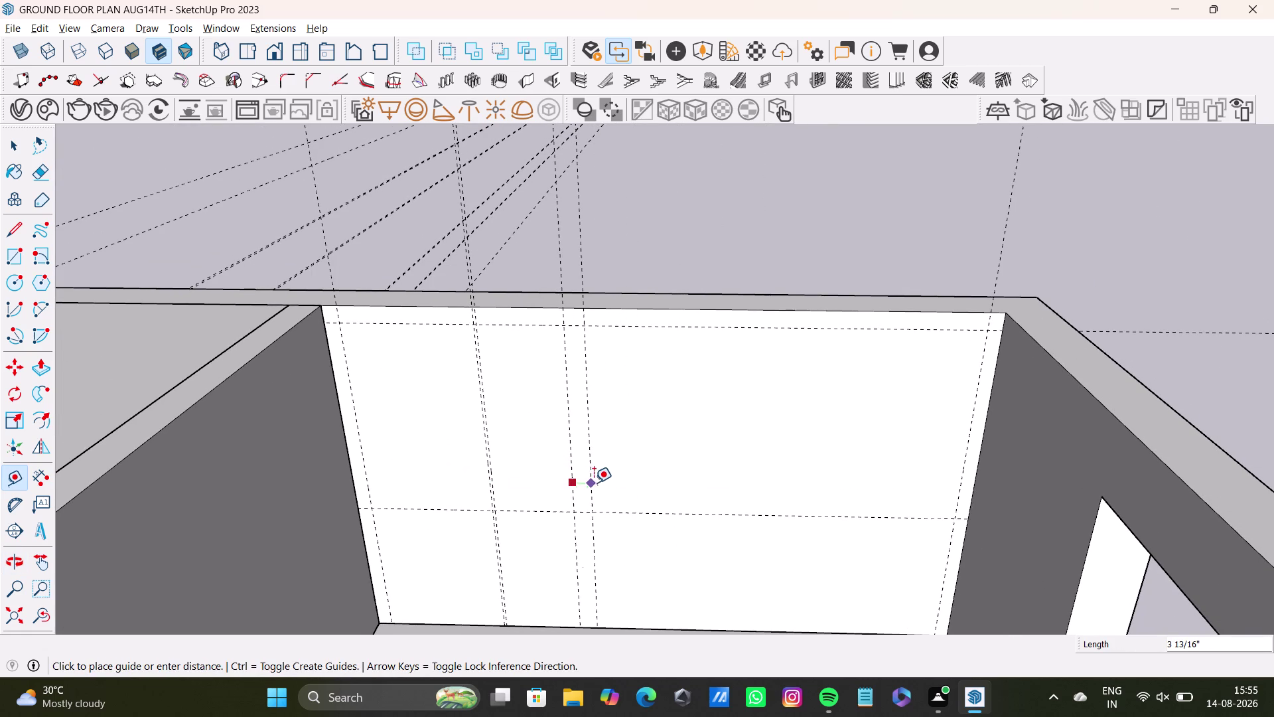
text(0.5")
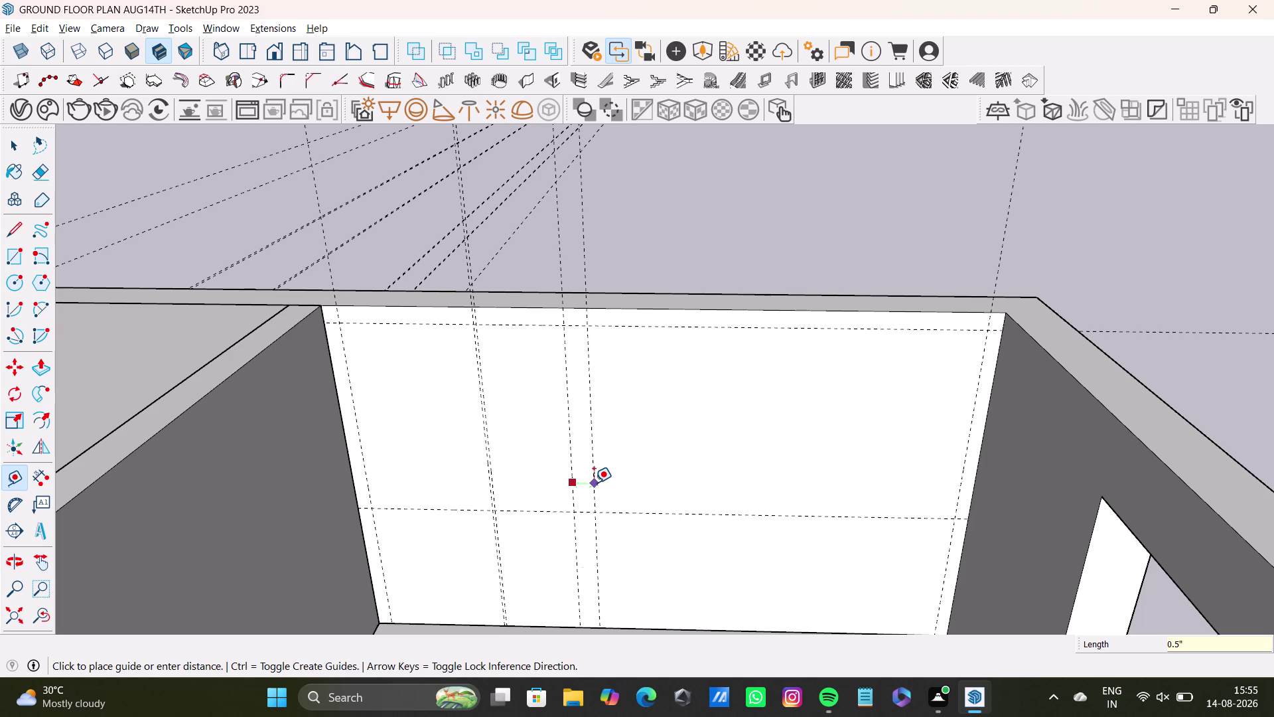
key(Return)
Orbit to check the new guides, then undo the last four actions.
scroll(up, 3)
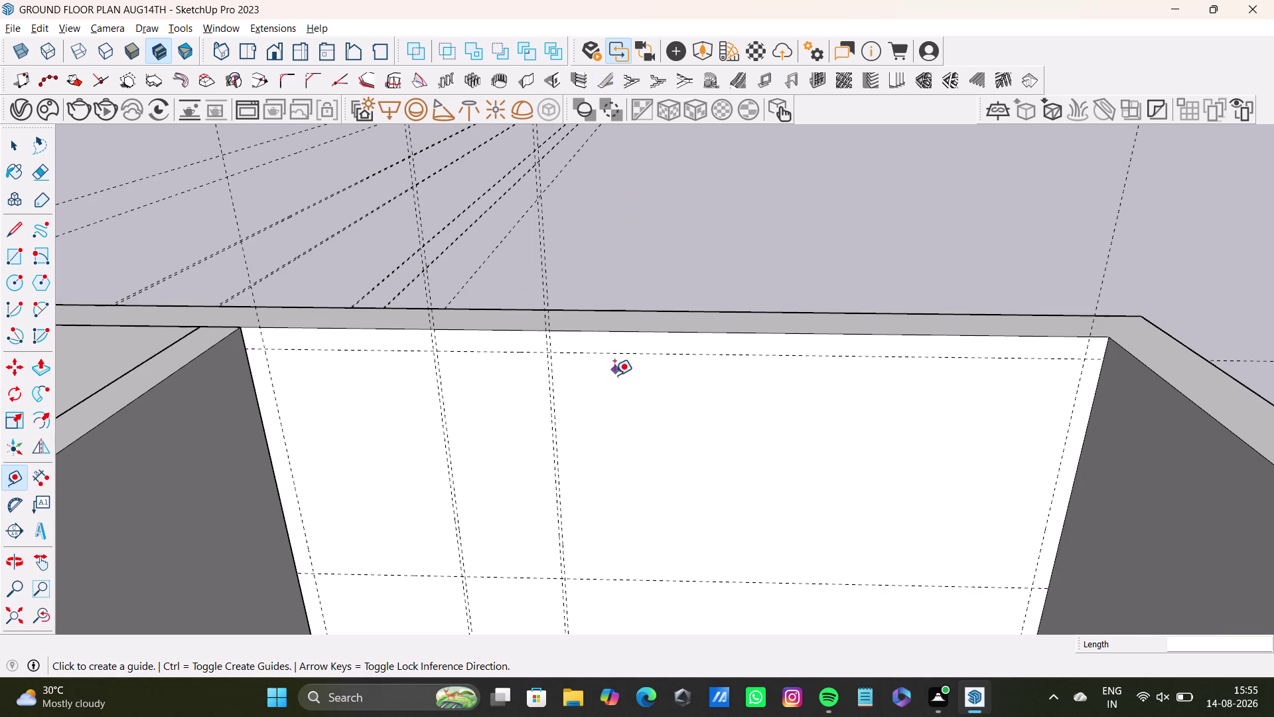
middle_drag(630, 425, 593, 279)
scroll(up, 3)
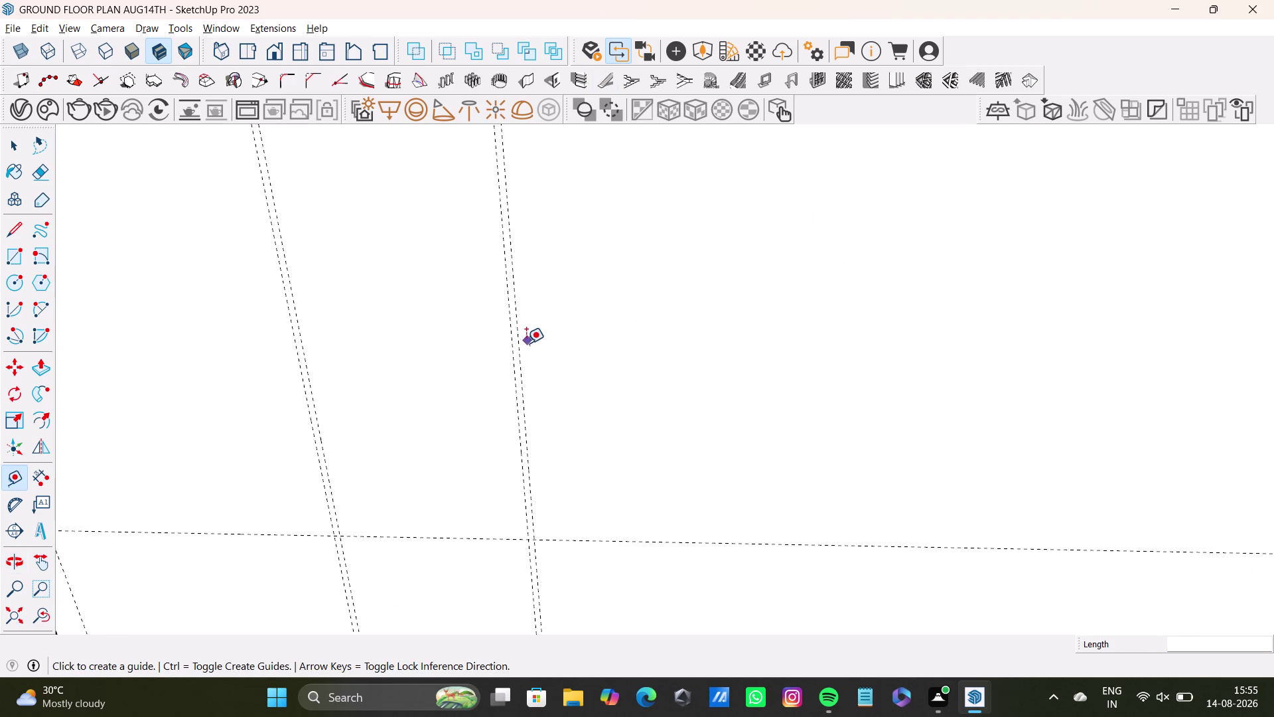
click(522, 354)
scroll(down, 3)
middle_drag(849, 355, 592, 380)
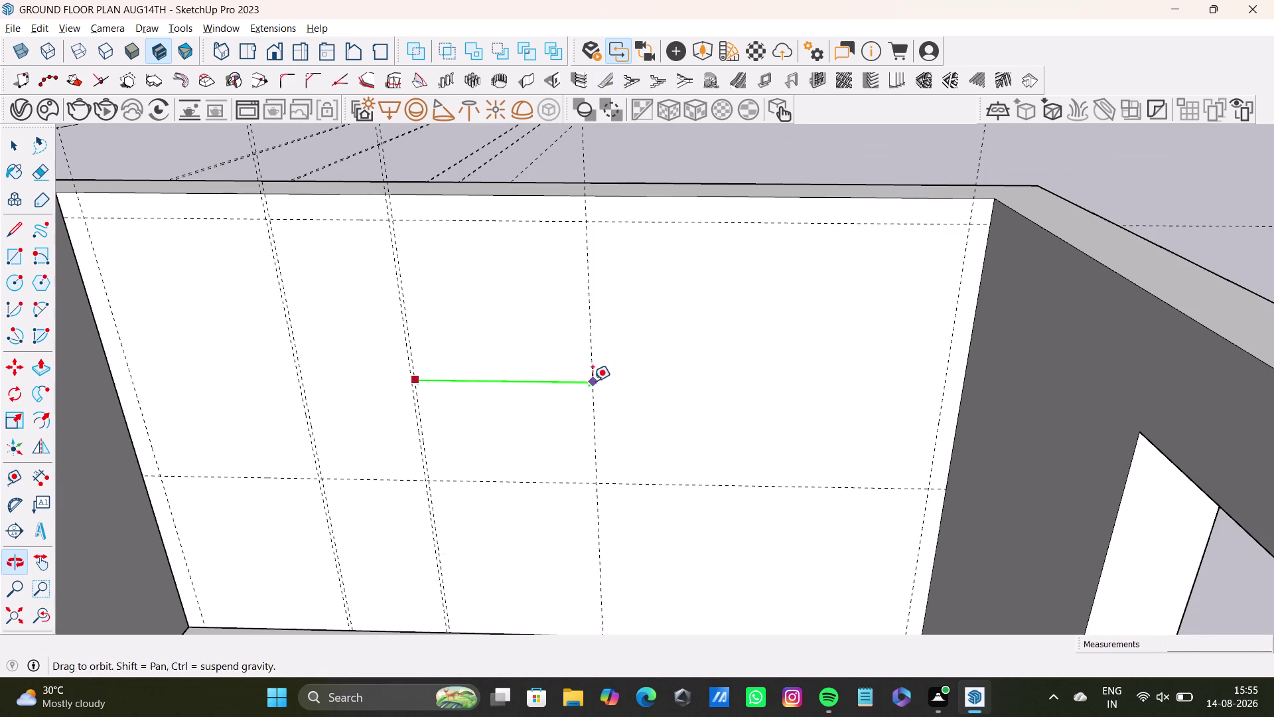
scroll(down, 3)
middle_drag(697, 376, 710, 241)
middle_drag(707, 272, 713, 365)
key(ctrl+z)
key(ctrl+z)
middle_drag(515, 331, 657, 296)
key(ctrl+z)
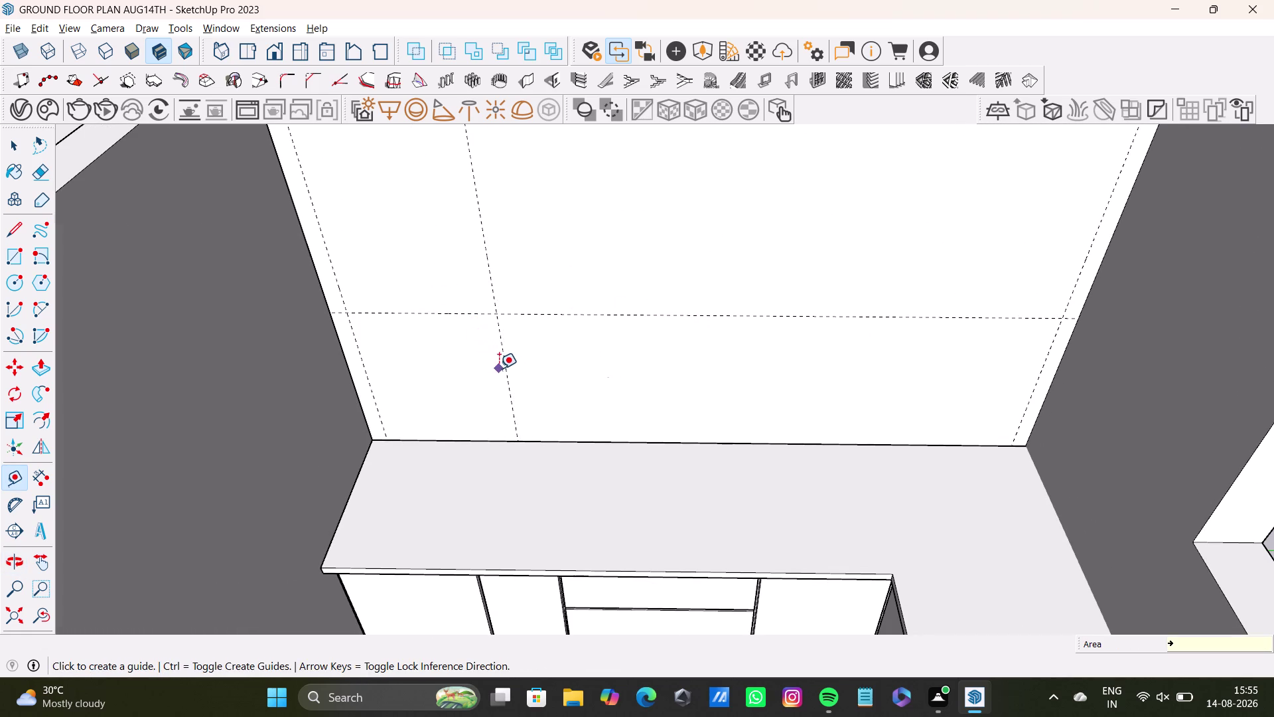
key(ctrl+z)
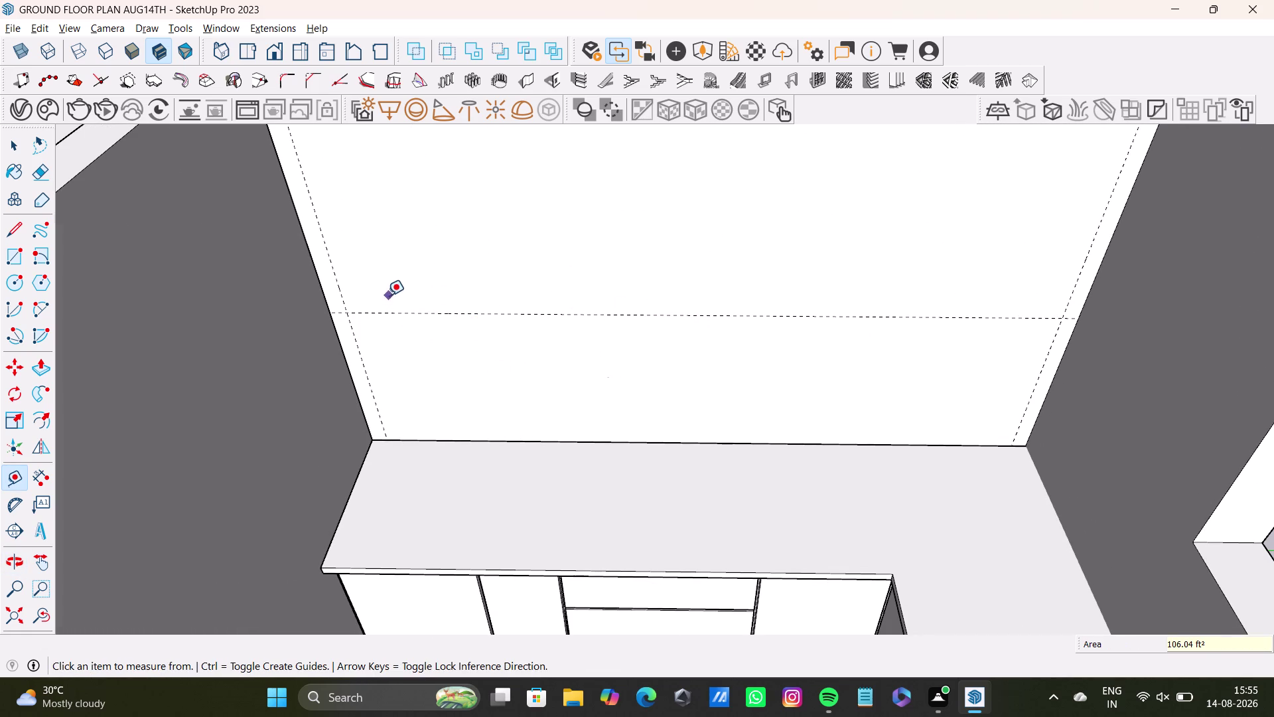
Place a vertical guide above the counter with a 0.5" offset companion guide.
click(343, 291)
key(space)
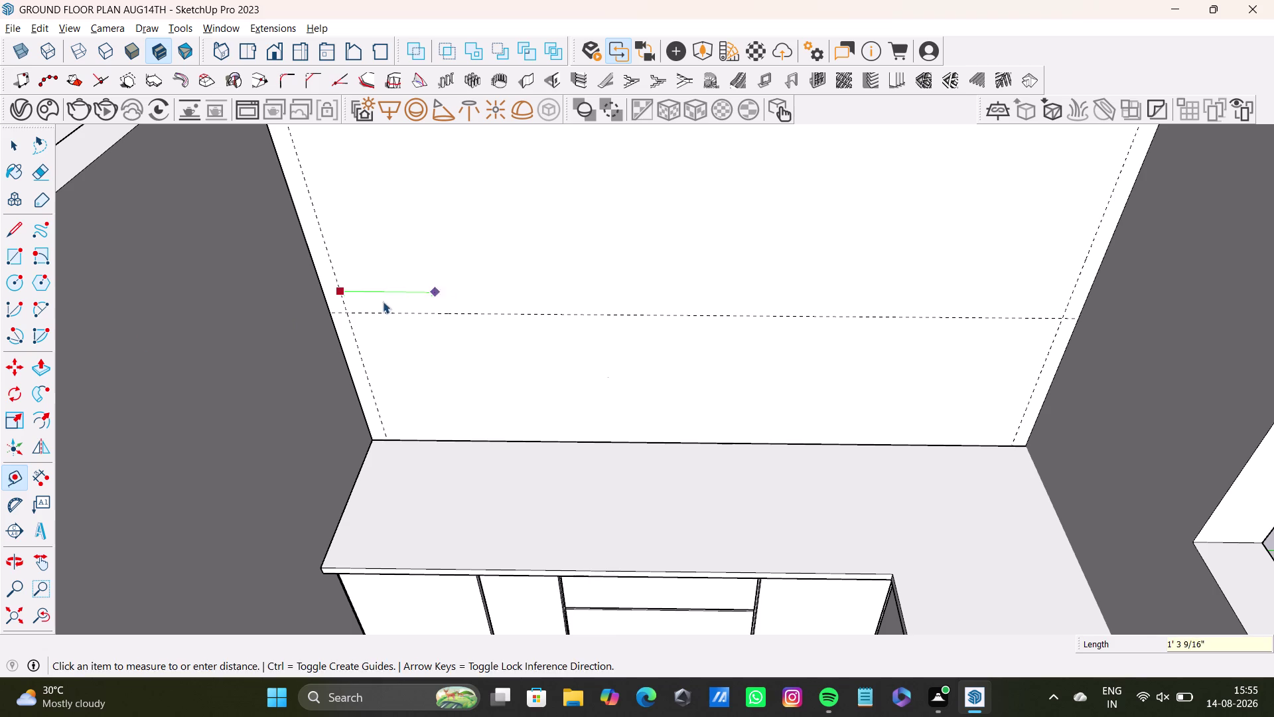
click(17, 477)
scroll(up, 3)
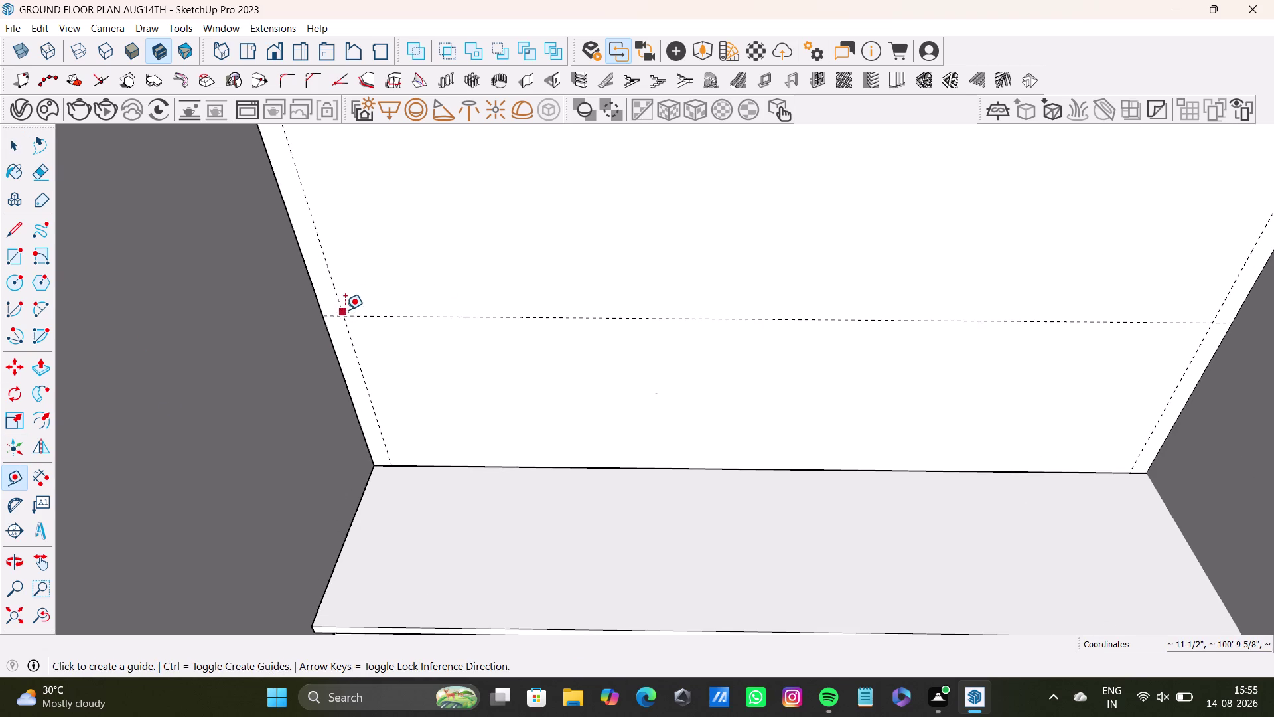
drag(341, 308, 351, 302)
scroll(down, 3)
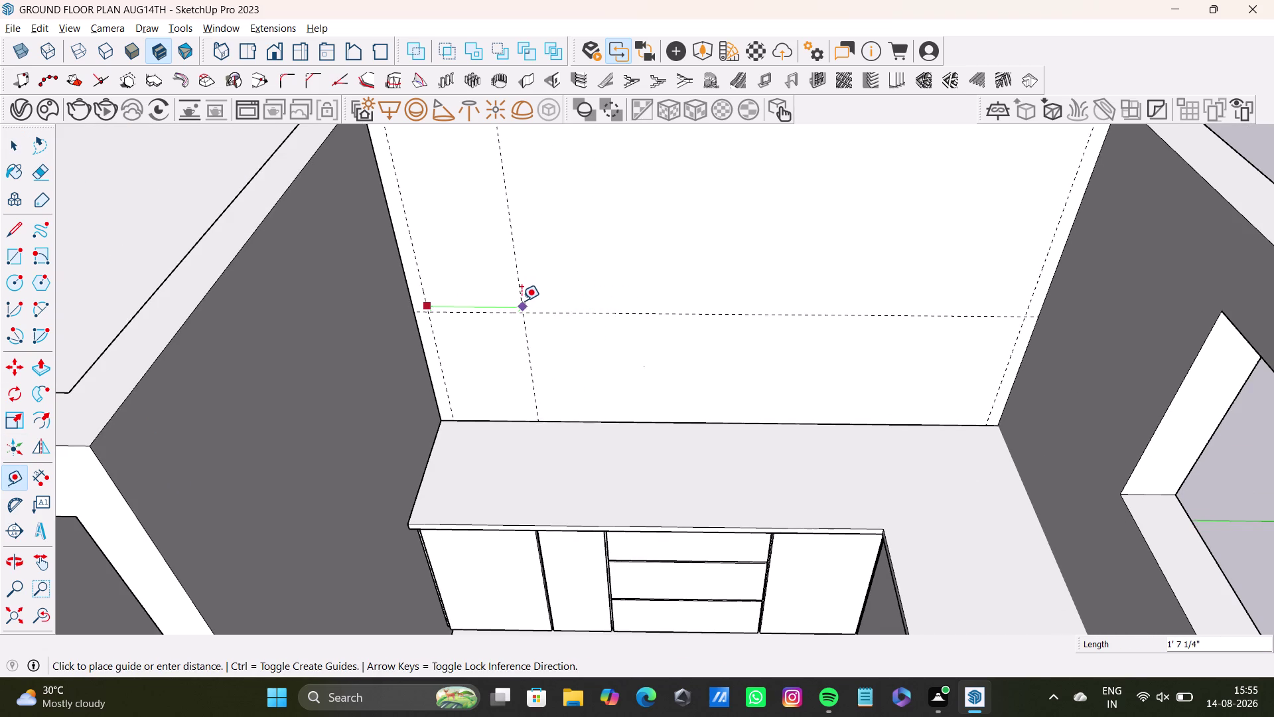
click(521, 300)
click(522, 304)
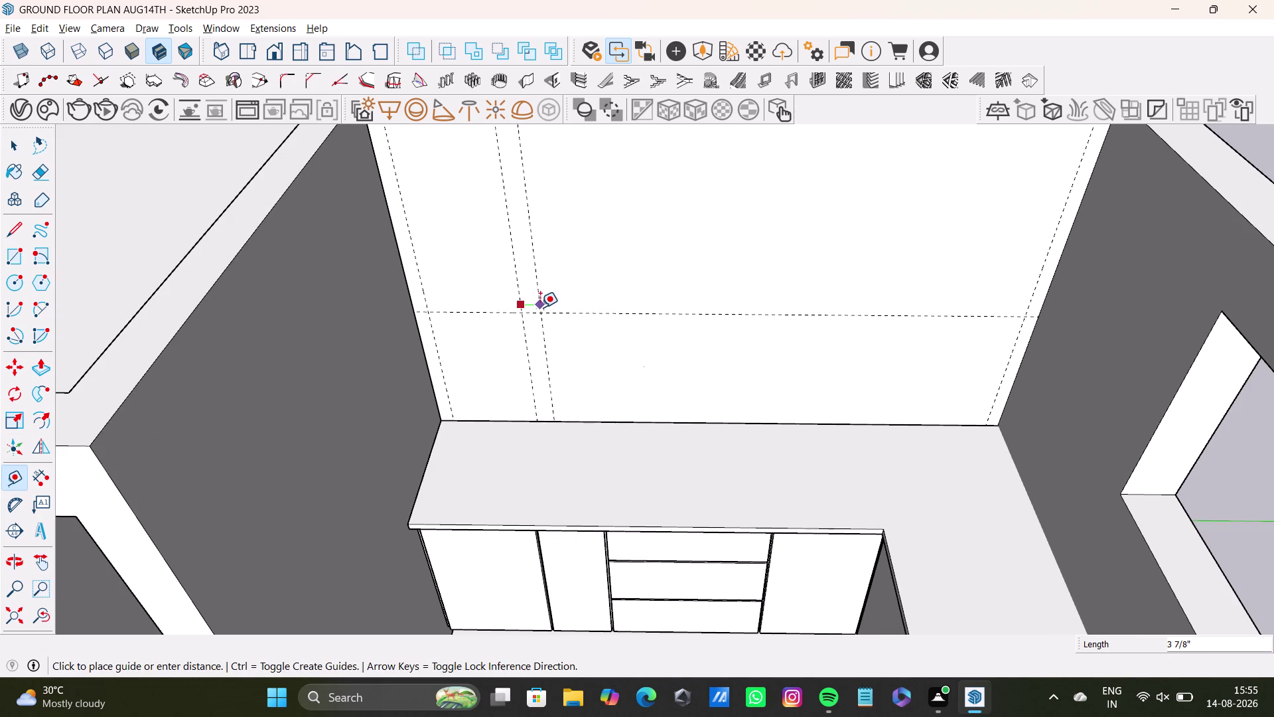
text(0.)
text(5)
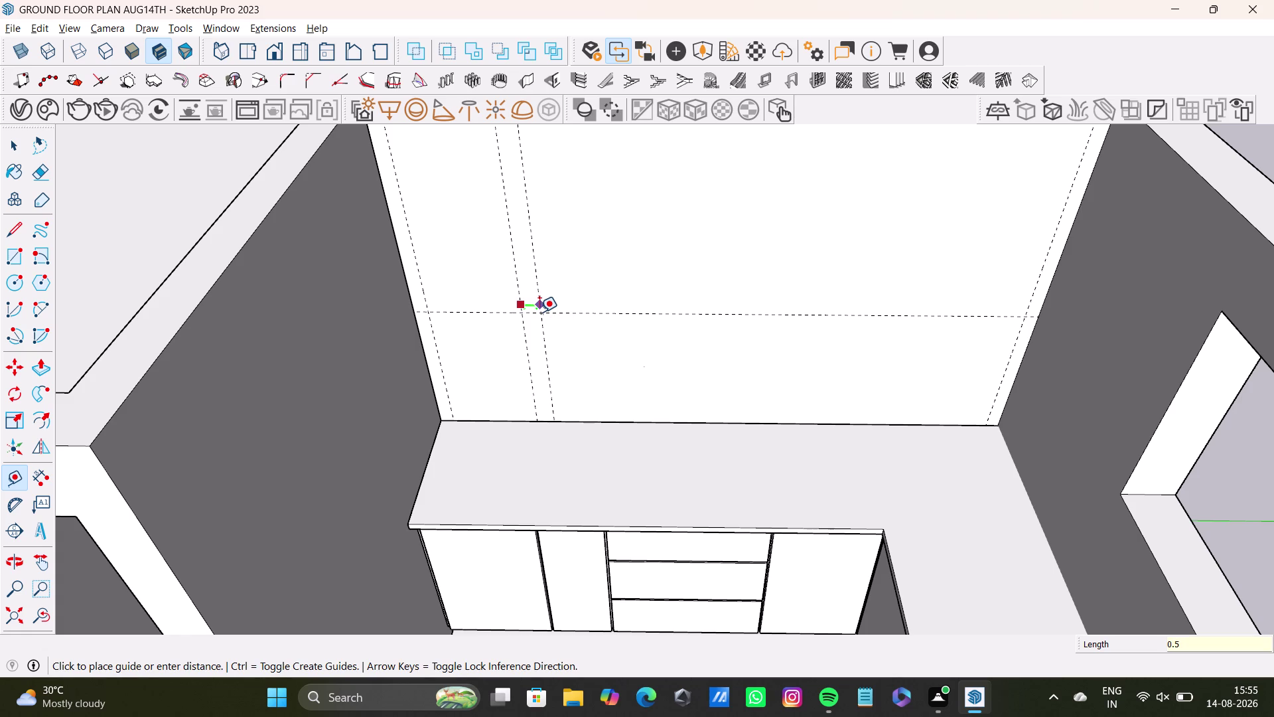
text(")
key(Return)
Add a 0.5" offset guide beside the next vertical guide.
scroll(up, 3)
drag(517, 299, 528, 298)
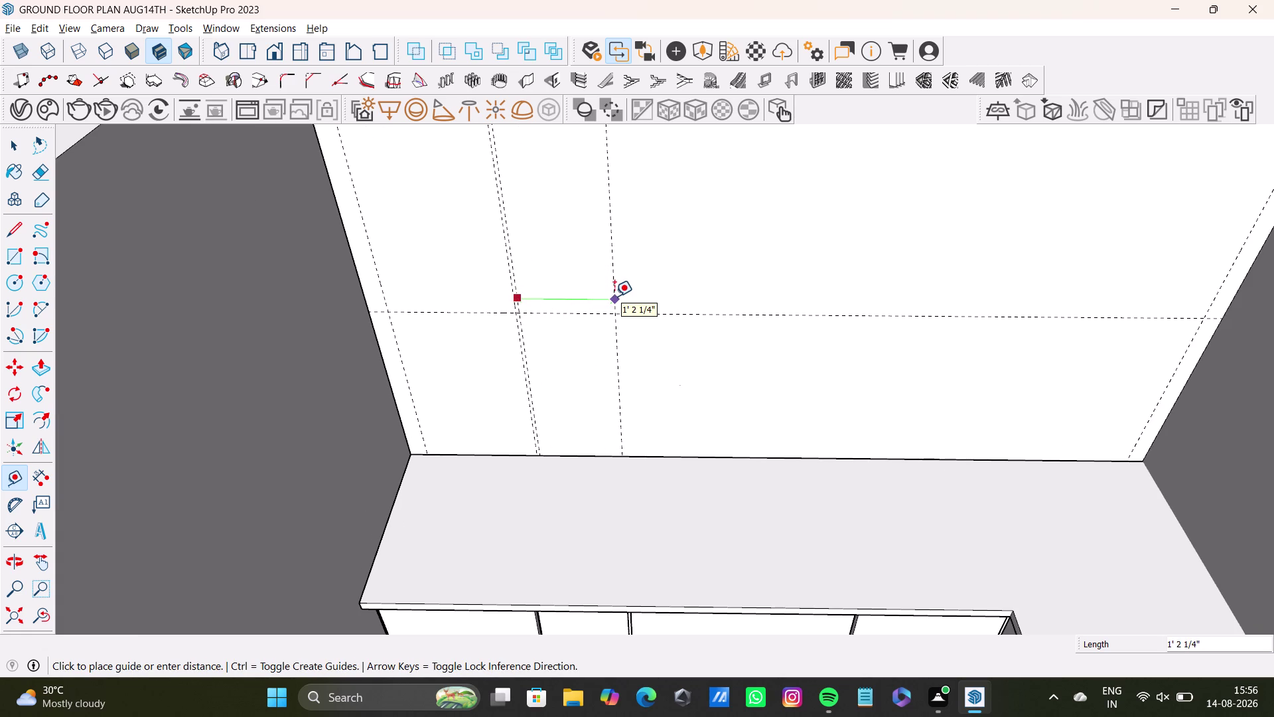
click(615, 296)
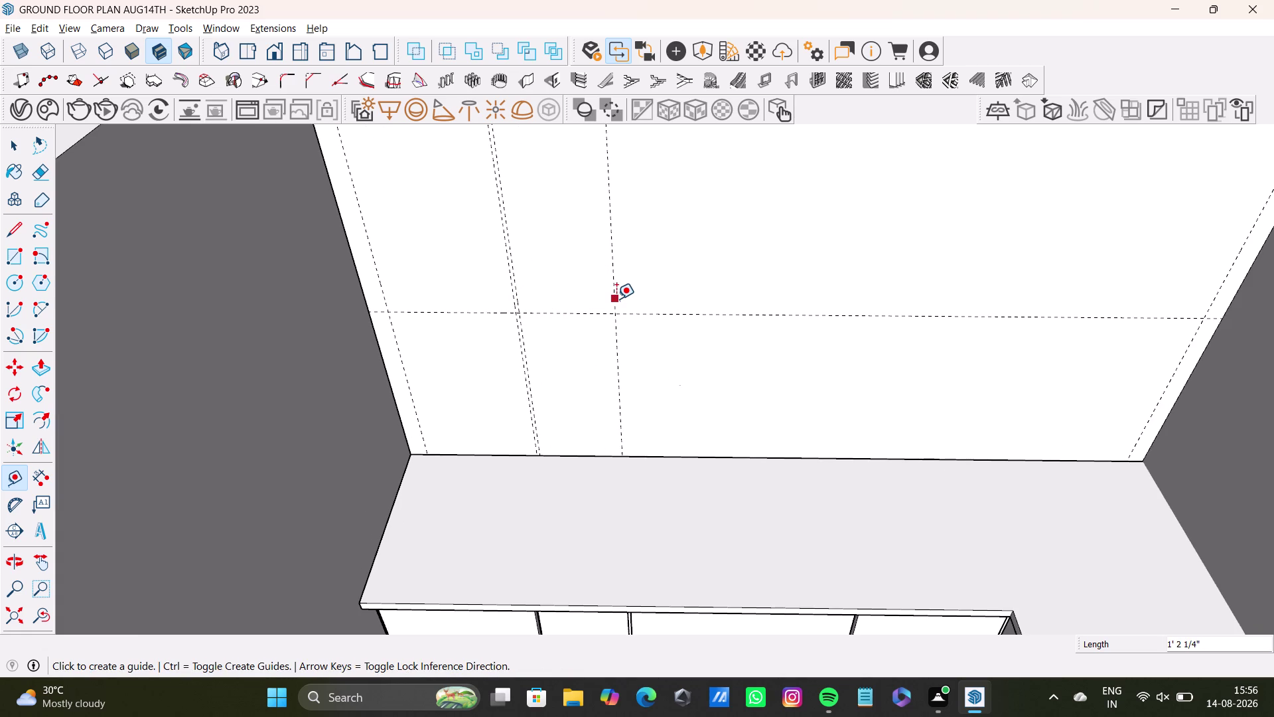
click(617, 298)
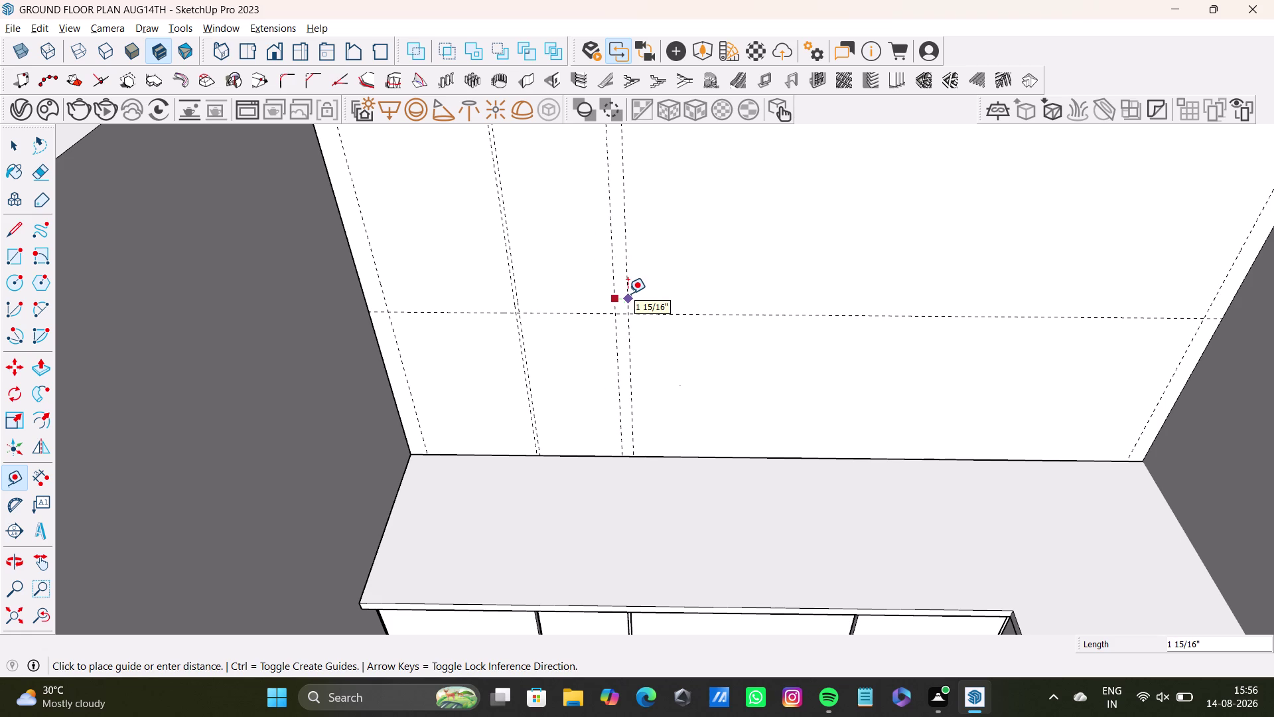
text(0.)
text(5)
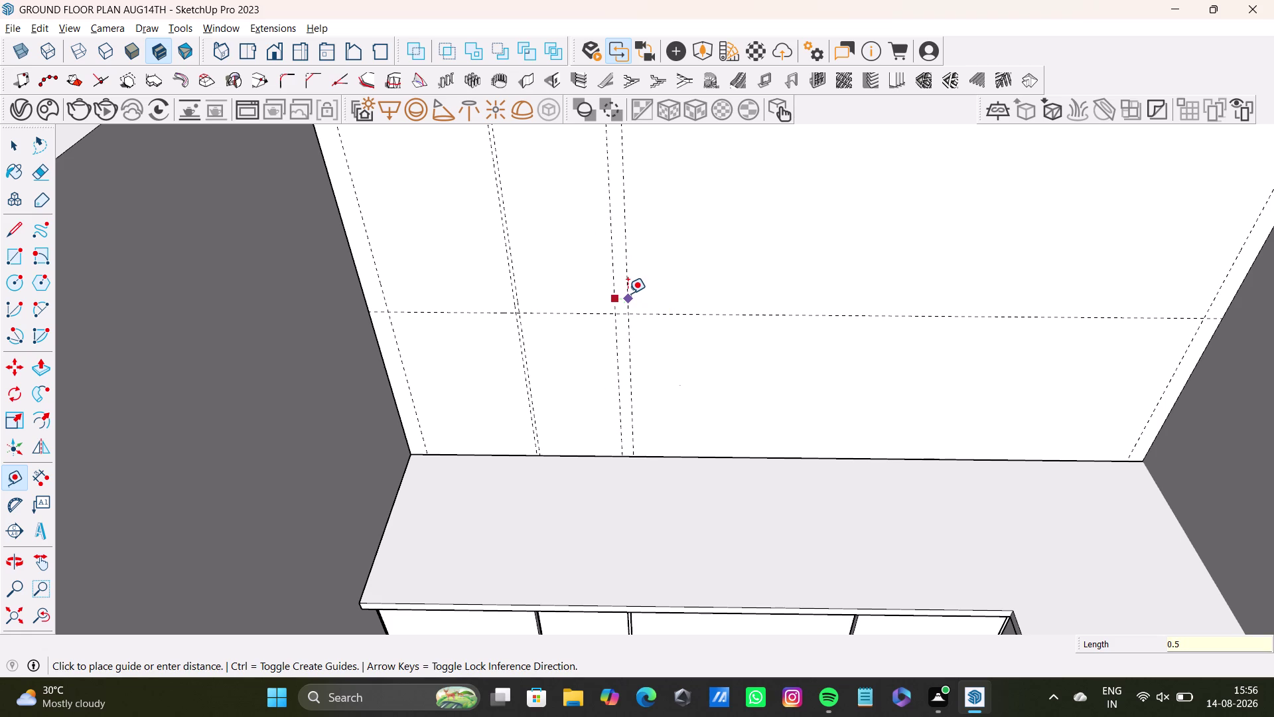
text(")
key(Return)
Place a guide at the right vertical line and offset another guide 0.5" from it.
scroll(down, 3)
middle_drag(569, 340, 517, 378)
scroll(up, 3)
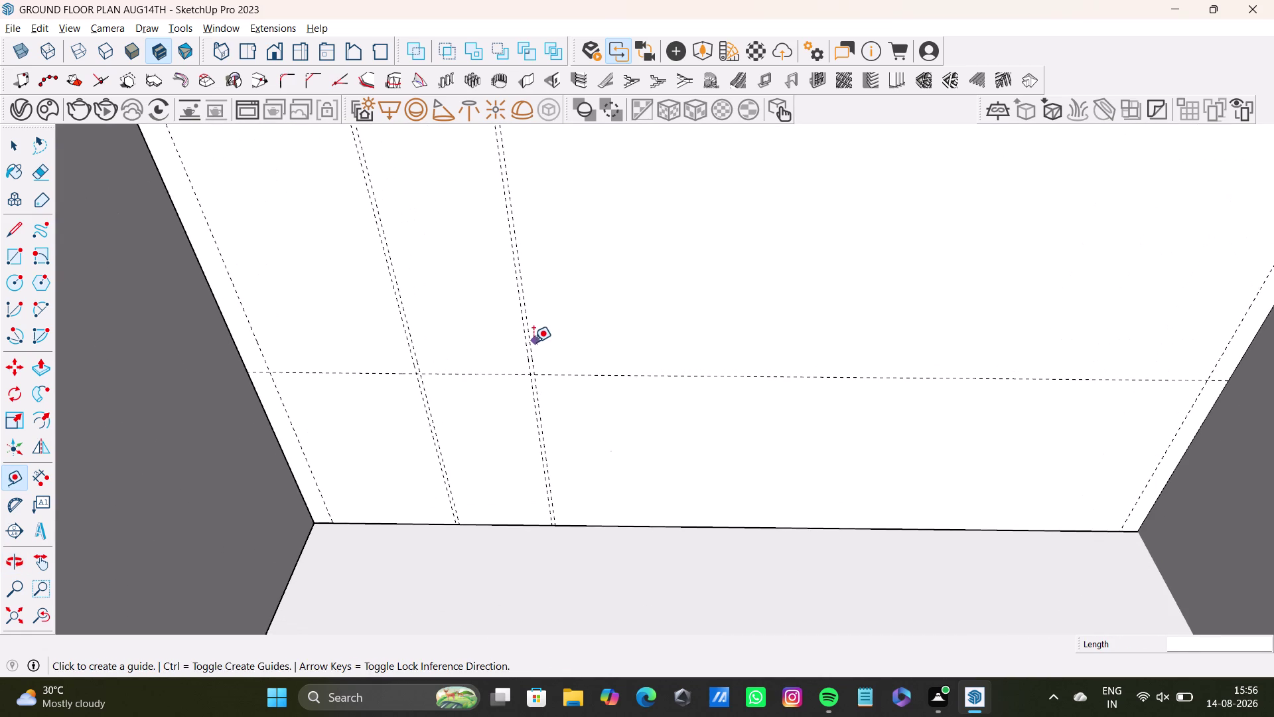
click(533, 343)
scroll(down, 3)
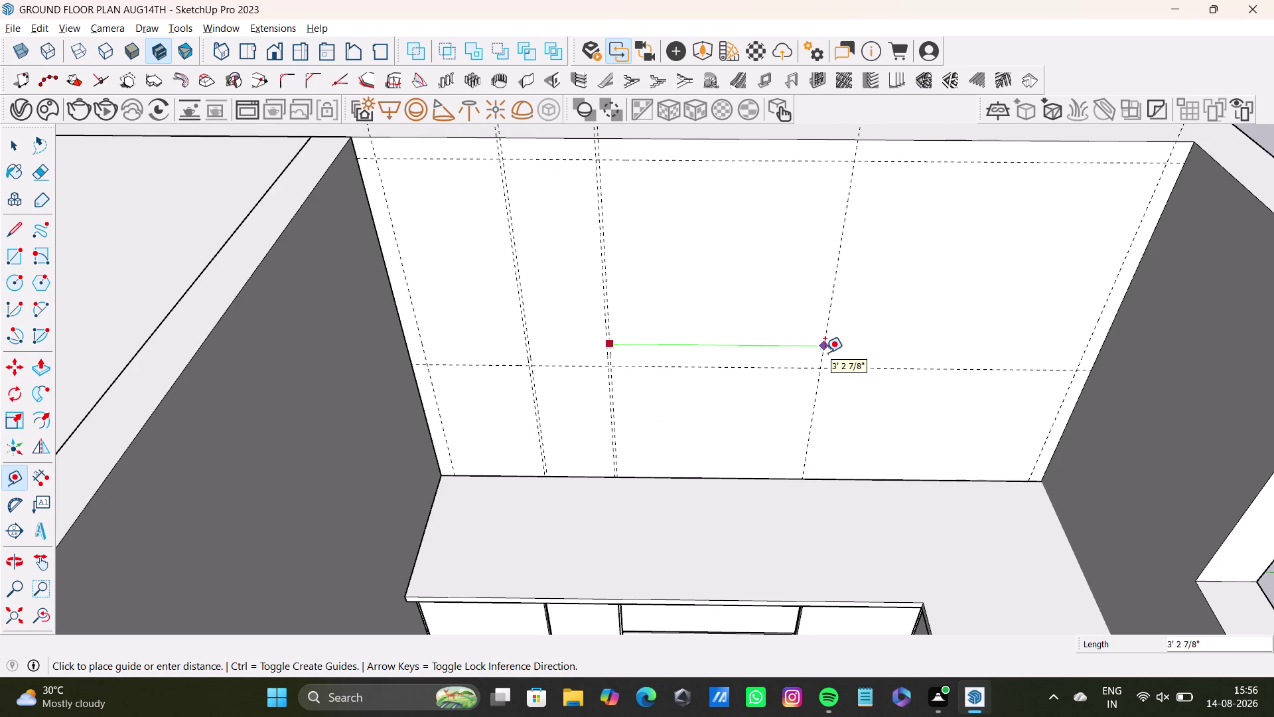
click(835, 352)
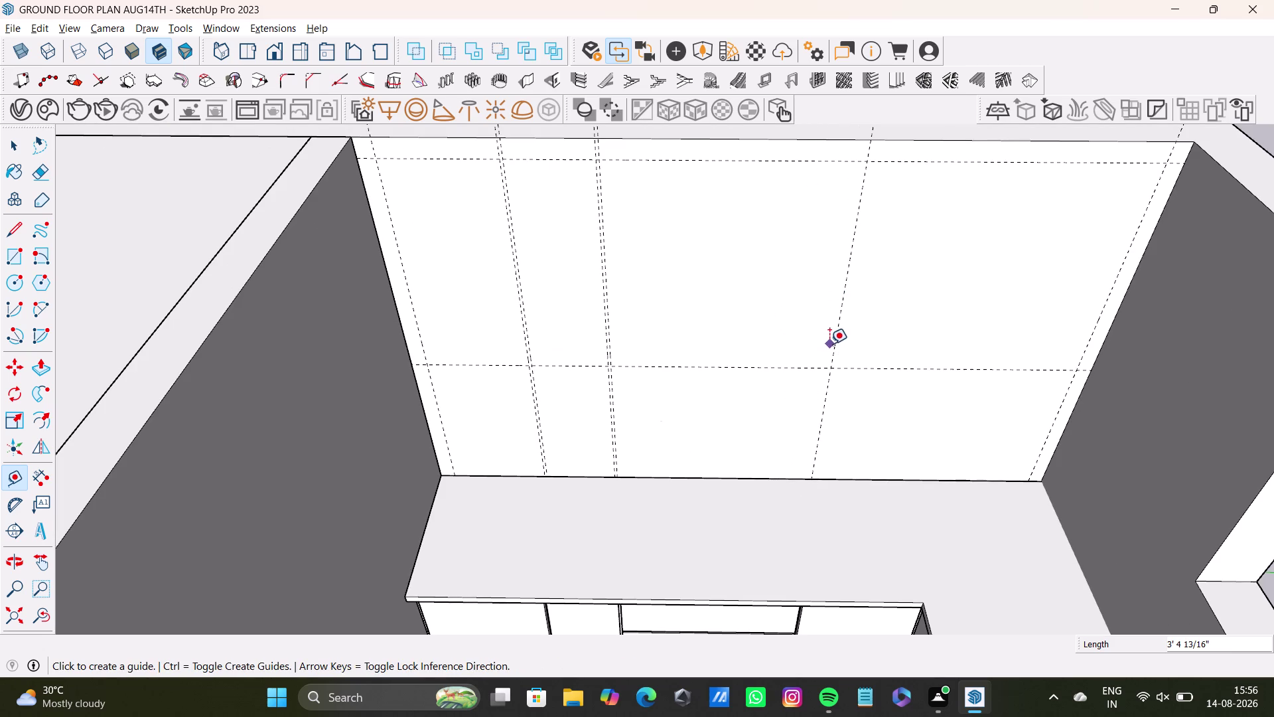
click(834, 345)
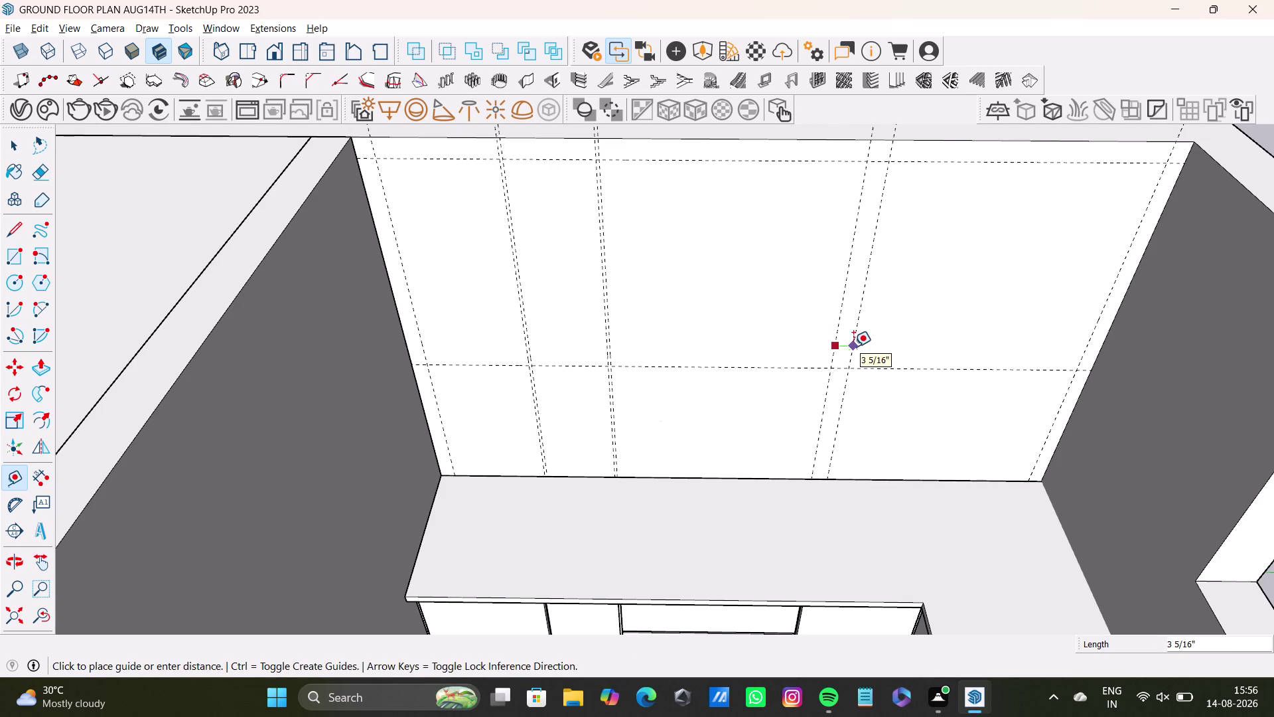
text(0,)
key(BackSpace)
text(.)
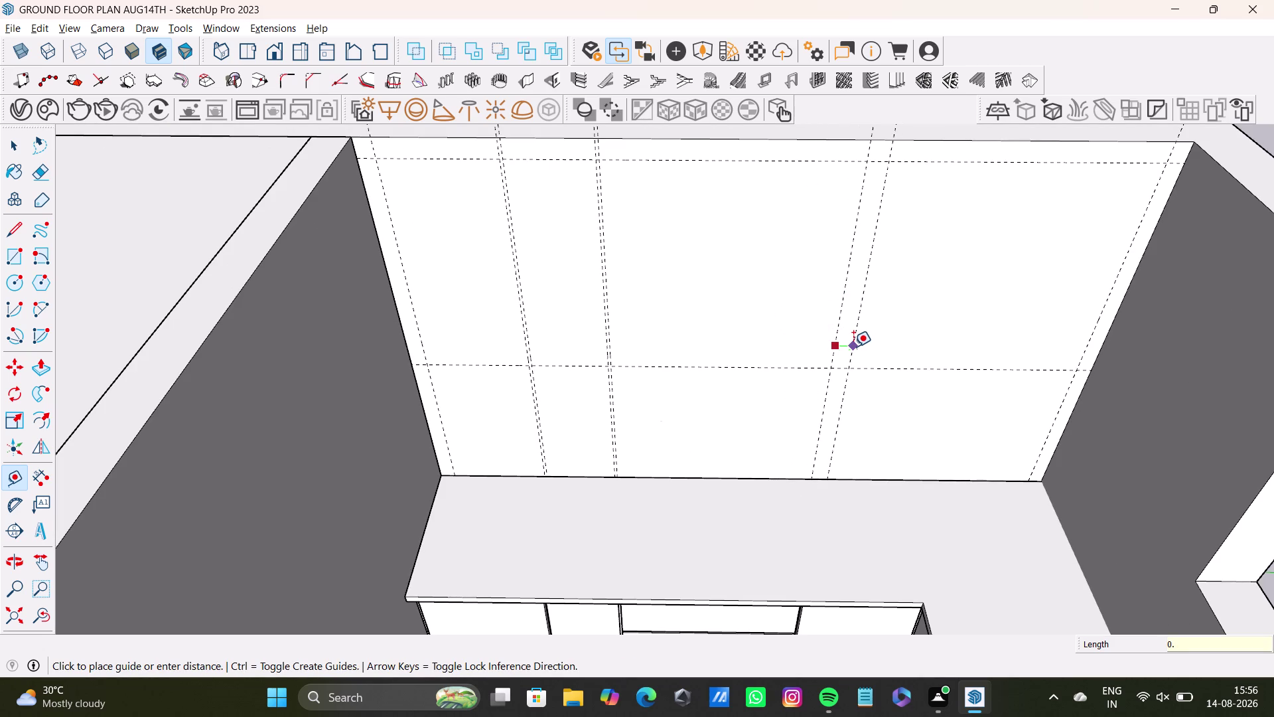
text(5)
key(shift+quotedbl)
key(Return)
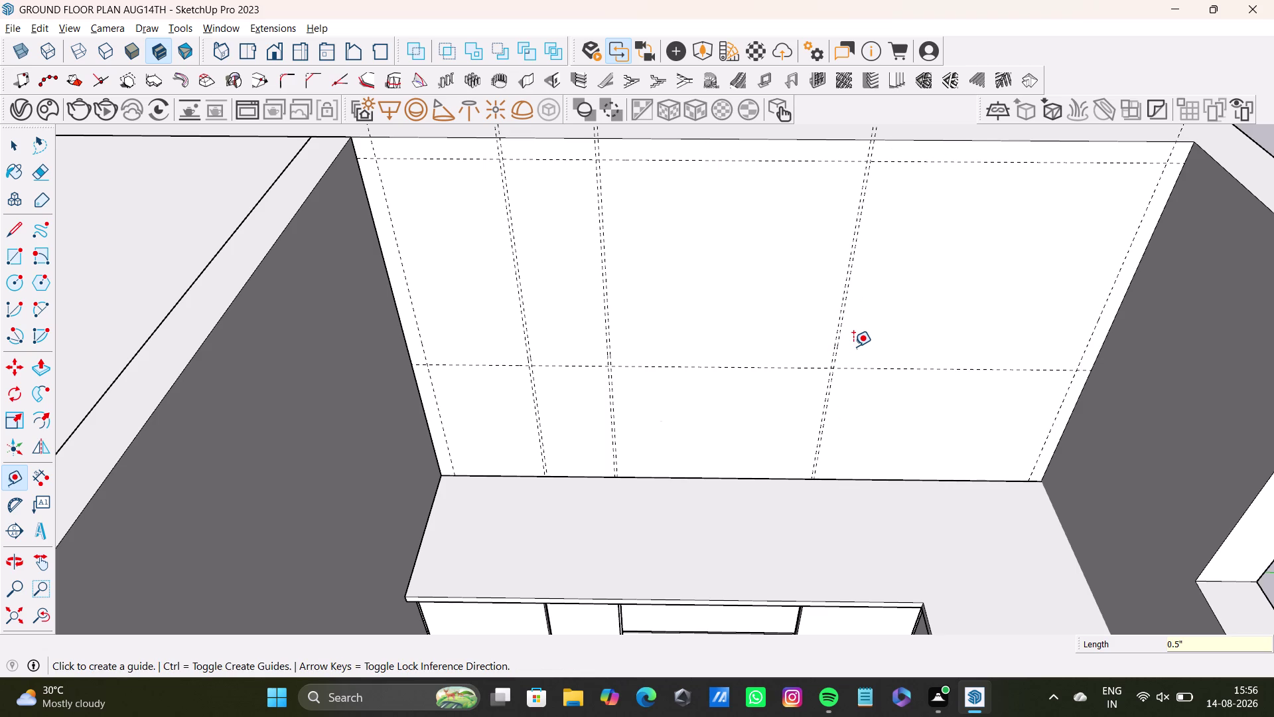
Add one more 0.5" offset guide beside a vertical guide toward the right.
scroll(down, 3)
scroll(down, 3)
middle_drag(961, 359, 863, 381)
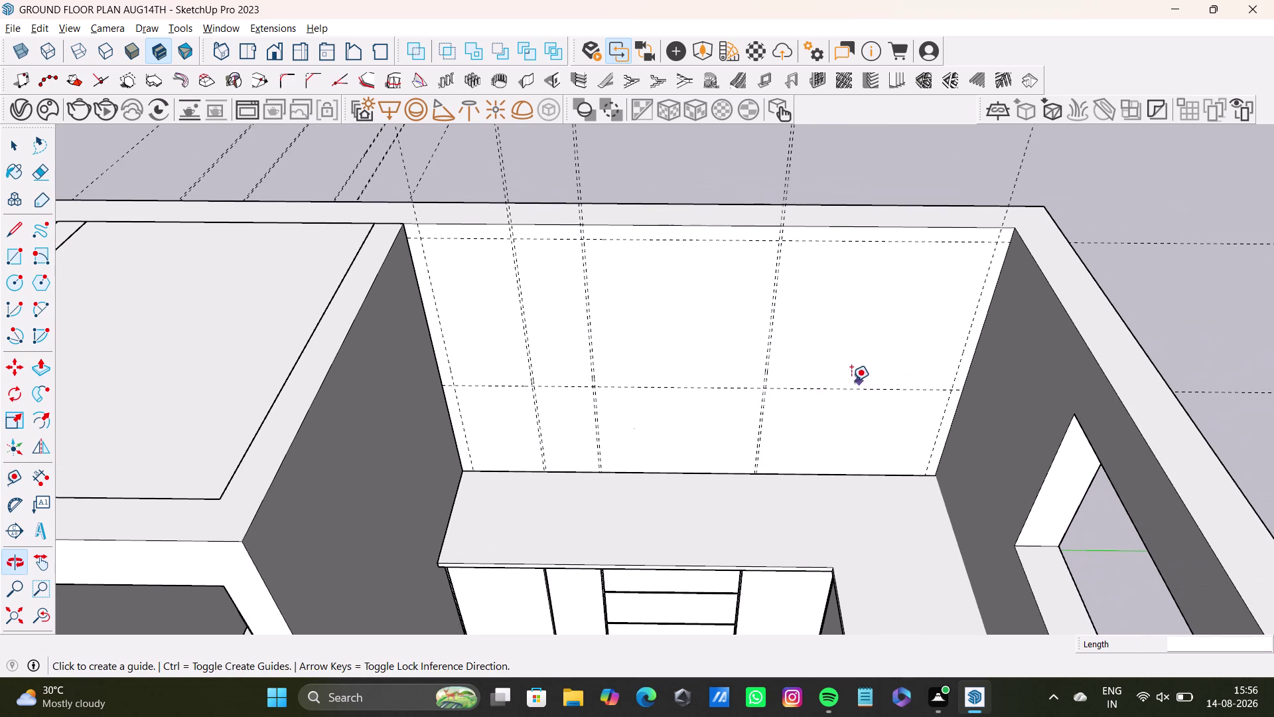
scroll(up, 3)
drag(761, 357, 772, 360)
scroll(down, 3)
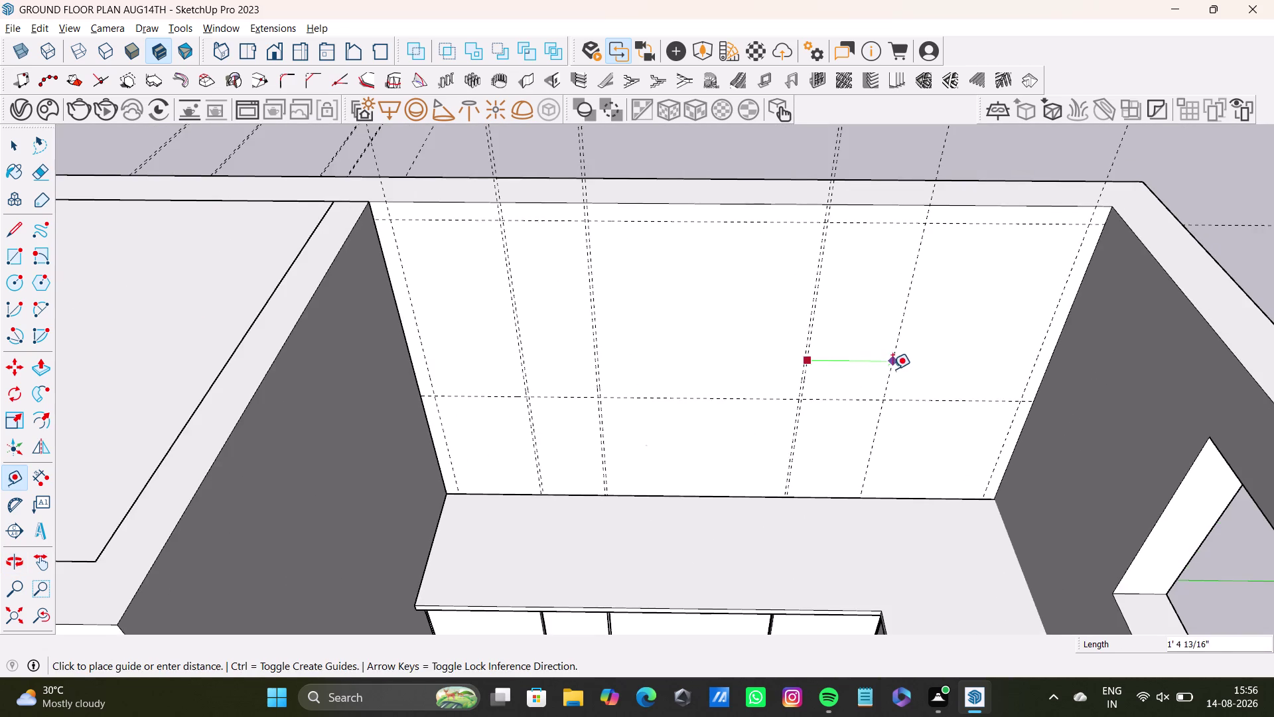
middle_drag(893, 369, 779, 331)
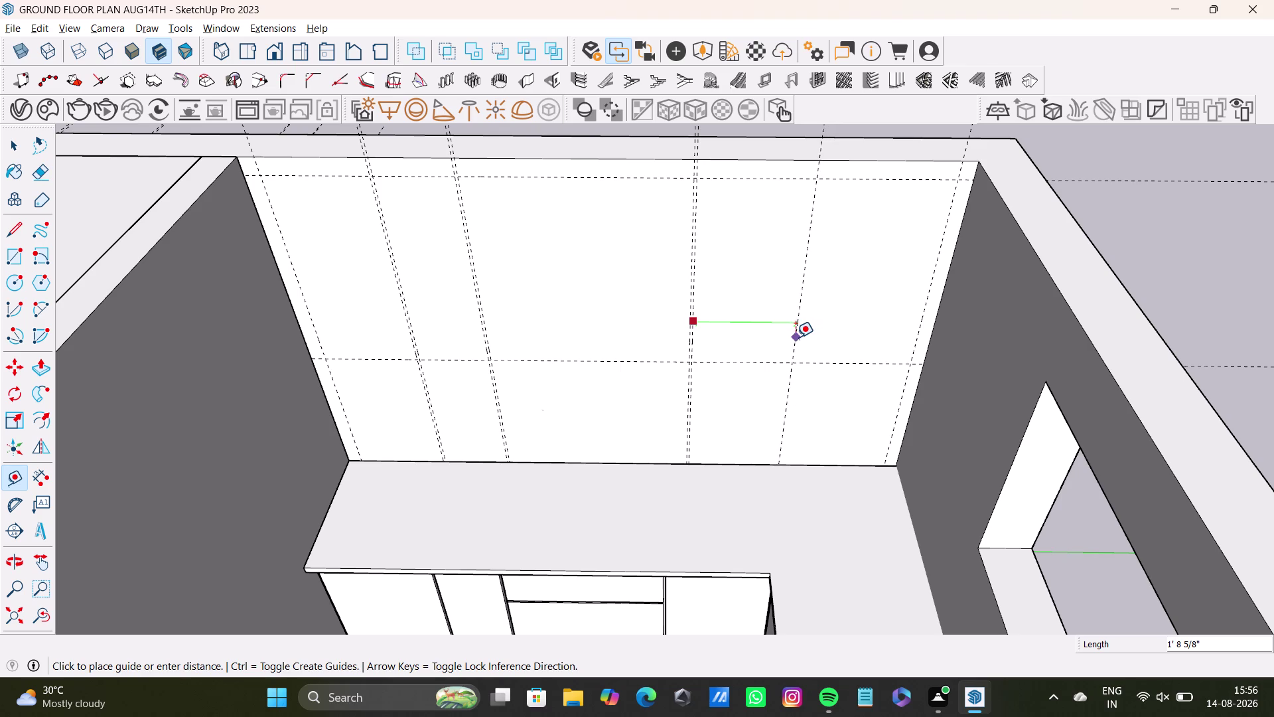
click(795, 337)
drag(799, 333, 813, 332)
text(0)
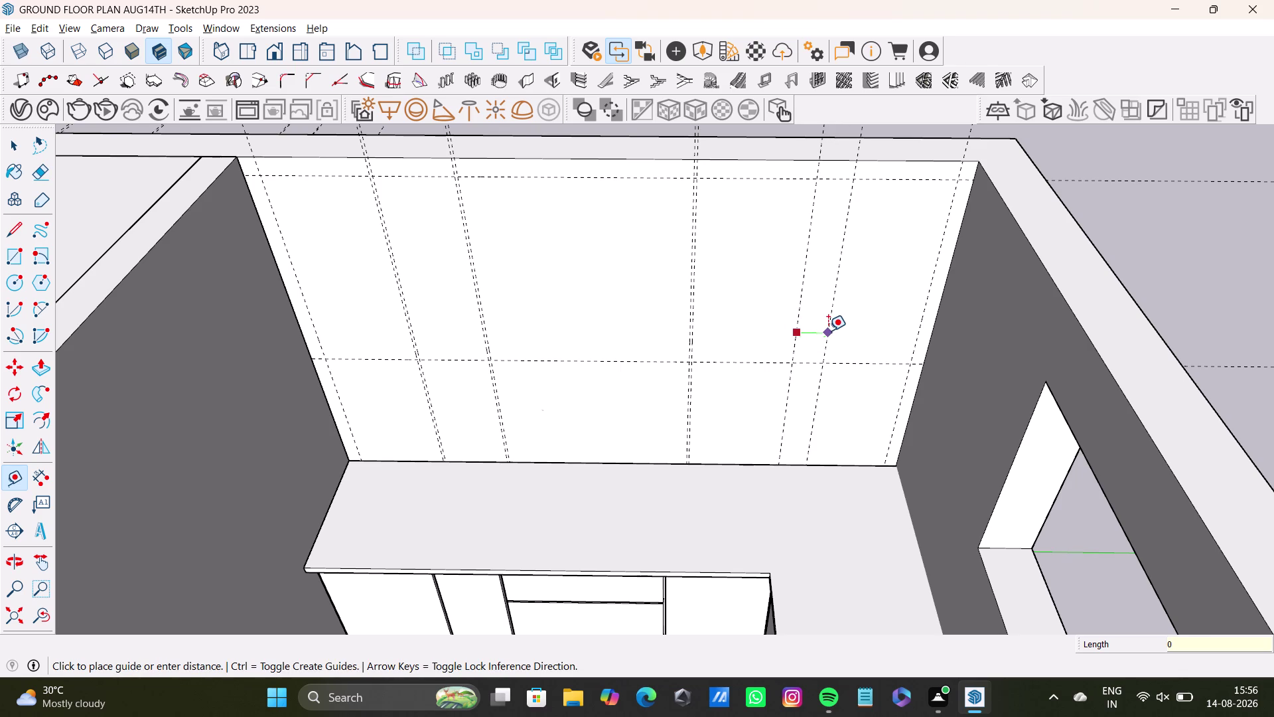
text(.5)
key(shift+quotedbl)
key(Return)
scroll(down, 3)
middle_drag(730, 371, 816, 288)
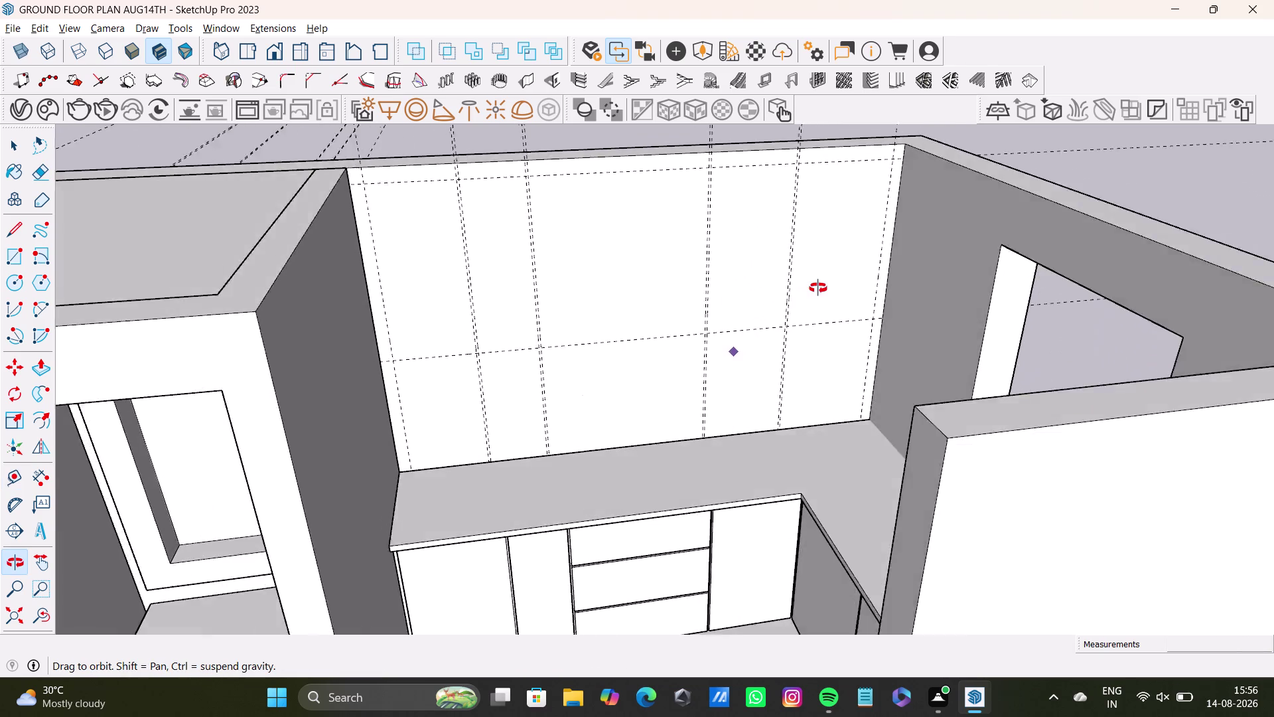
middle_drag(816, 288, 793, 382)
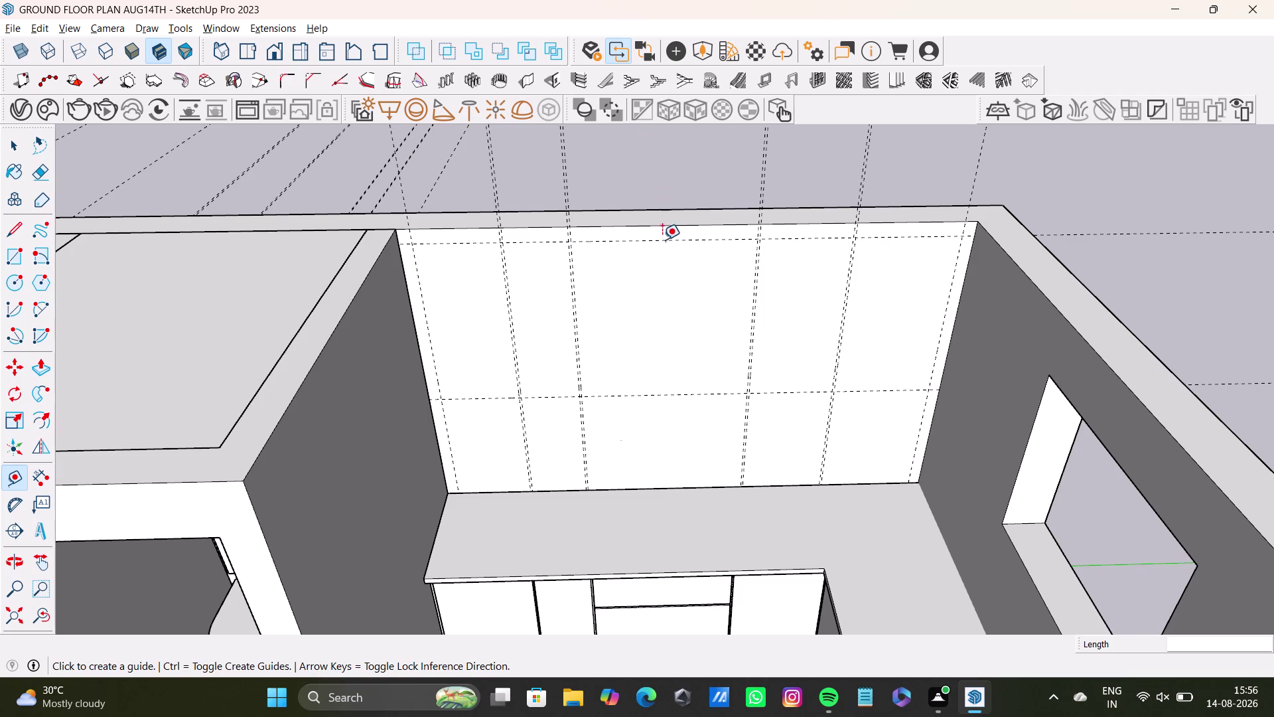
scroll(up, 3)
middle_drag(545, 410, 535, 364)
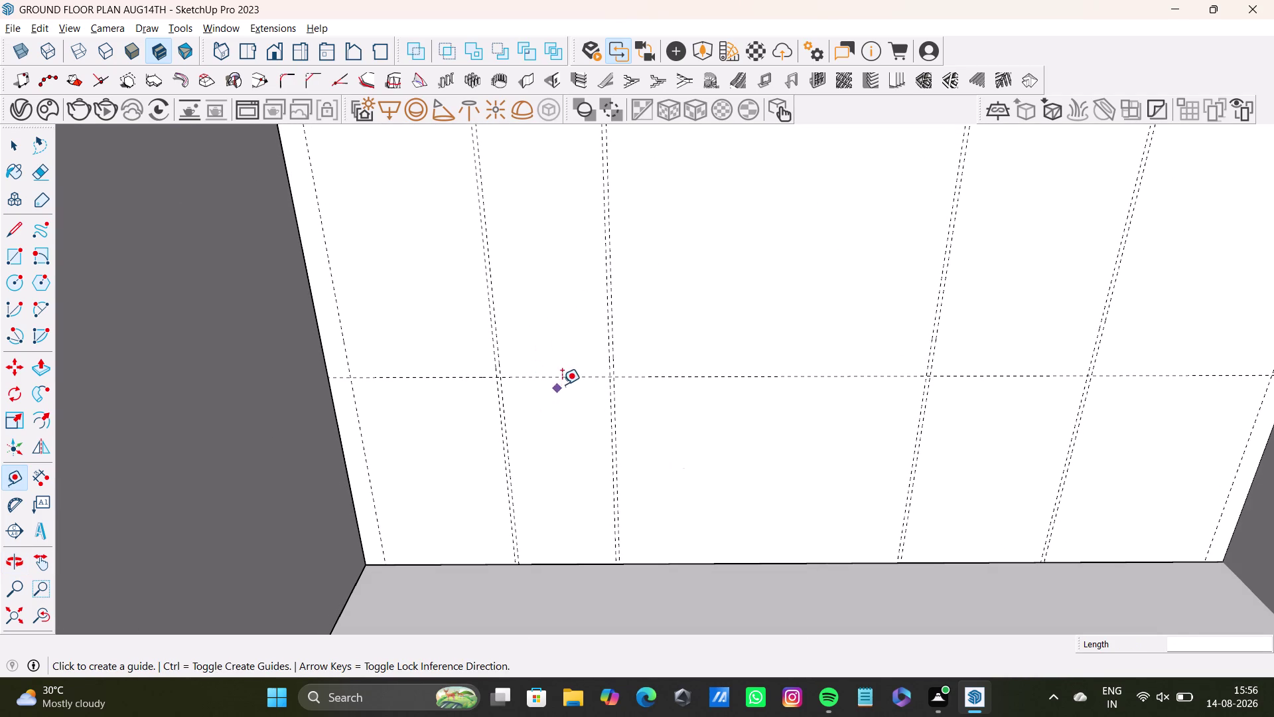
Add a guide 0.5" below the middle horizontal guide.
click(562, 376)
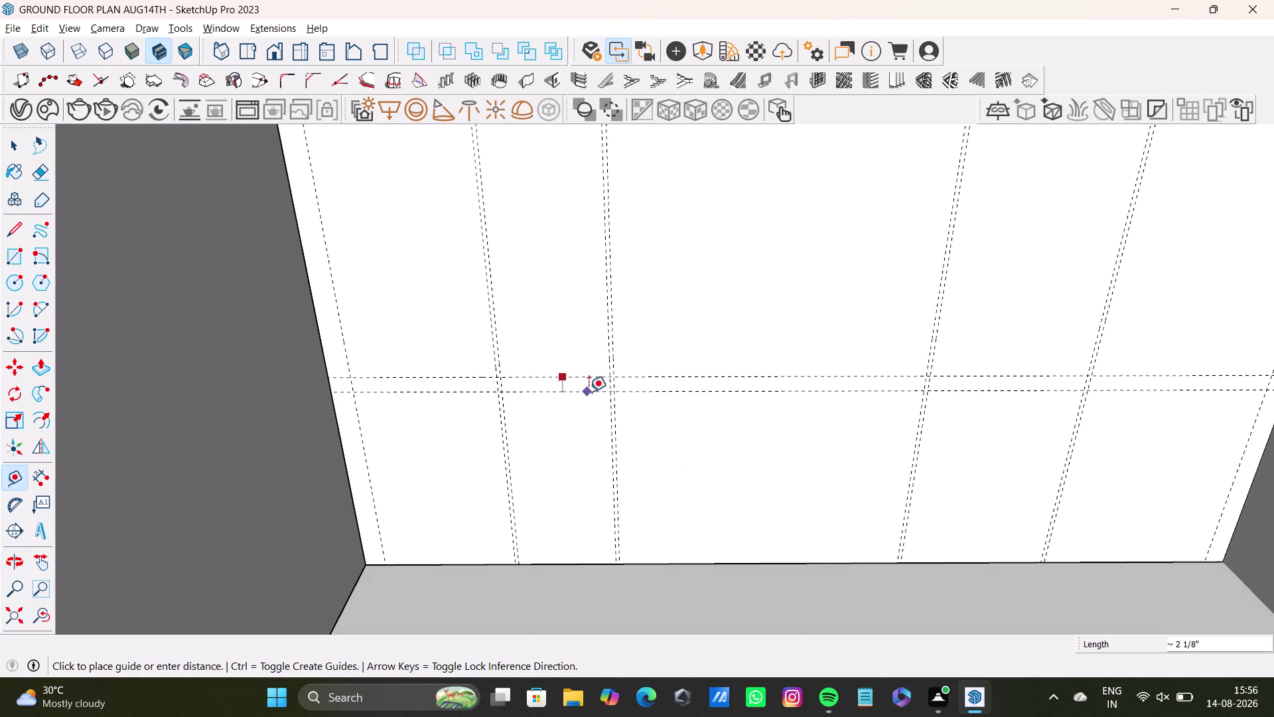
text(0)
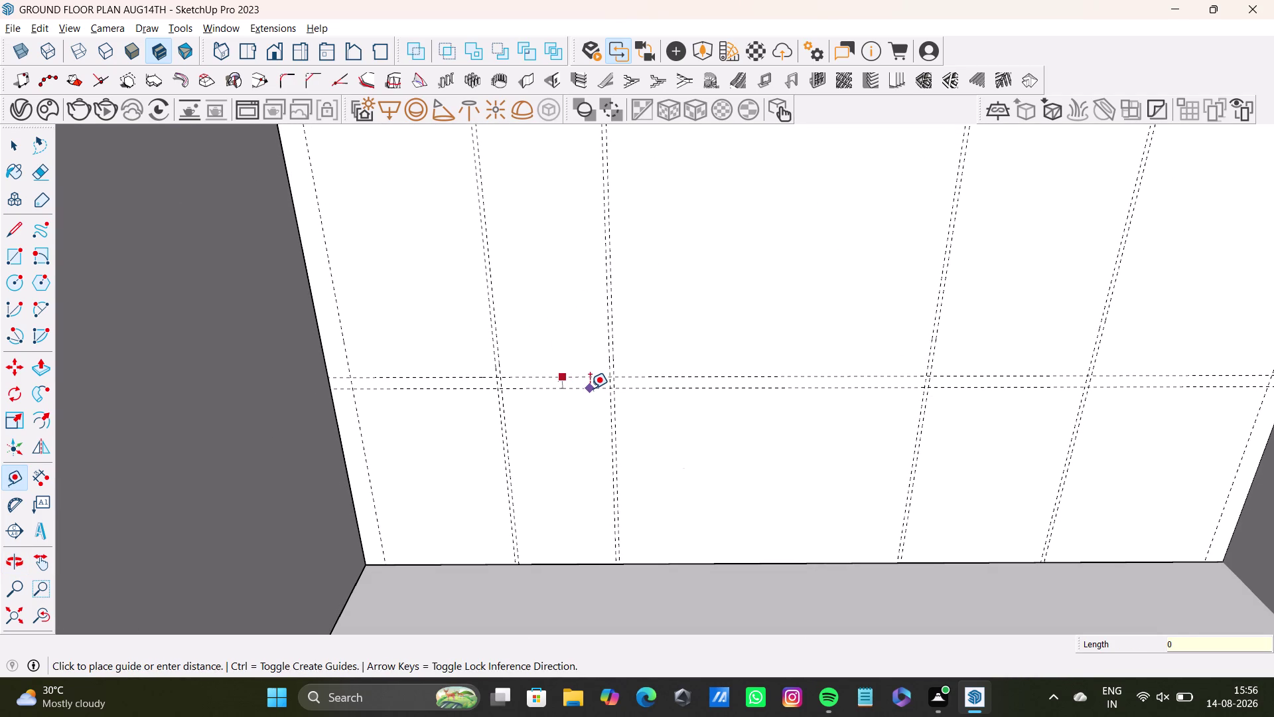
text(.5")
key(Return)
scroll(down, 3)
scroll(down, 3)
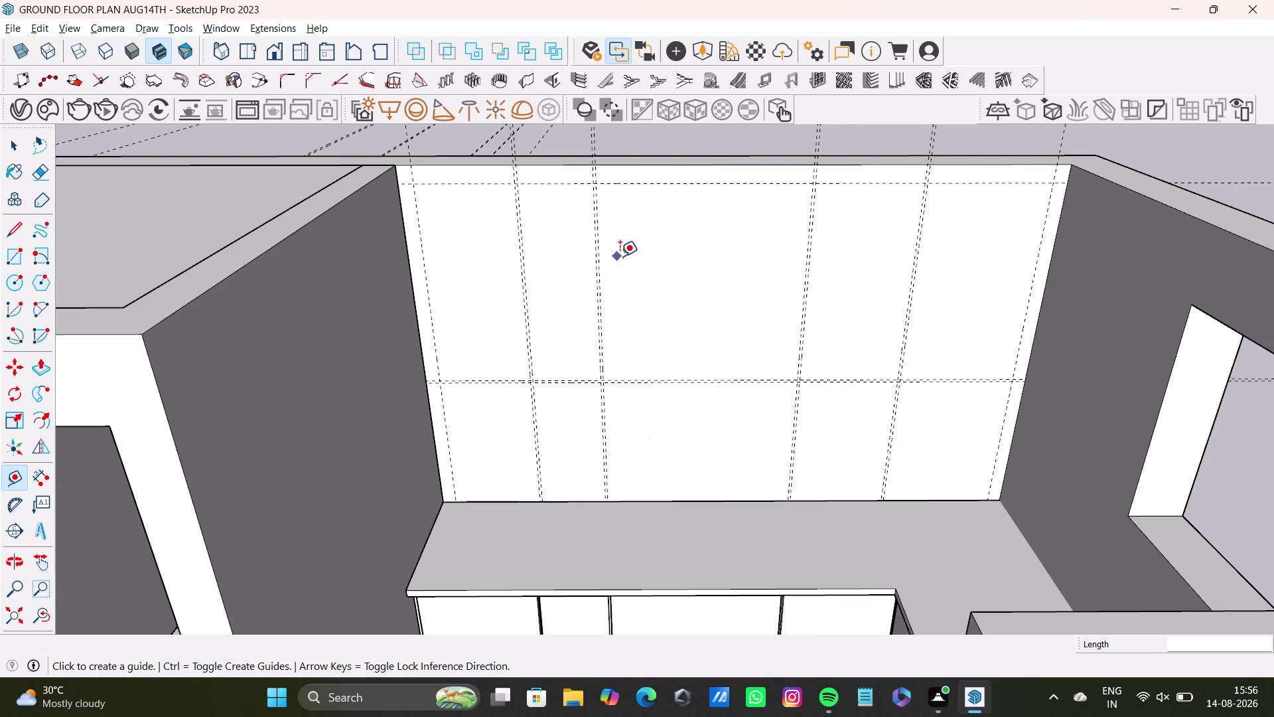
Add a guide 0.5" below the top horizontal guide and select the Rectangle tool.
middle_drag(622, 257, 611, 360)
scroll(up, 3)
middle_drag(610, 350, 611, 316)
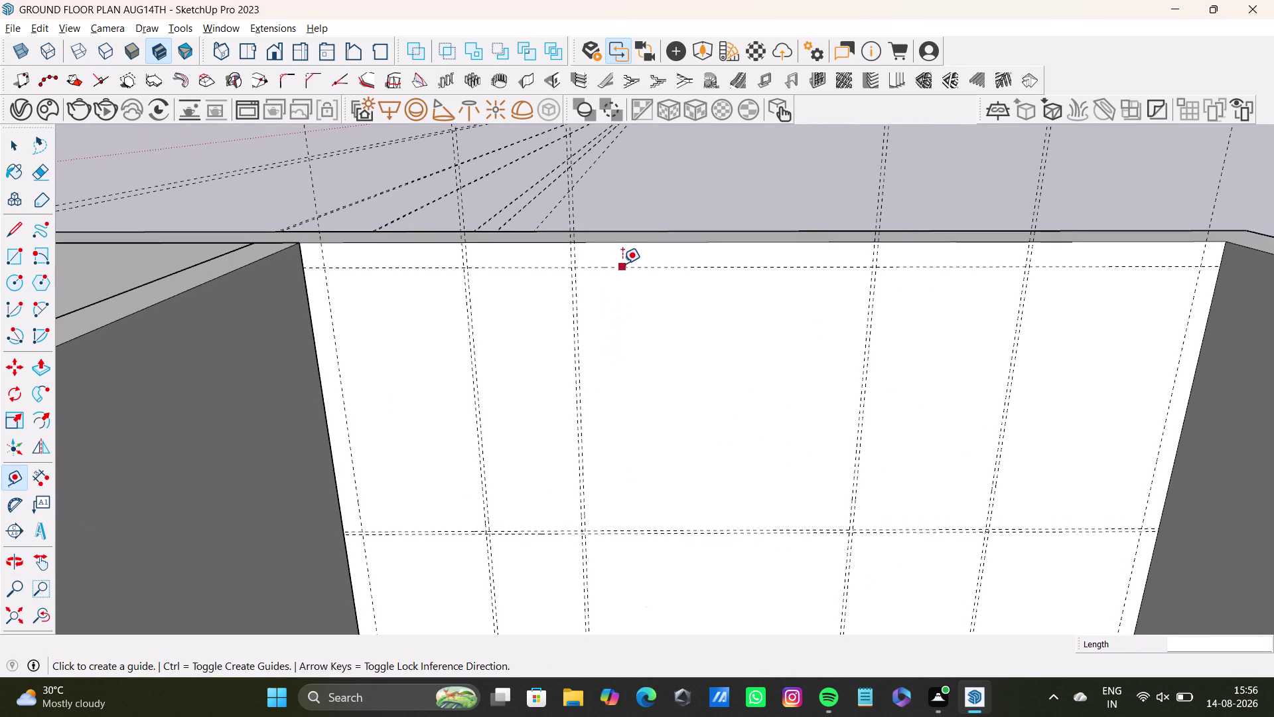
click(625, 265)
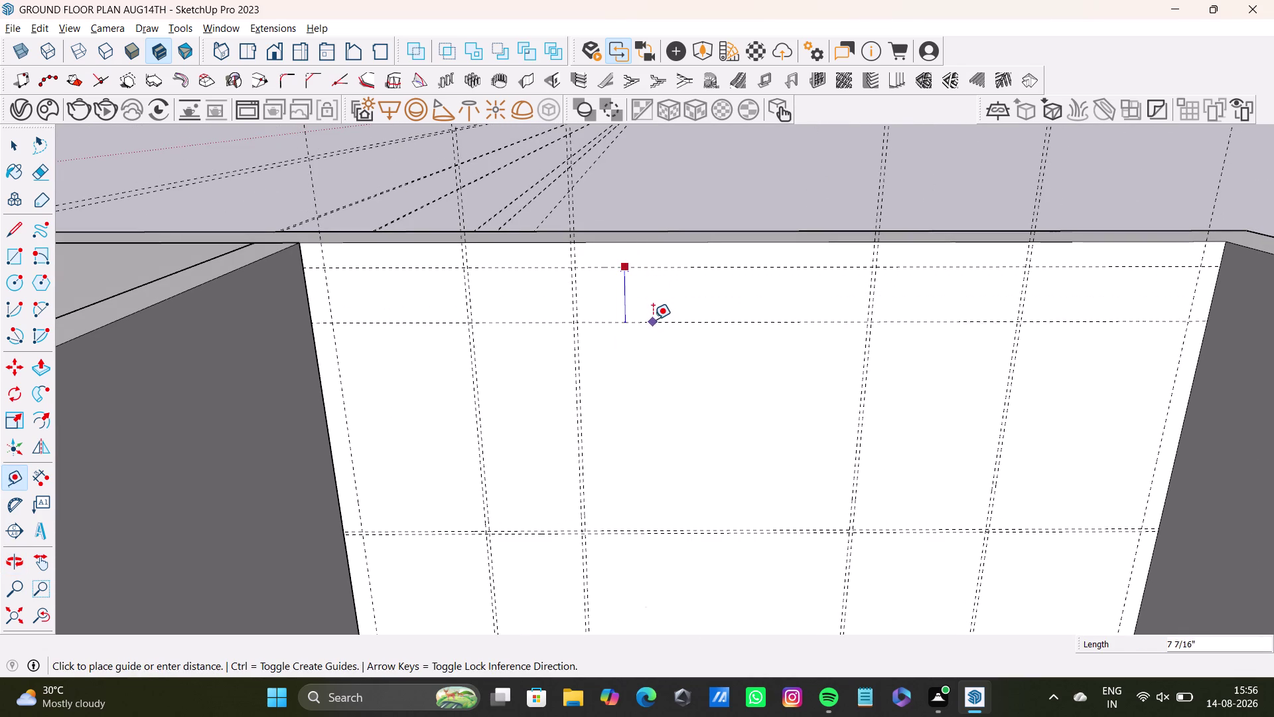
text(0.)
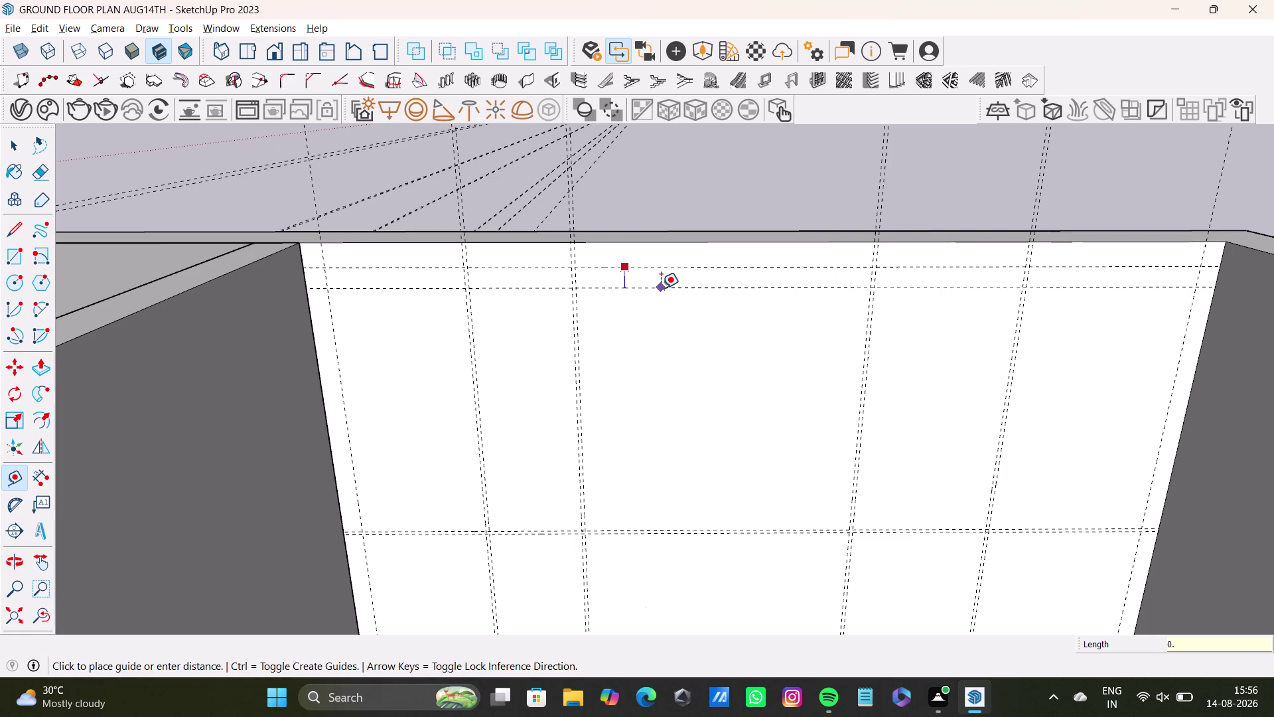
text(5)
key(shift+quotedbl)
key(Return)
key(space)
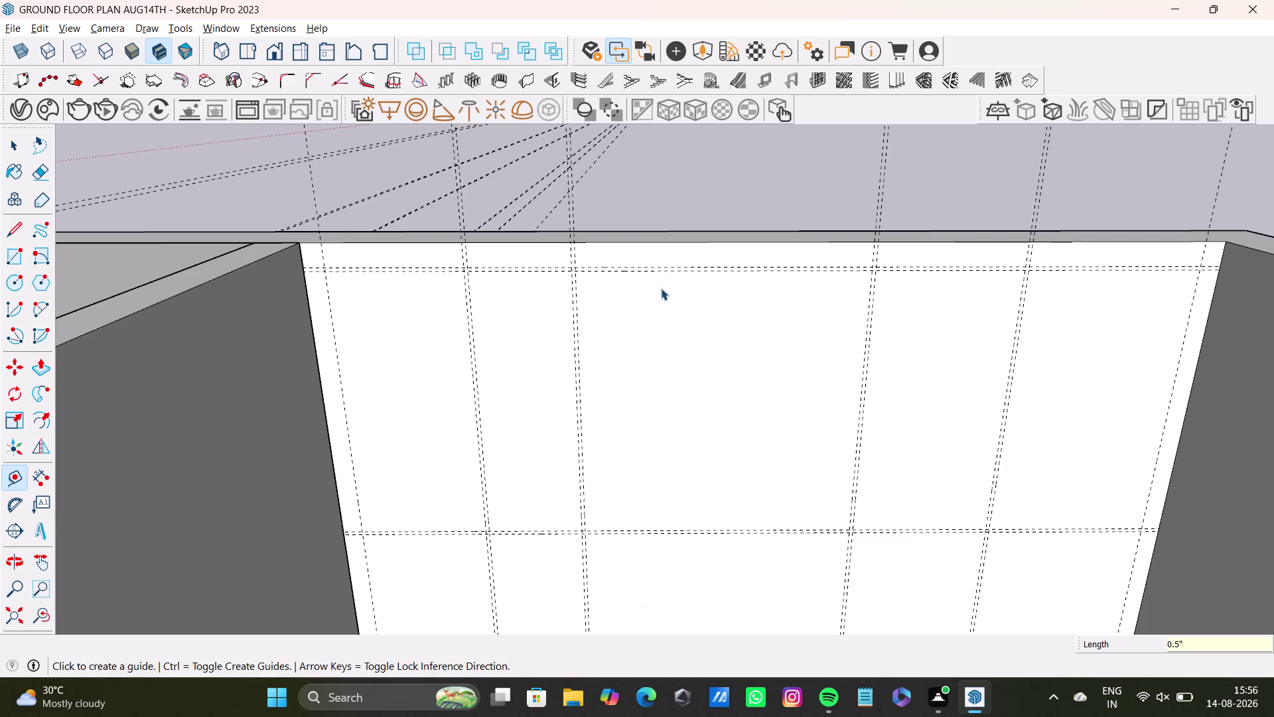
click(14, 256)
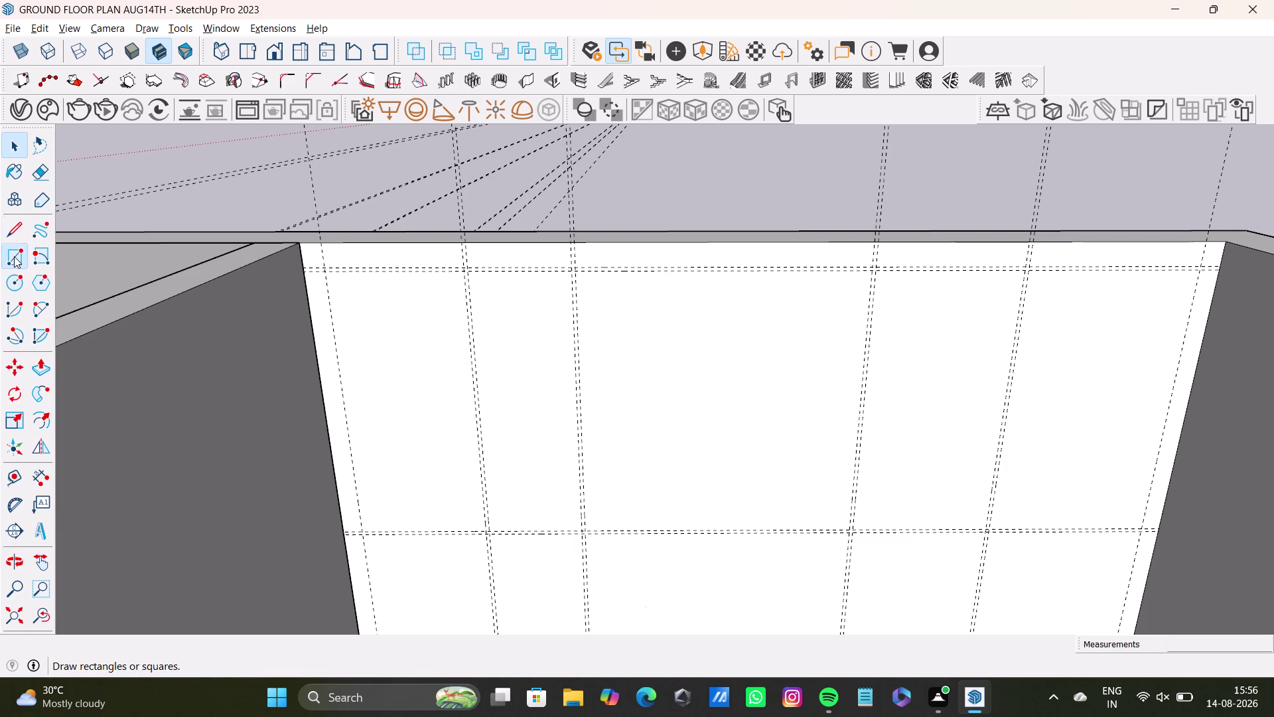
Draw a door panel rectangle between guide corners on the upper-left wall.
scroll(up, 3)
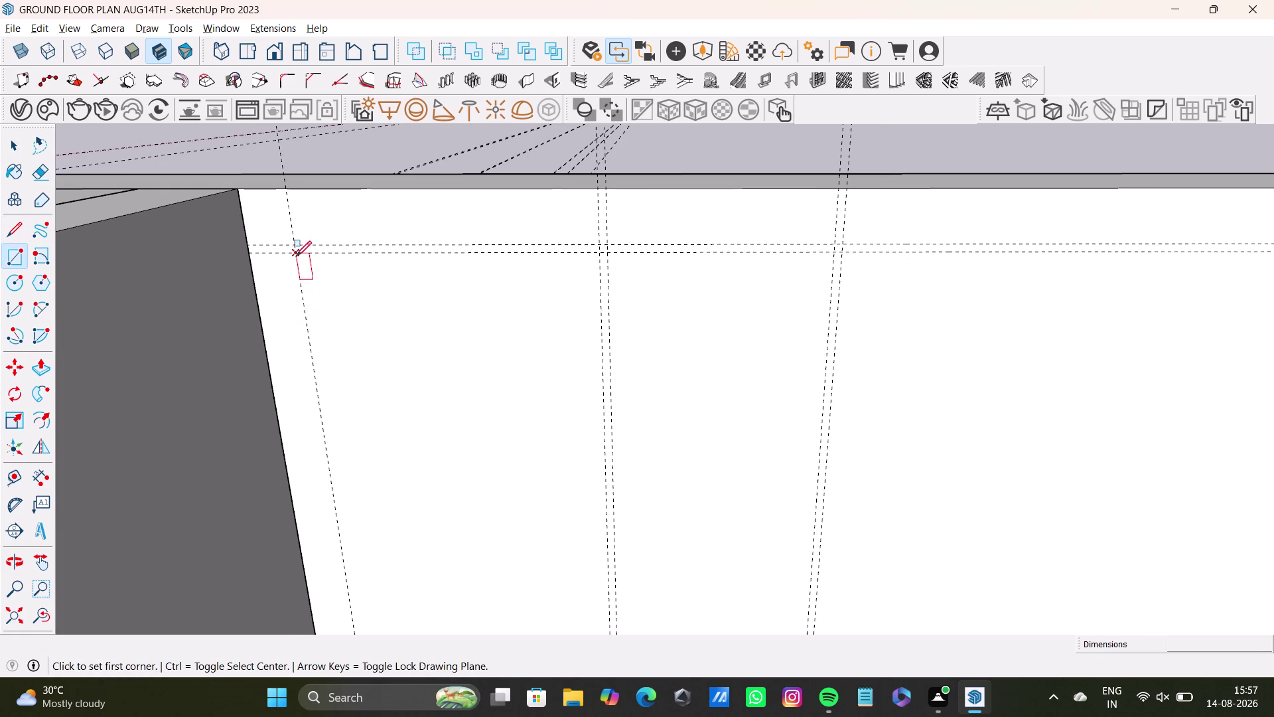
click(298, 255)
scroll(down, 3)
middle_drag(493, 441, 484, 358)
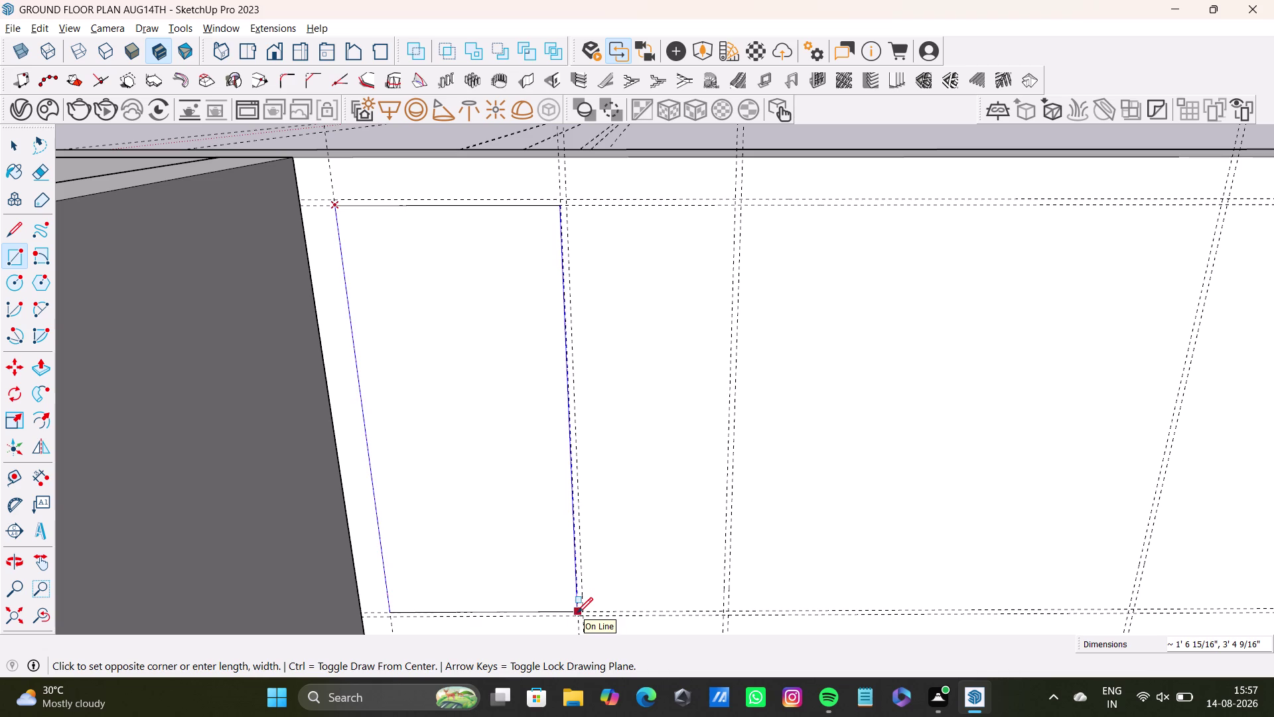
click(577, 613)
key(space)
scroll(down, 3)
middle_drag(546, 522, 523, 680)
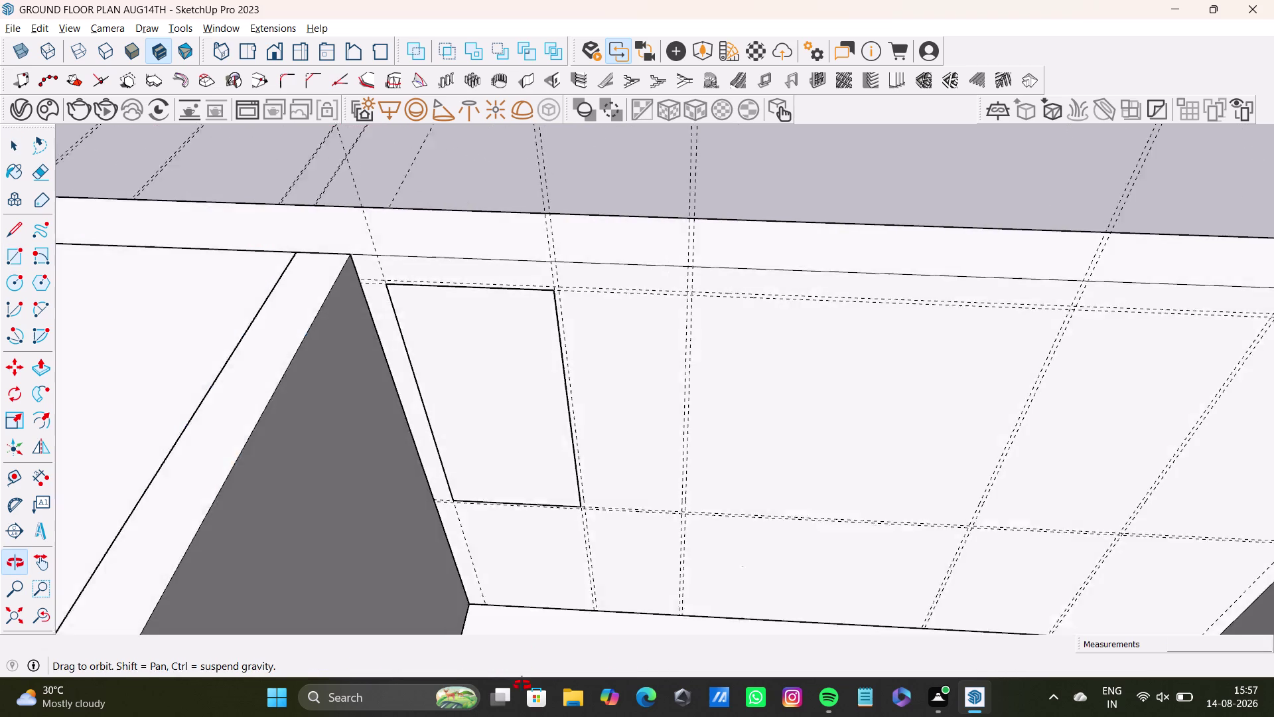
middle_drag(523, 679, 467, 684)
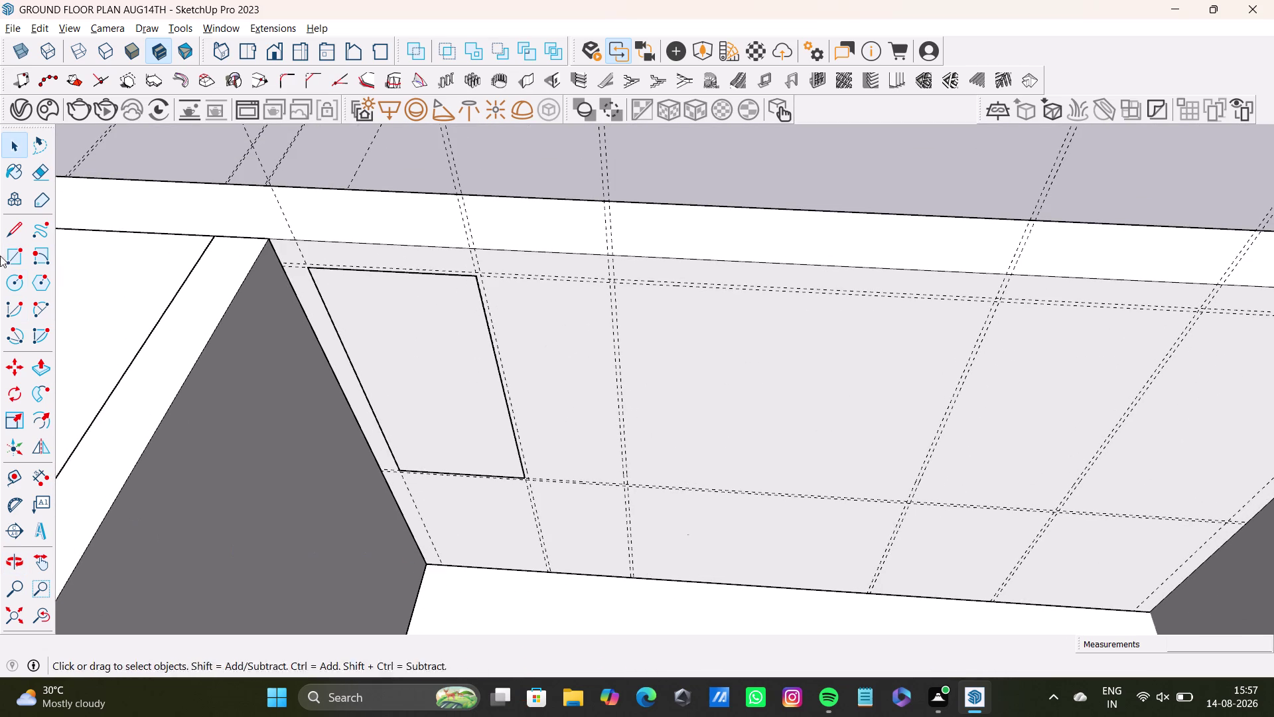
click(8, 250)
scroll(up, 3)
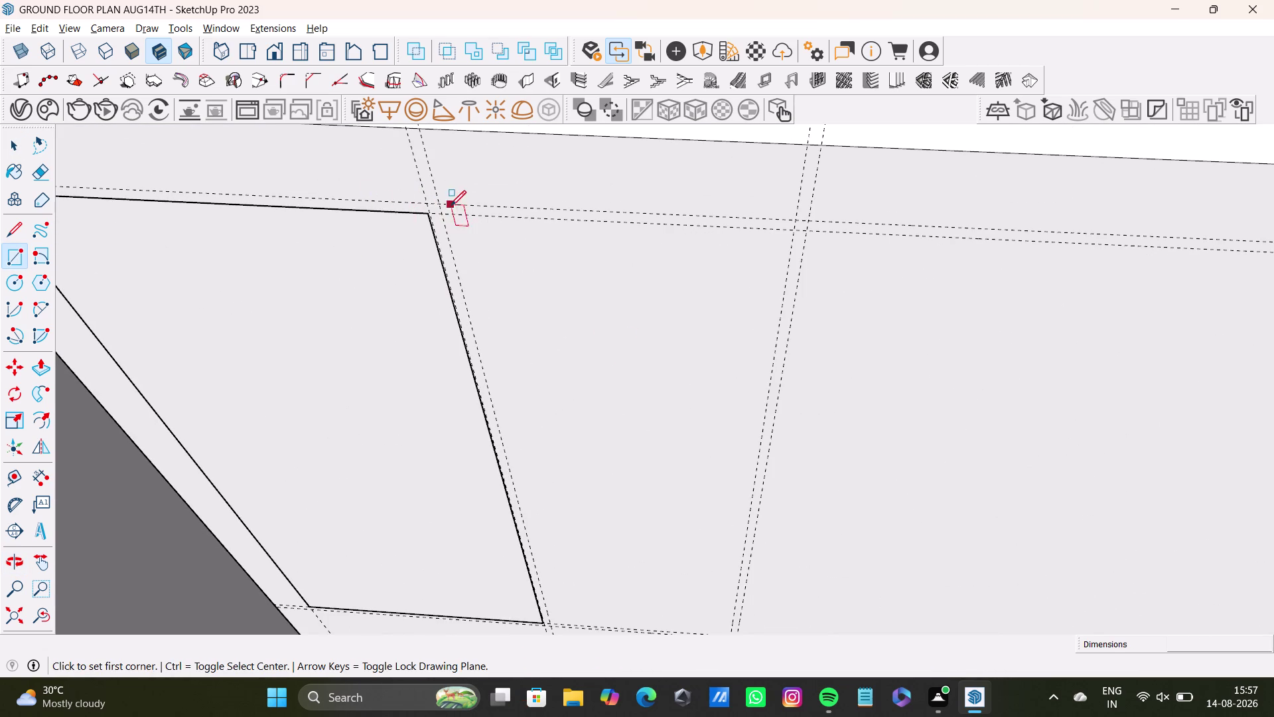
click(447, 215)
key(space)
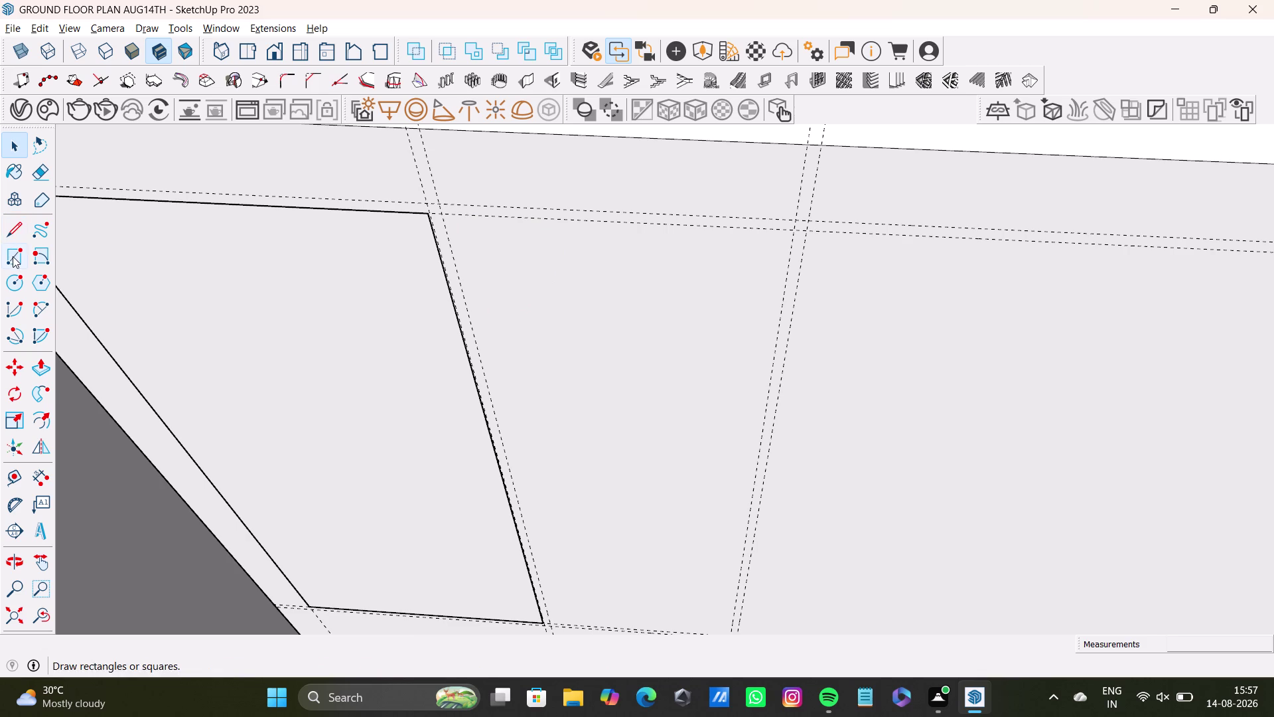
Draw the next panel from its top corner down to the bottom guide intersection.
click(13, 256)
scroll(up, 3)
click(452, 211)
scroll(down, 3)
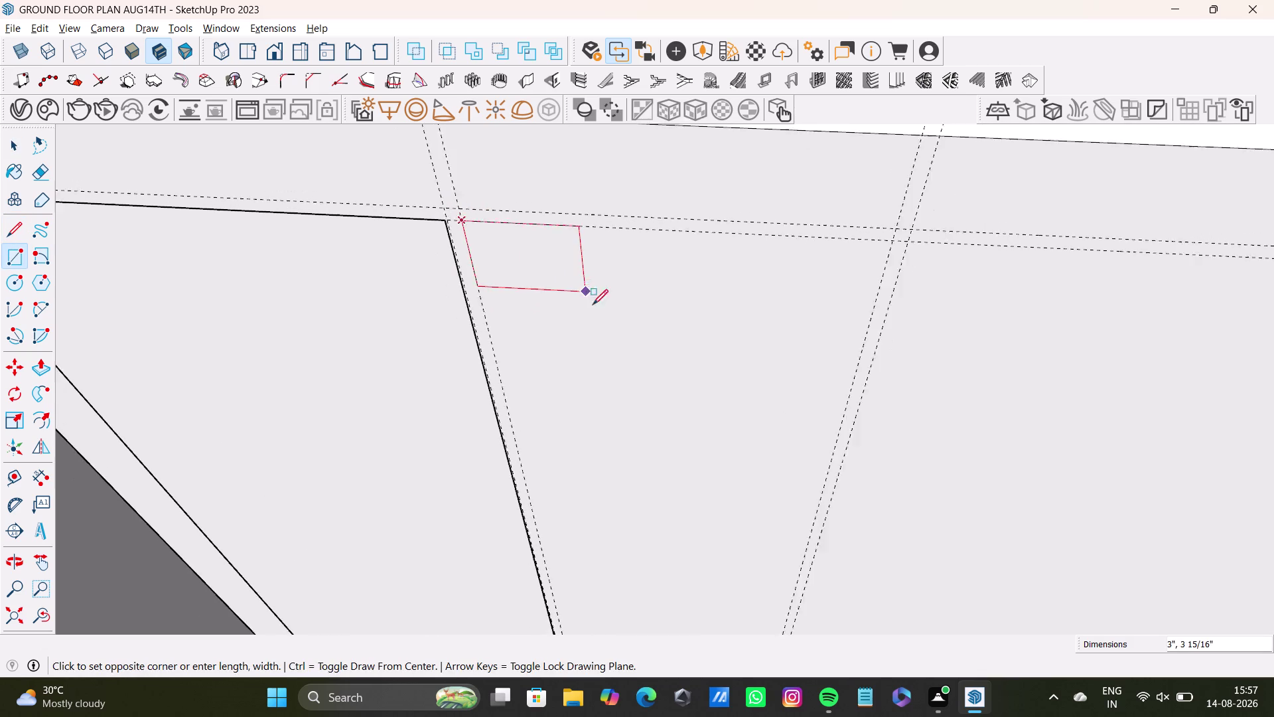
scroll(down, 3)
middle_drag(655, 386, 501, 206)
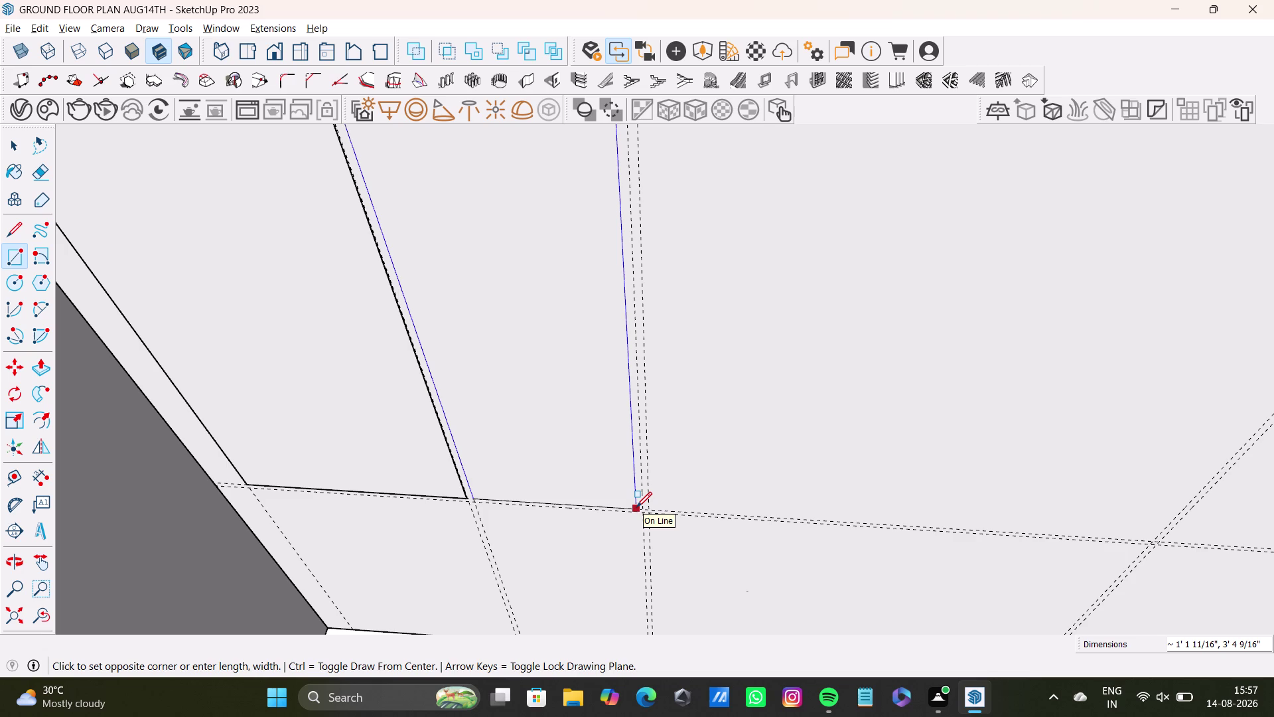
scroll(up, 3)
middle_drag(642, 495, 656, 425)
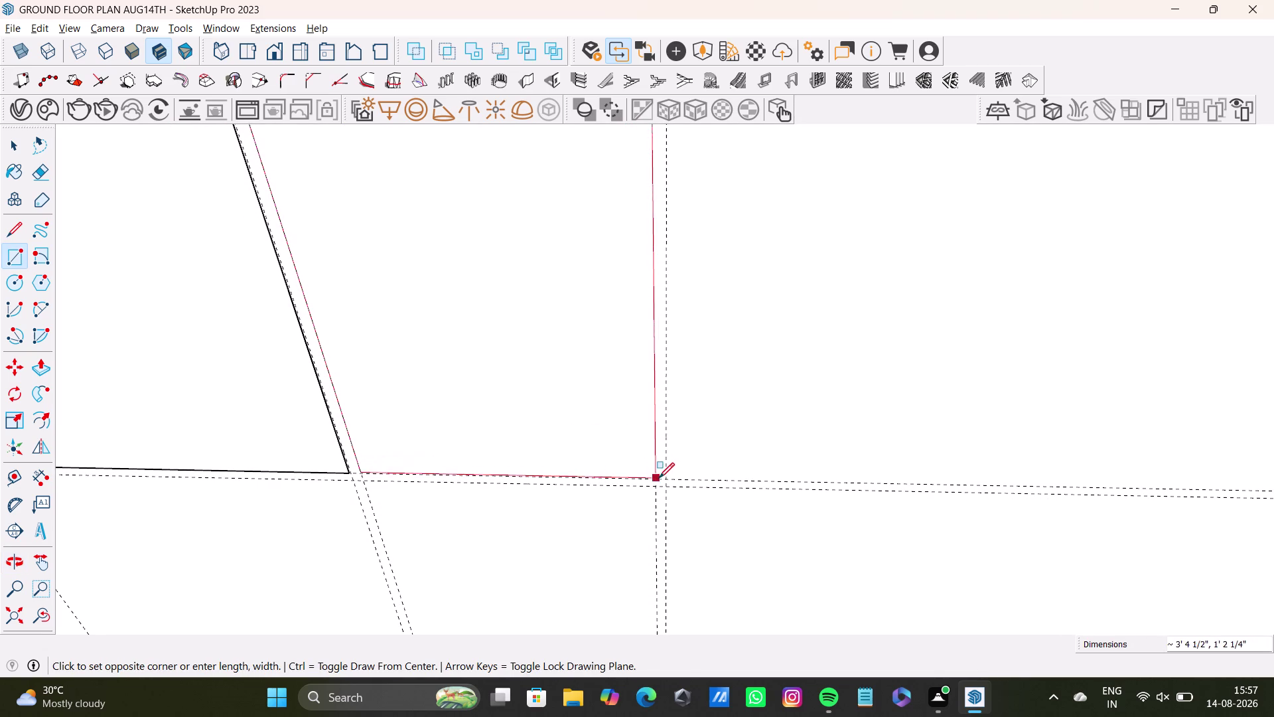
click(656, 481)
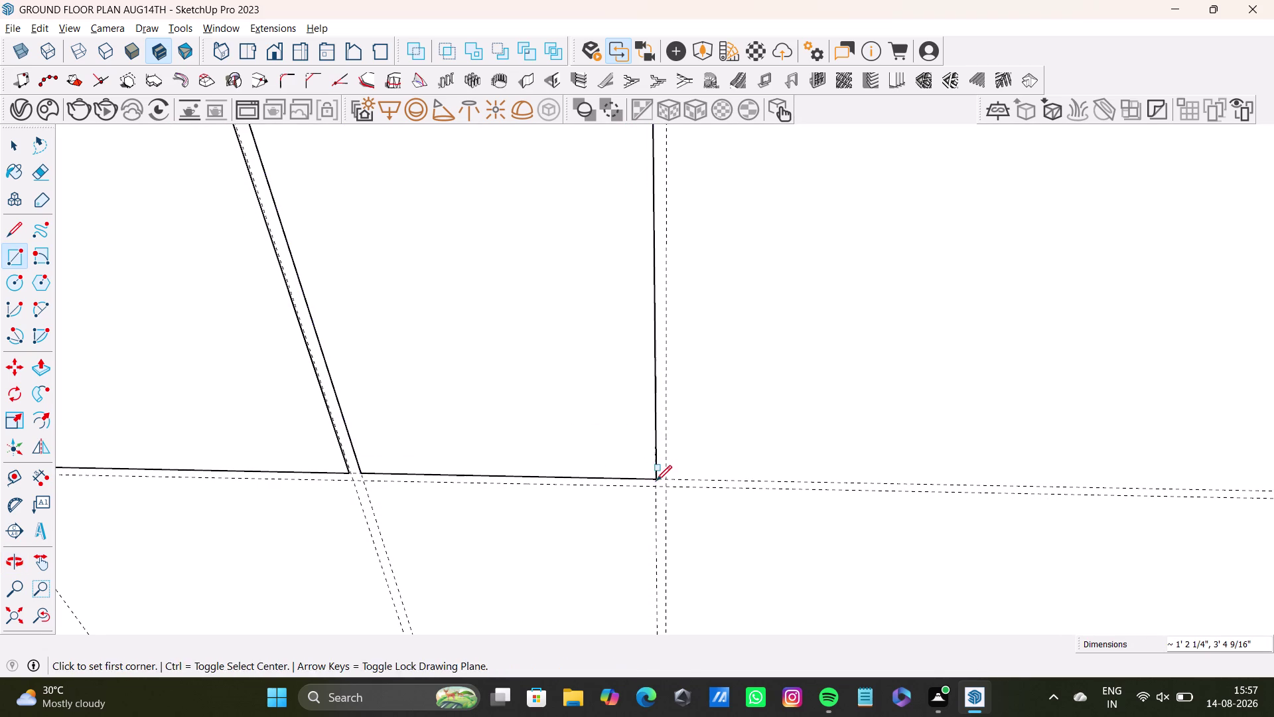
key(space)
scroll(down, 3)
middle_drag(314, 297, 331, 469)
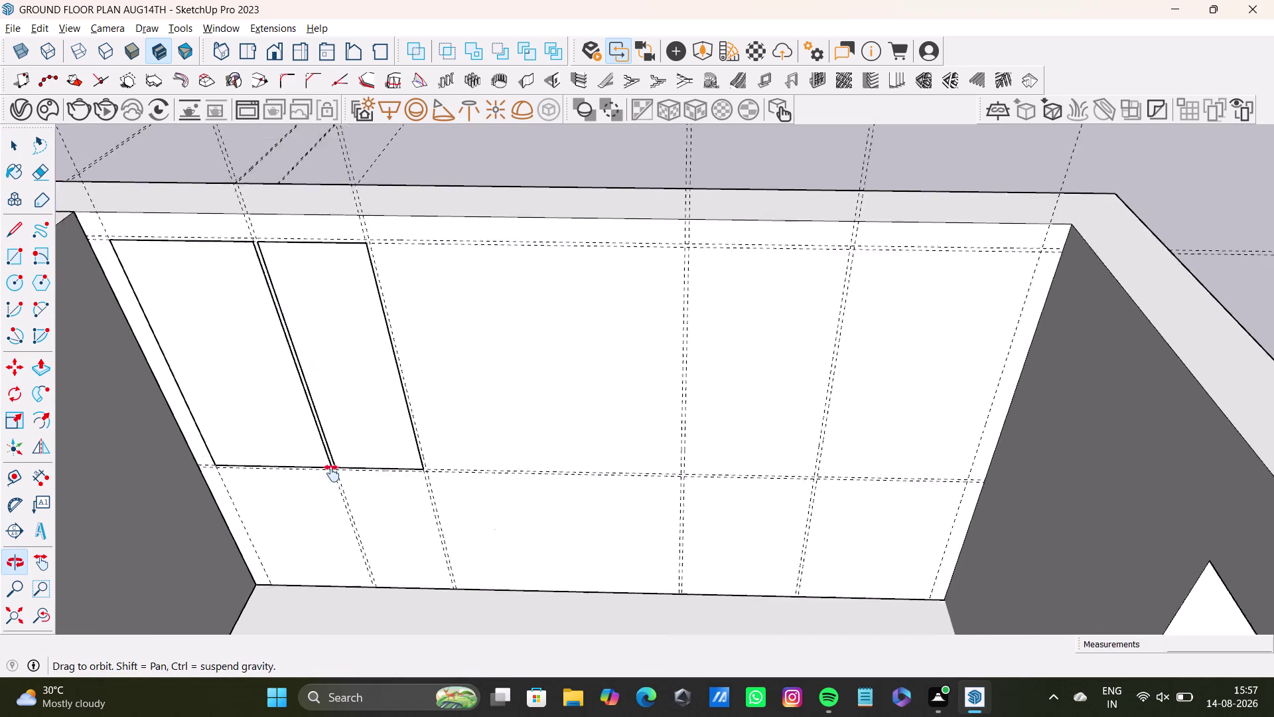
middle_drag(332, 468, 331, 477)
click(12, 257)
Draw the third cabinet panel rectangle between the top and bottom guidelines.
scroll(up, 3)
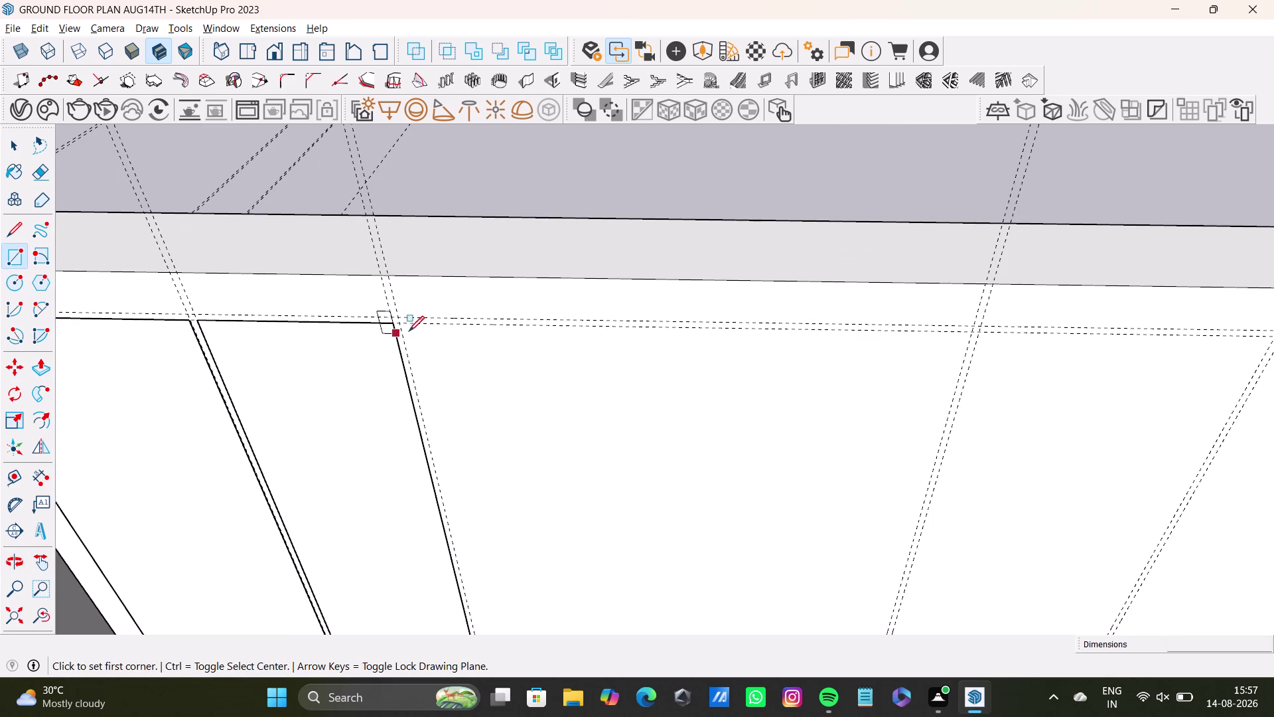
click(403, 323)
scroll(down, 3)
middle_drag(724, 505, 567, 407)
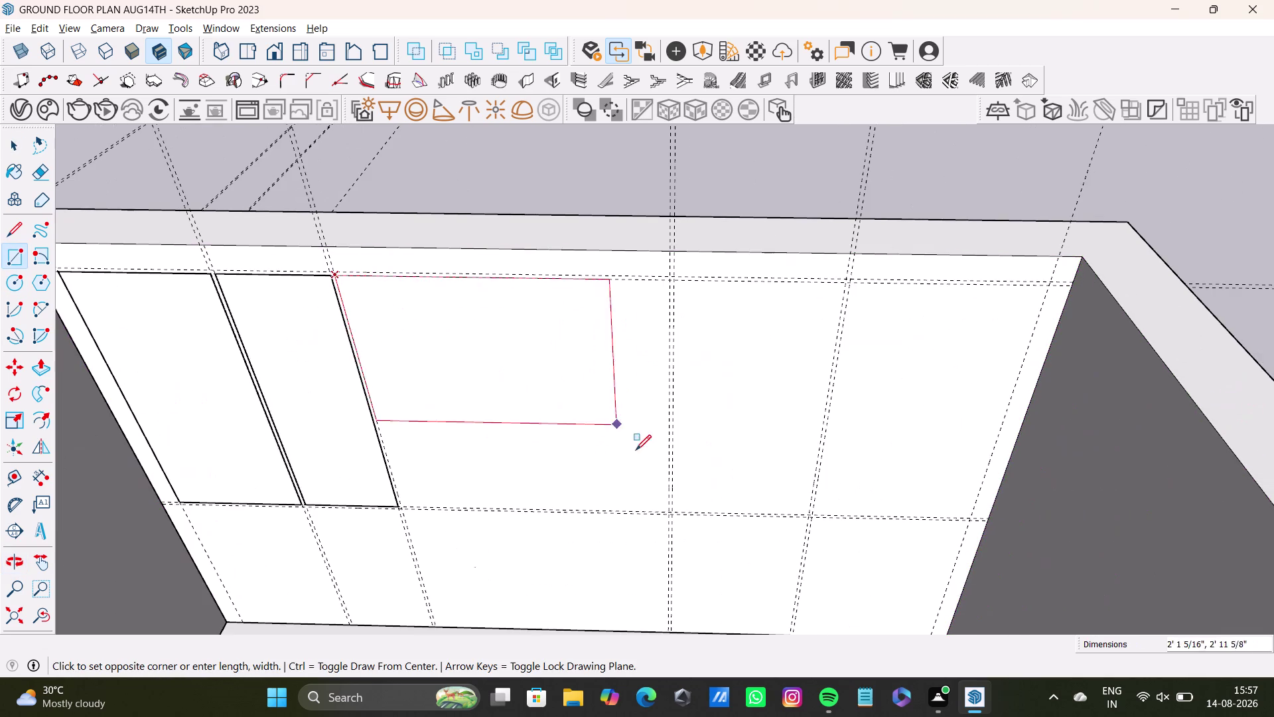
scroll(up, 3)
scroll(up, 3)
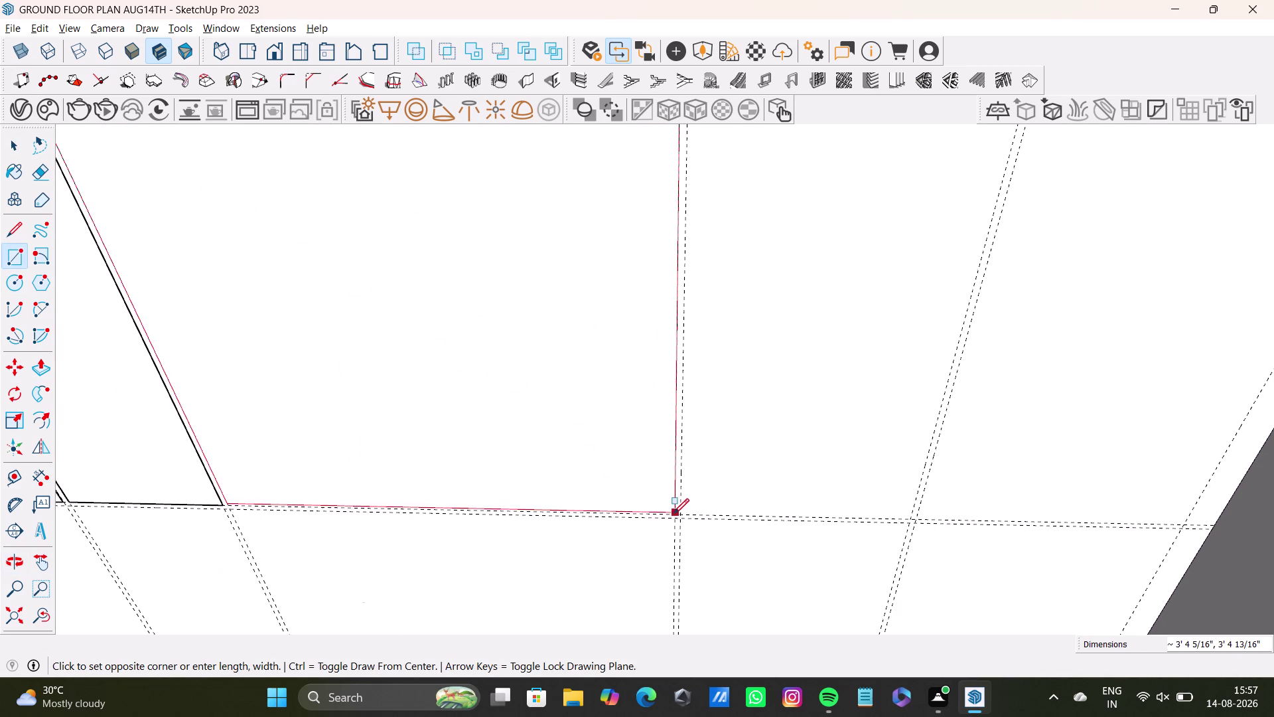
click(675, 516)
key(space)
scroll(down, 3)
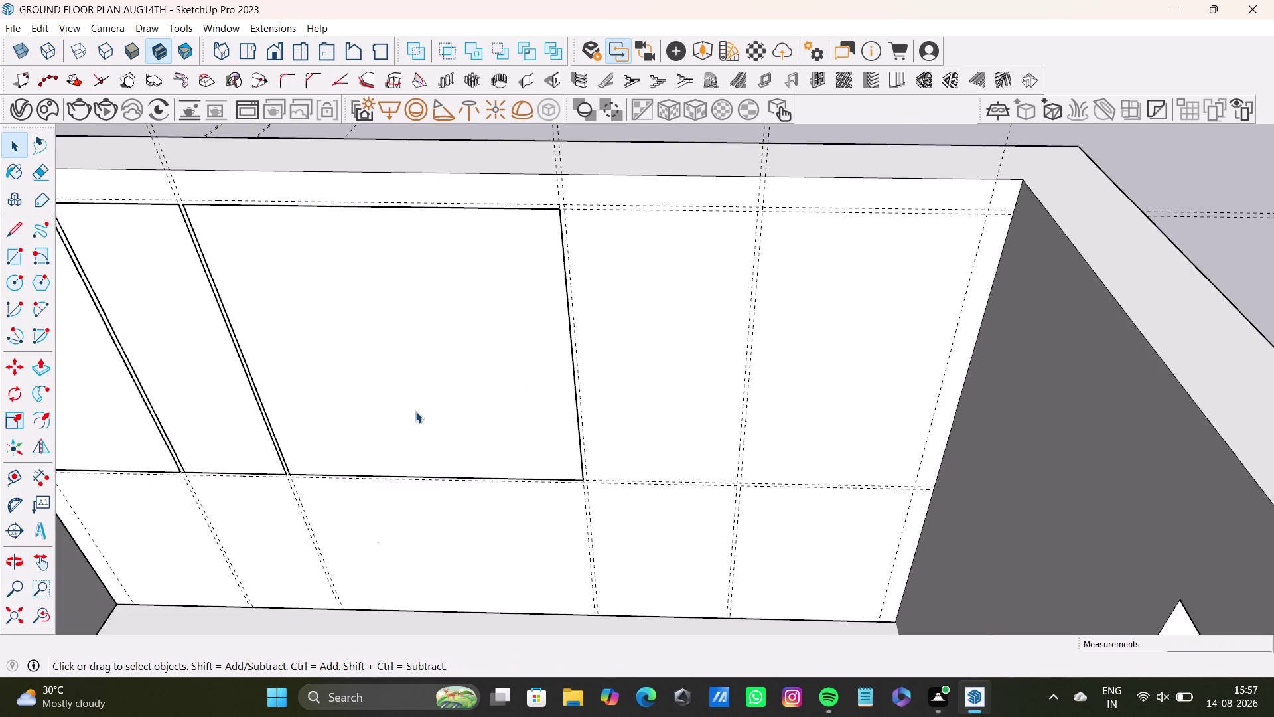
scroll(down, 3)
middle_drag(430, 410, 438, 443)
Draw the fourth cabinet panel rectangle between the guideline intersections.
click(14, 262)
scroll(up, 3)
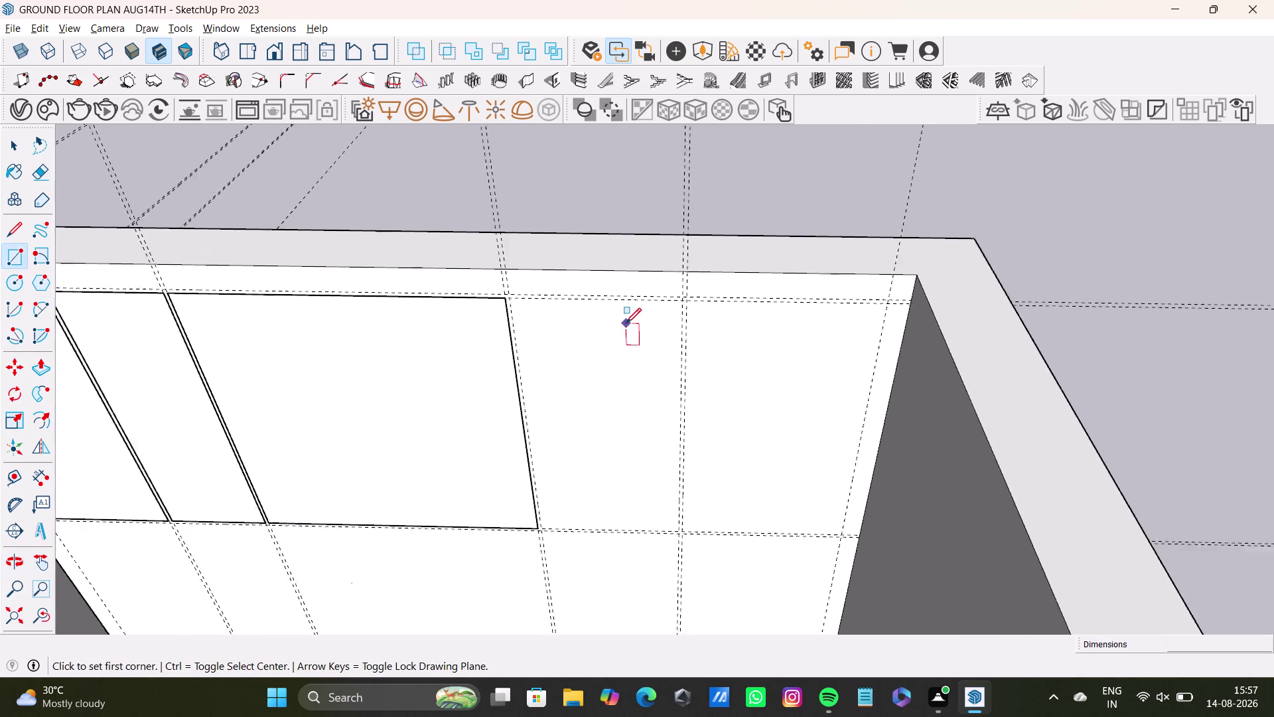
scroll(up, 3)
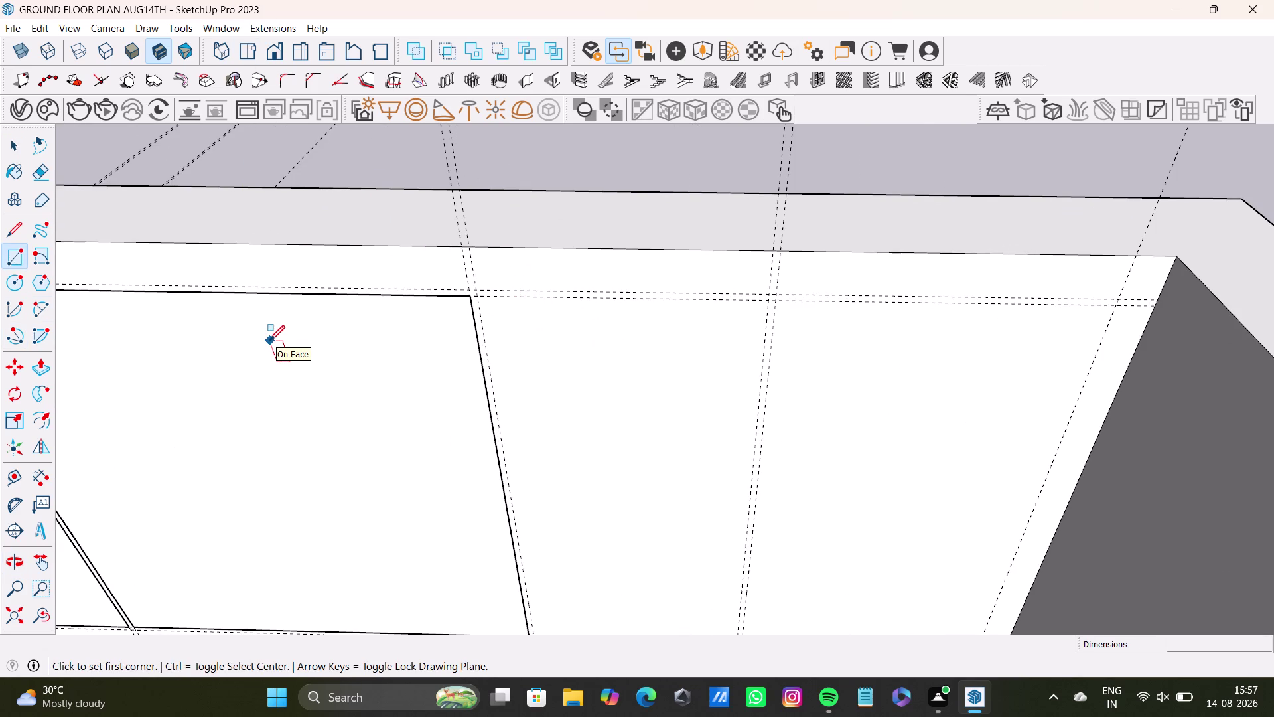
scroll(up, 3)
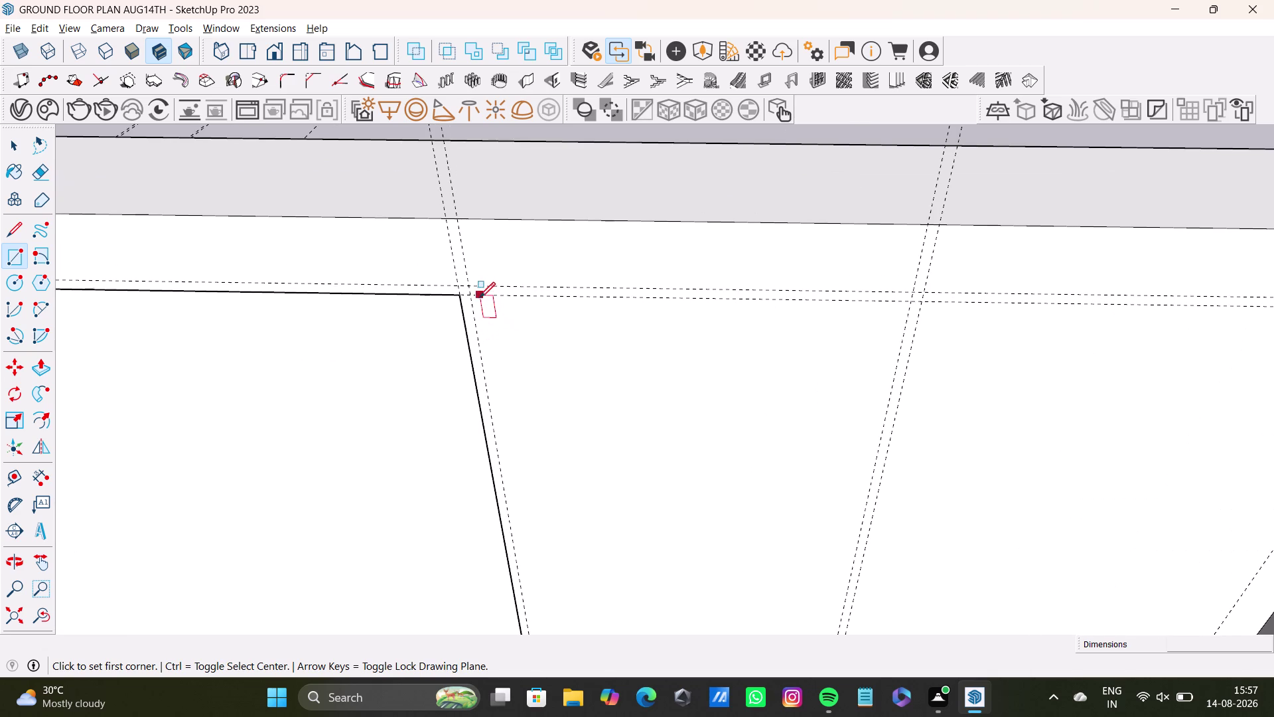
click(473, 296)
scroll(down, 3)
middle_drag(672, 458, 627, 295)
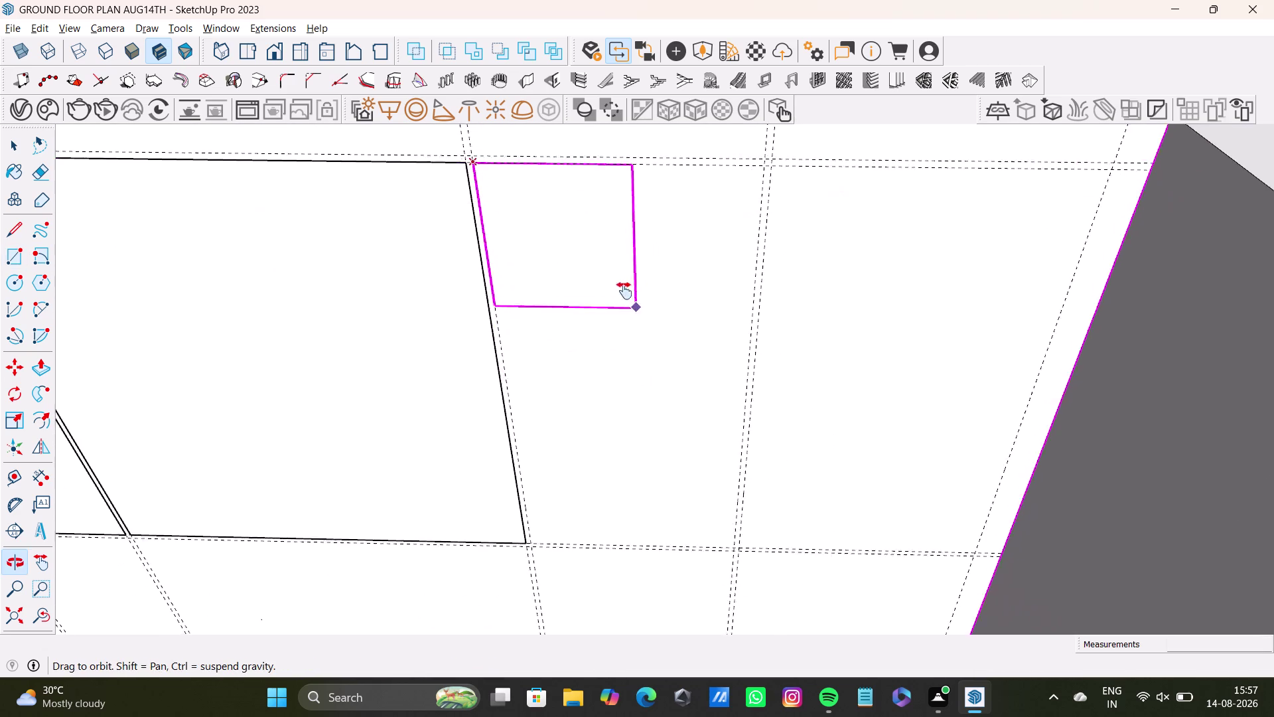
middle_drag(627, 294, 625, 290)
scroll(down, 3)
scroll(up, 3)
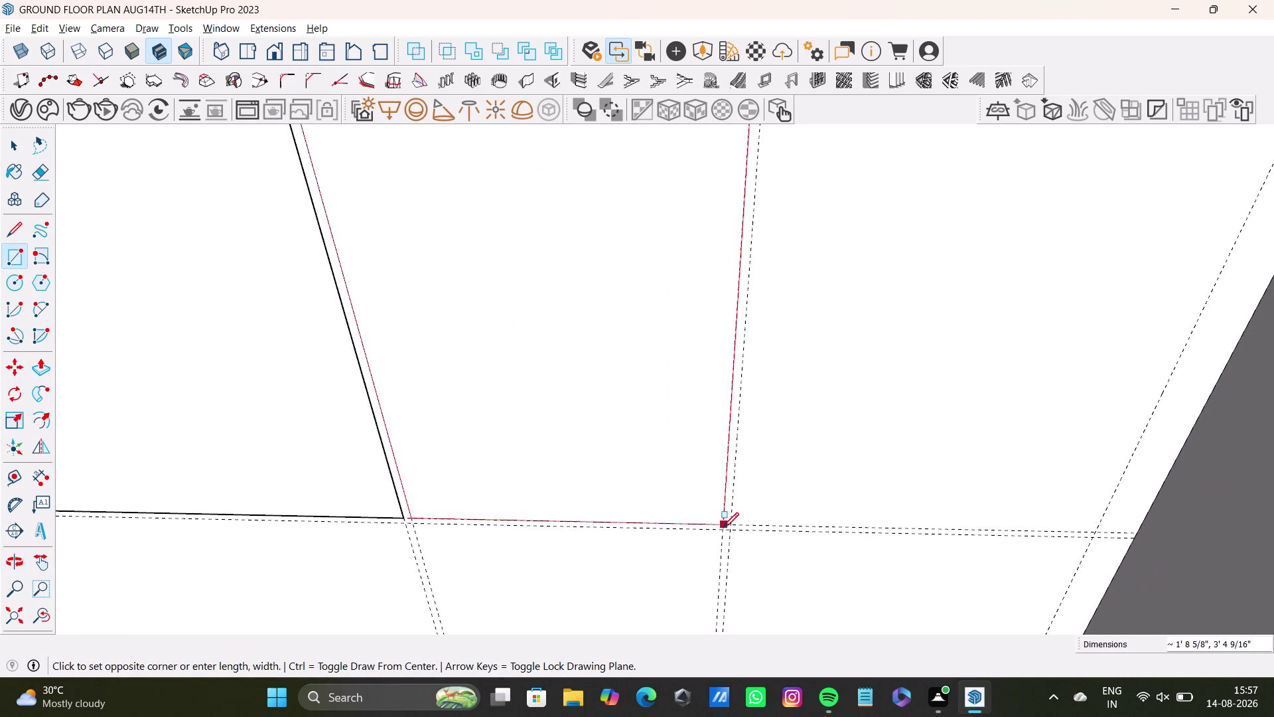
click(723, 527)
key(space)
scroll(down, 3)
middle_drag(491, 432, 452, 515)
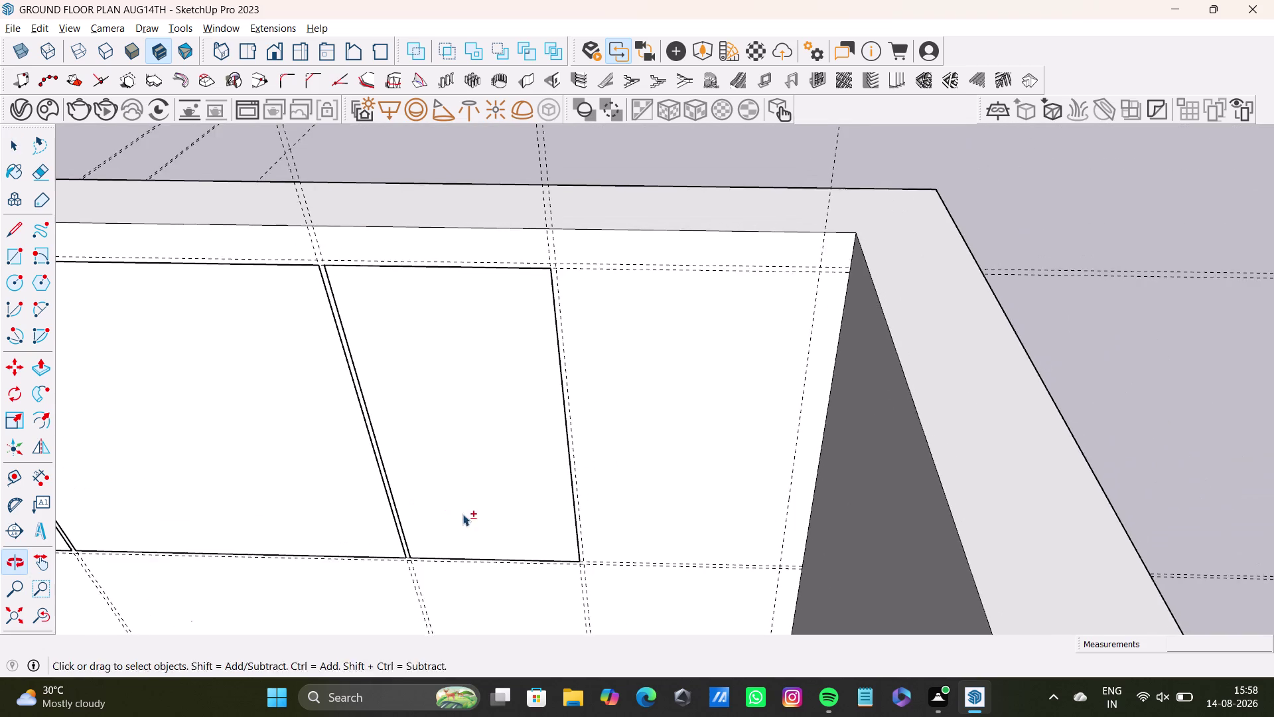
middle_drag(474, 511, 538, 503)
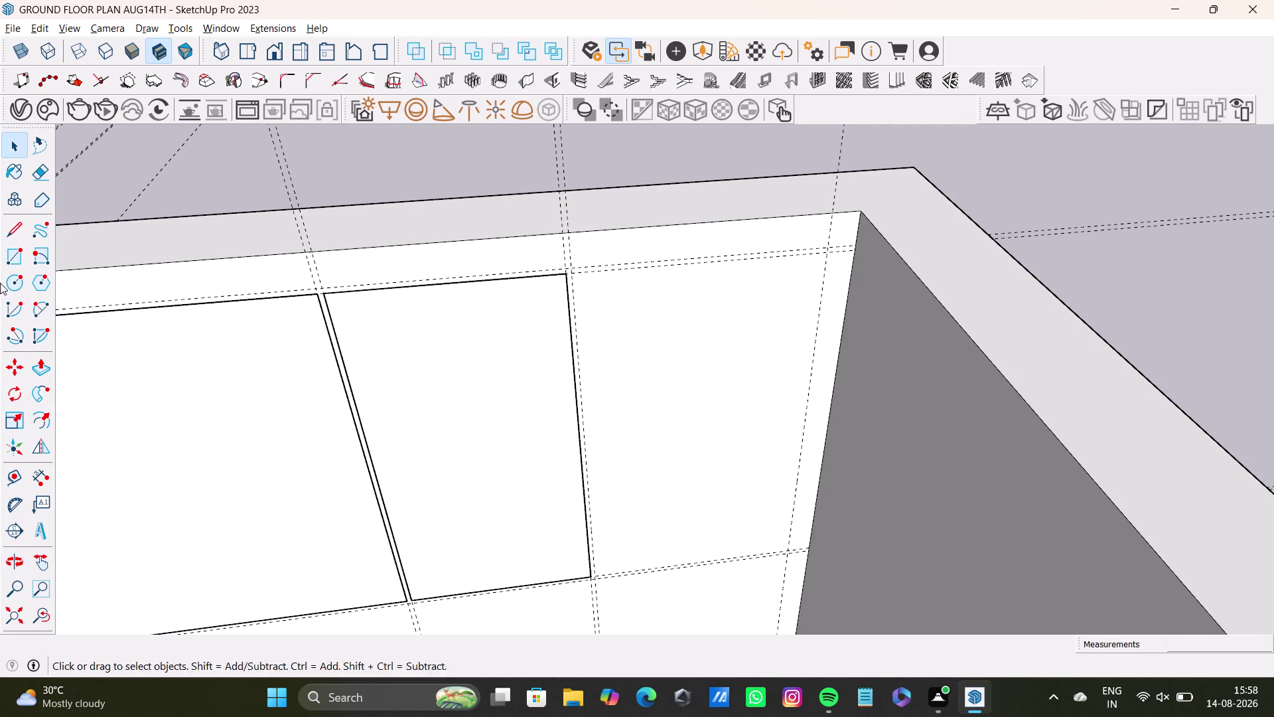
Draw the fifth panel rectangle at the wall corner and orbit out to view all five.
click(10, 252)
middle_drag(685, 472, 515, 473)
scroll(up, 3)
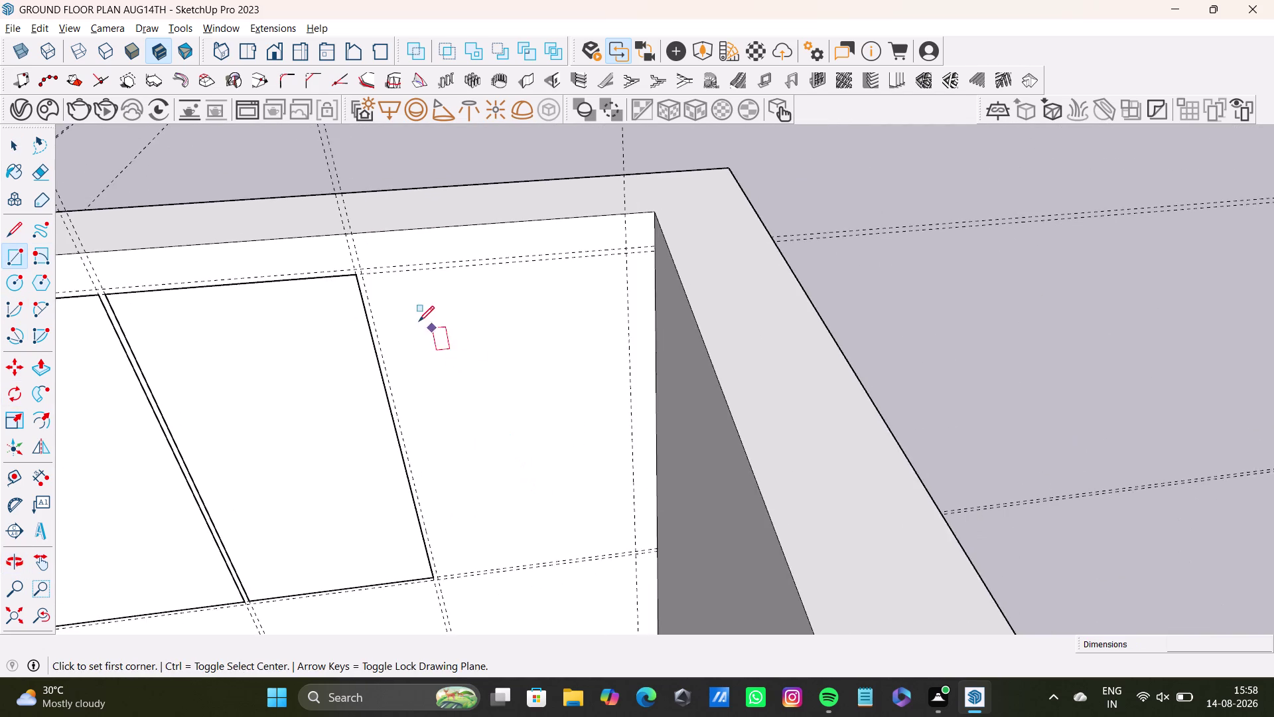
scroll(up, 3)
click(337, 248)
scroll(down, 3)
middle_drag(664, 428, 627, 345)
click(672, 515)
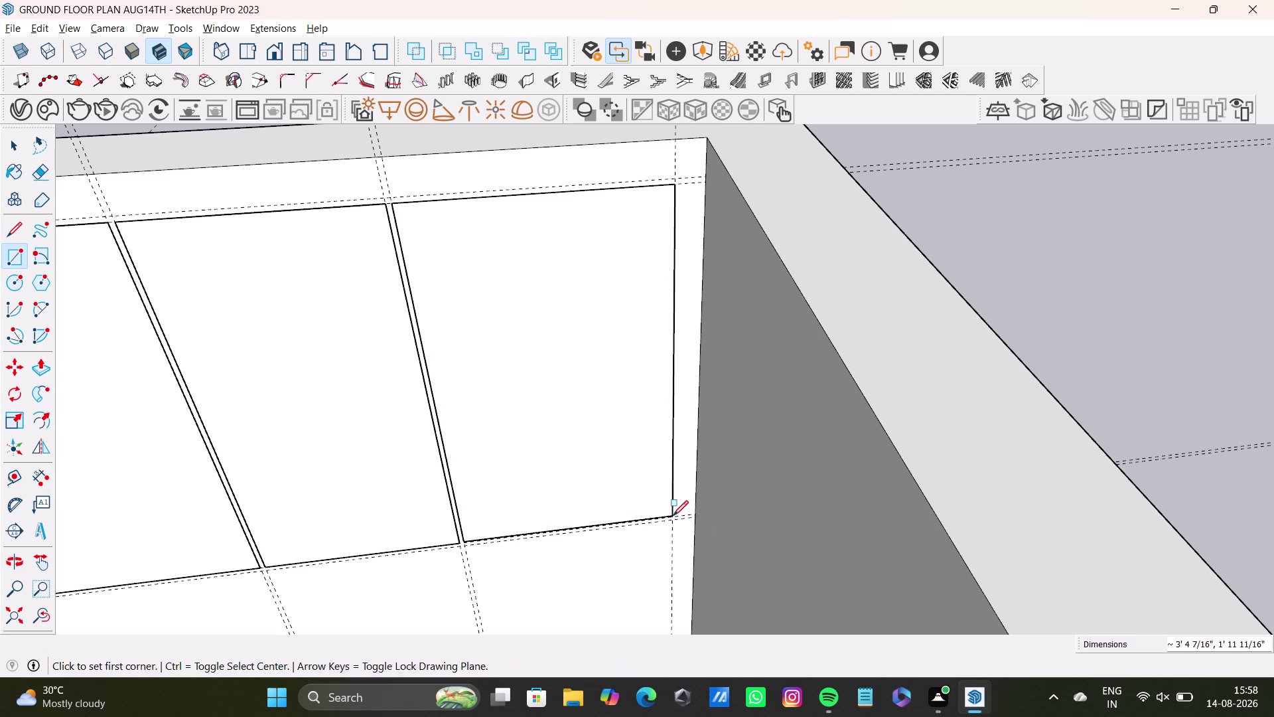
key(space)
scroll(down, 3)
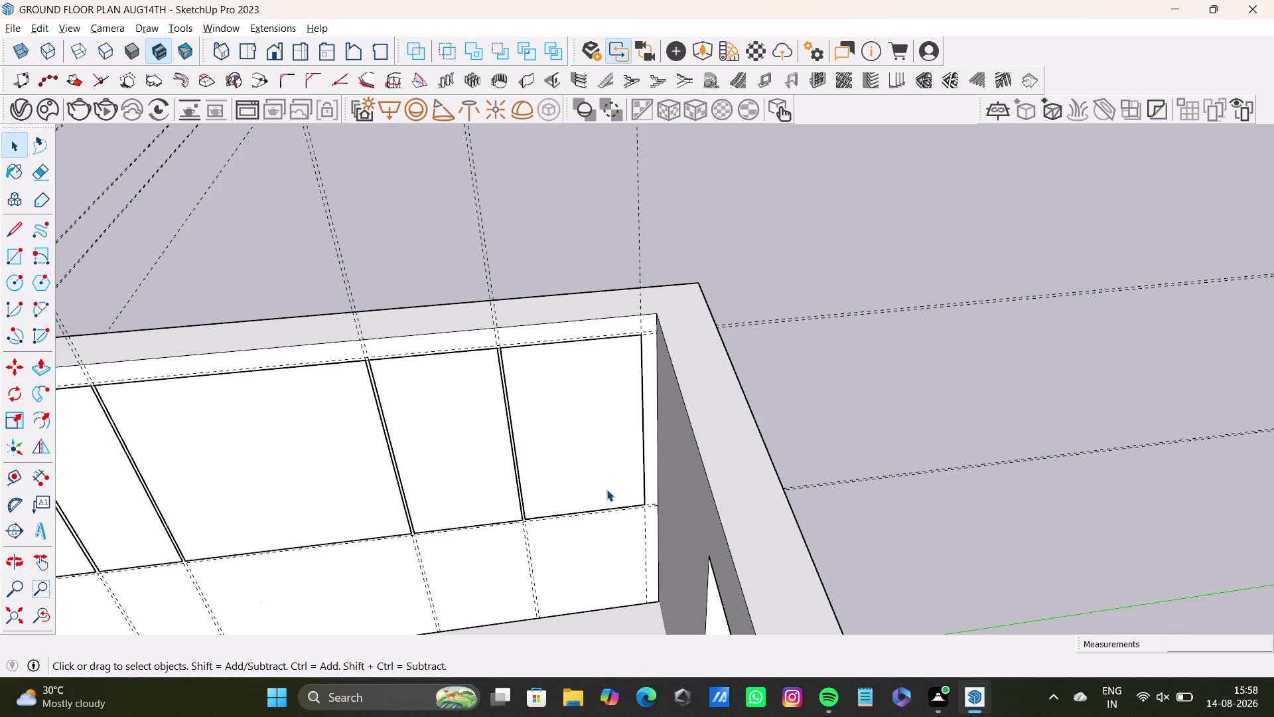
middle_drag(564, 513, 537, 531)
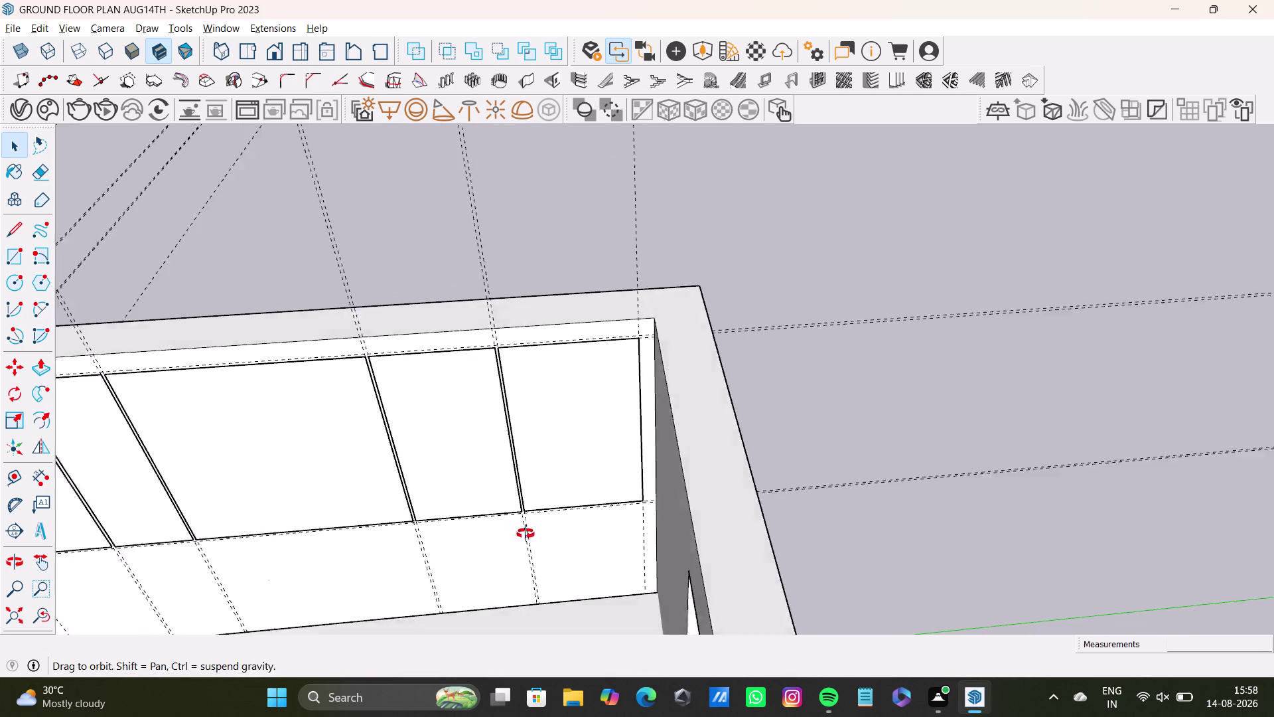
middle_drag(536, 531, 786, 474)
Push/pull the first cabinet panel out into a tall cabinet box.
click(331, 344)
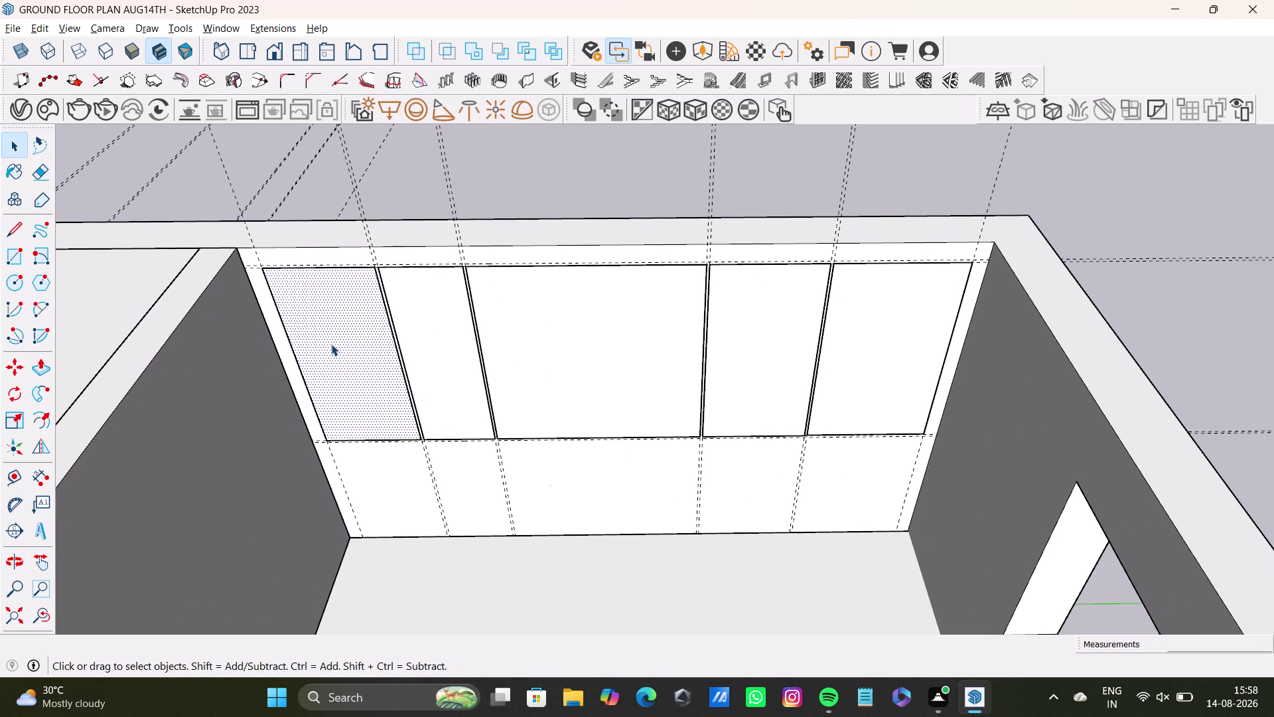
key(p)
drag(331, 344, 323, 362)
drag(320, 364, 317, 385)
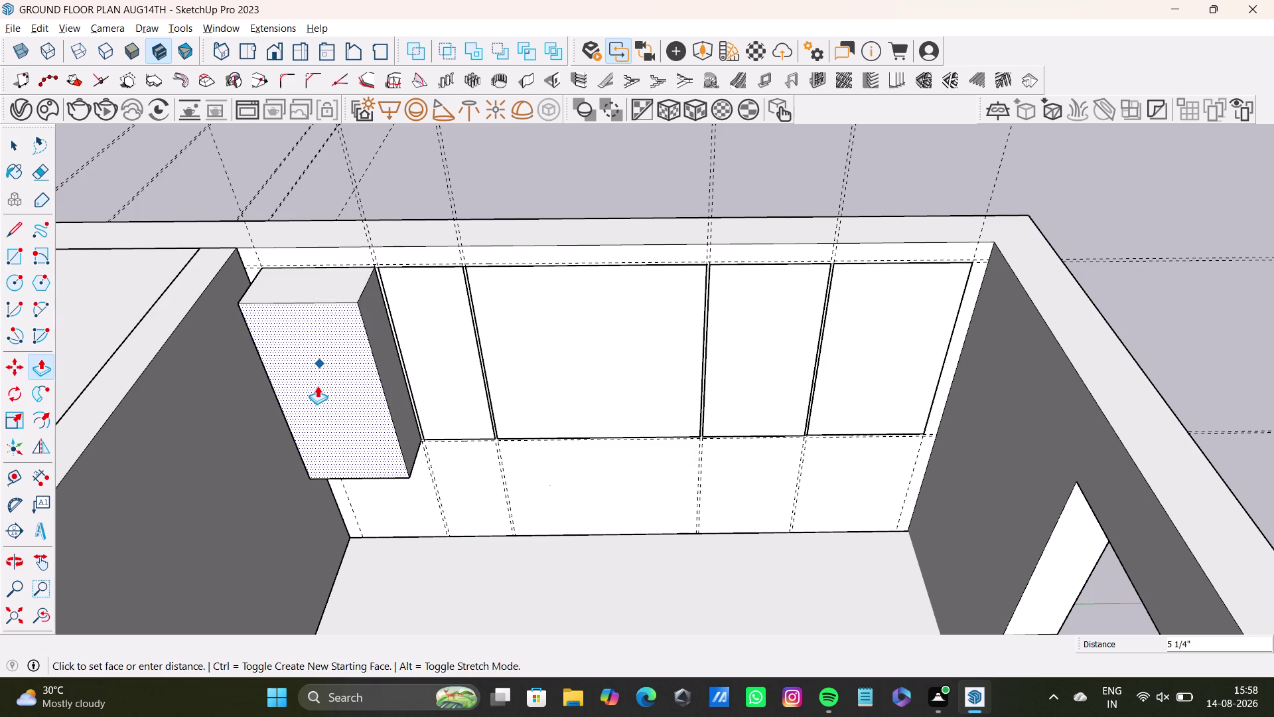
drag(317, 386, 312, 389)
middle_drag(323, 390, 353, 264)
middle_drag(461, 428, 463, 425)
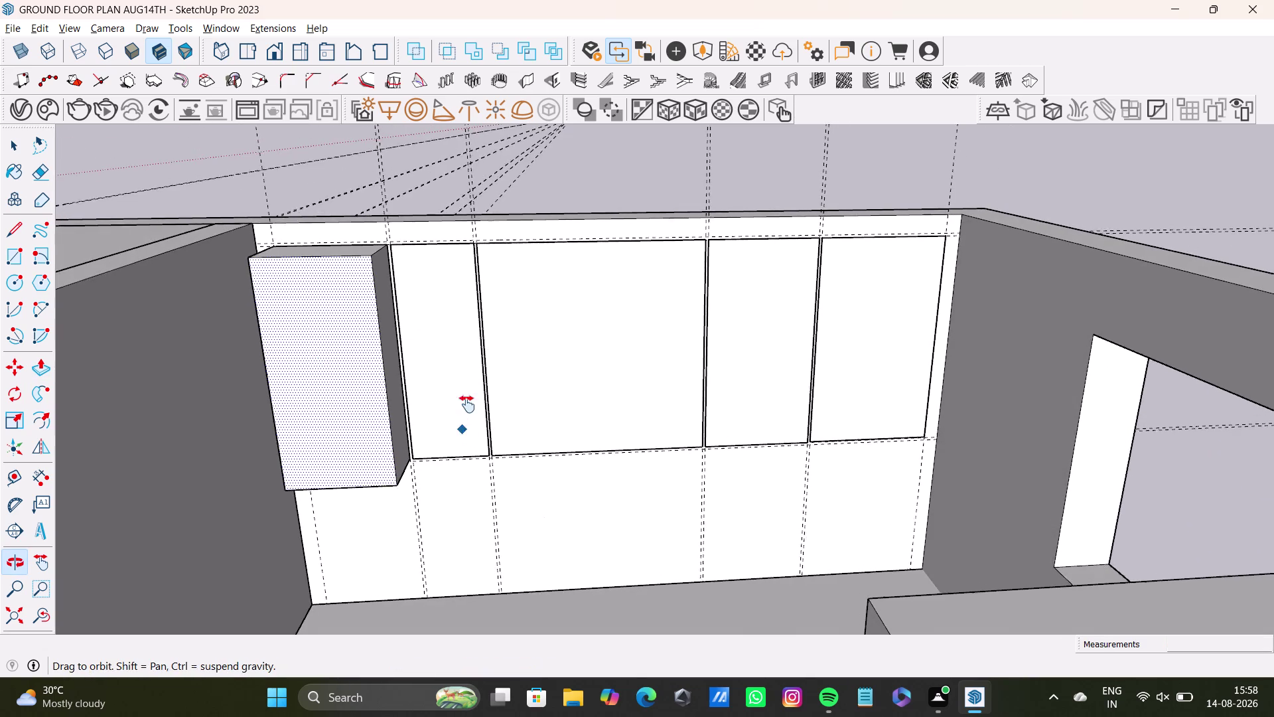
middle_drag(464, 425, 472, 428)
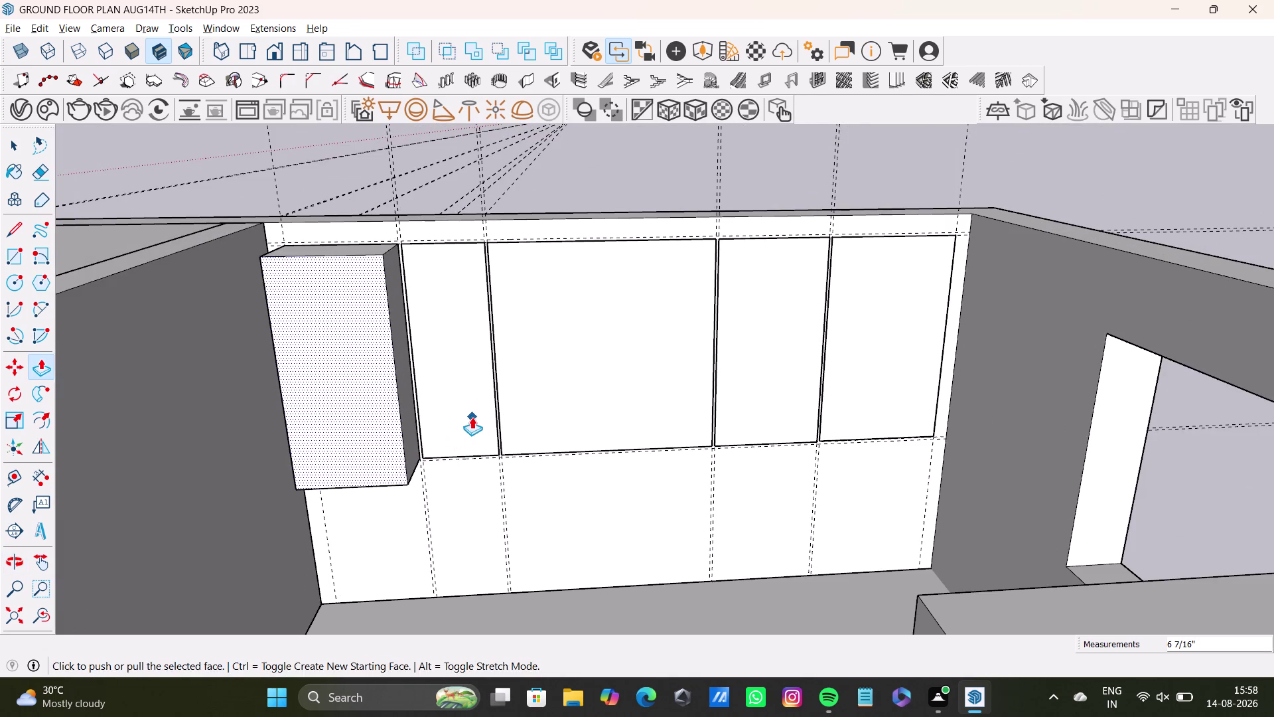
key(space)
drag(471, 416, 390, 425)
key(space)
click(444, 402)
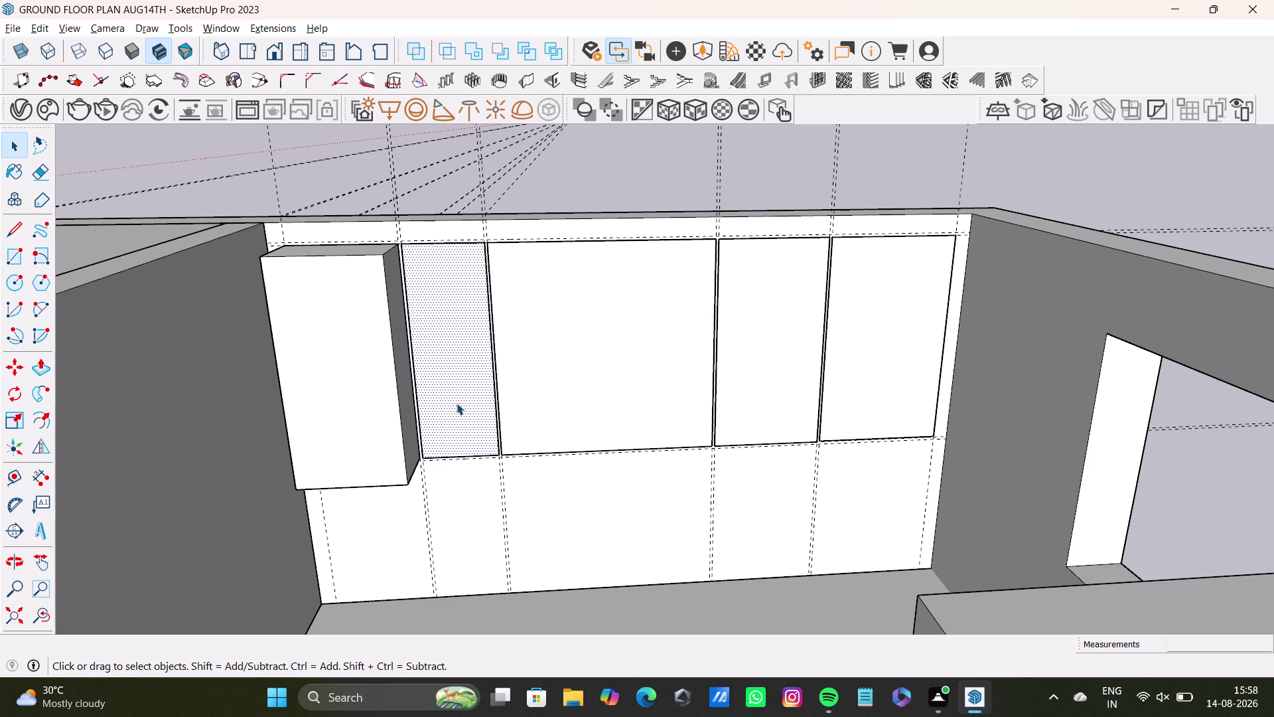
Push/pull the second cabinet panel out to form the other tall cabinet.
click(457, 403)
key(p)
click(454, 407)
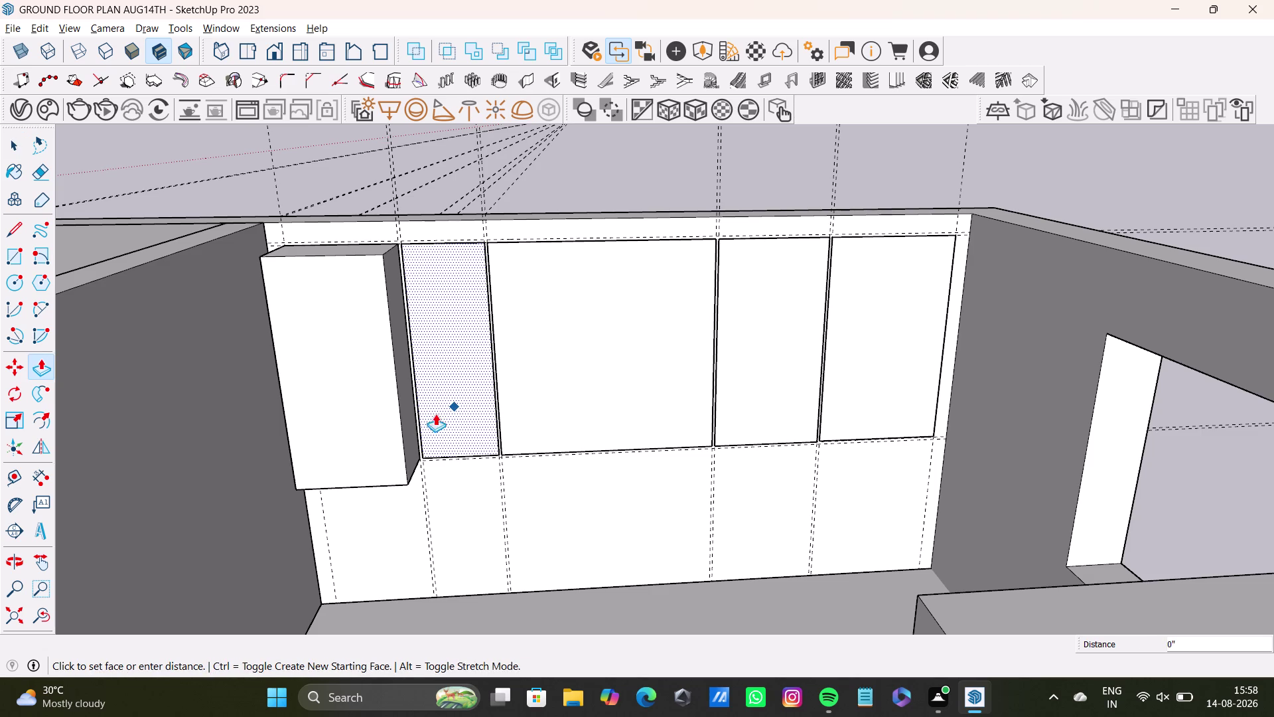
click(361, 378)
middle_drag(611, 383, 568, 462)
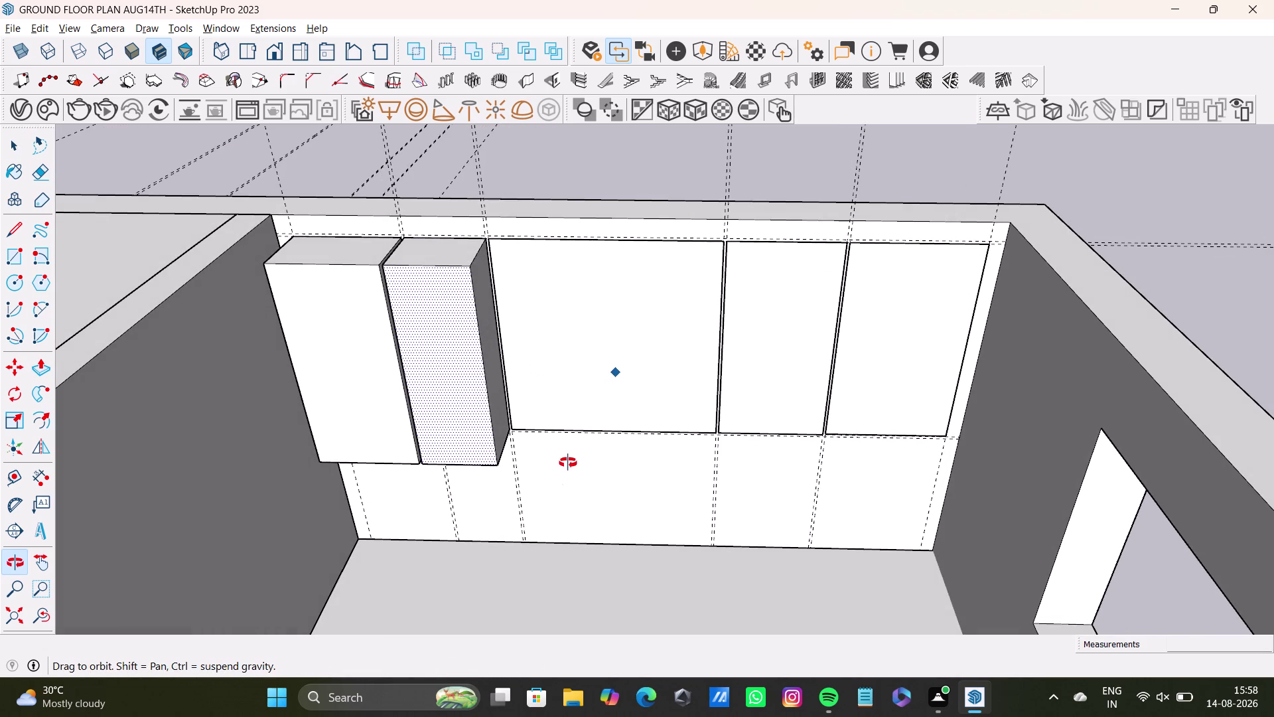
middle_drag(567, 463, 464, 482)
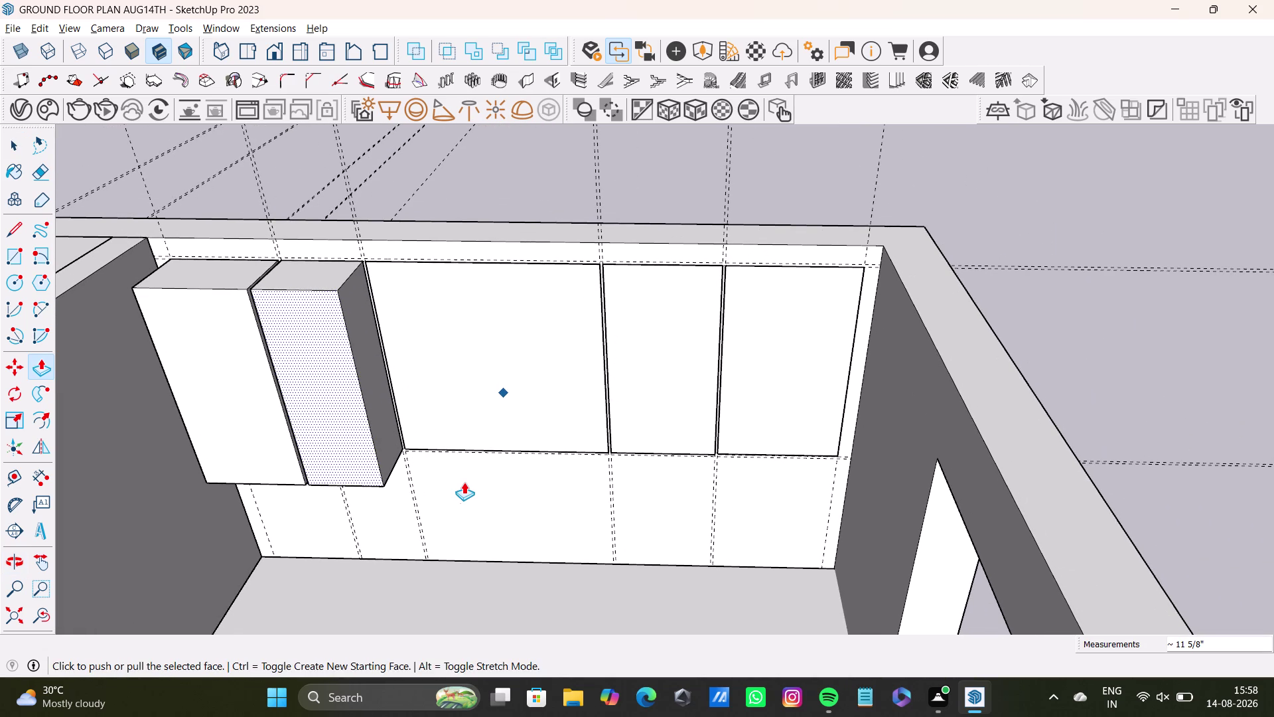
Extrude the wide middle cabinet face, inferencing its depth from the neighbouring cabinets.
click(512, 374)
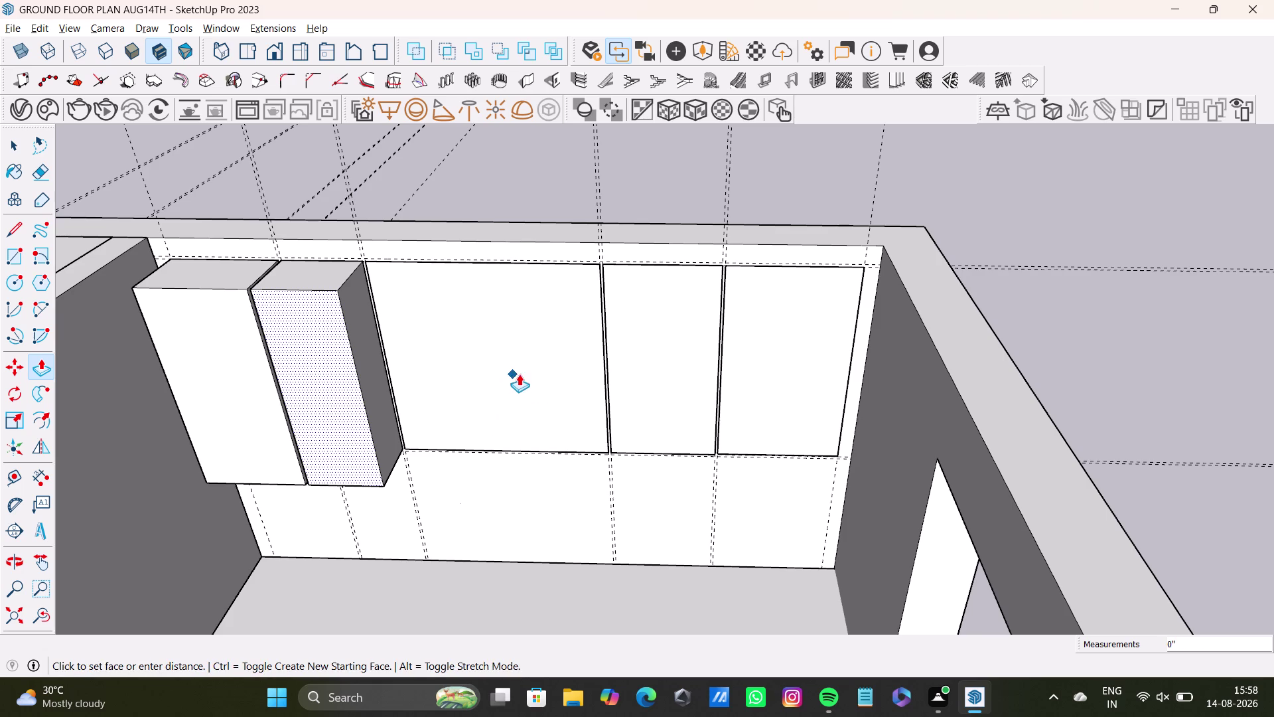
key(space)
click(542, 381)
key(p)
click(556, 387)
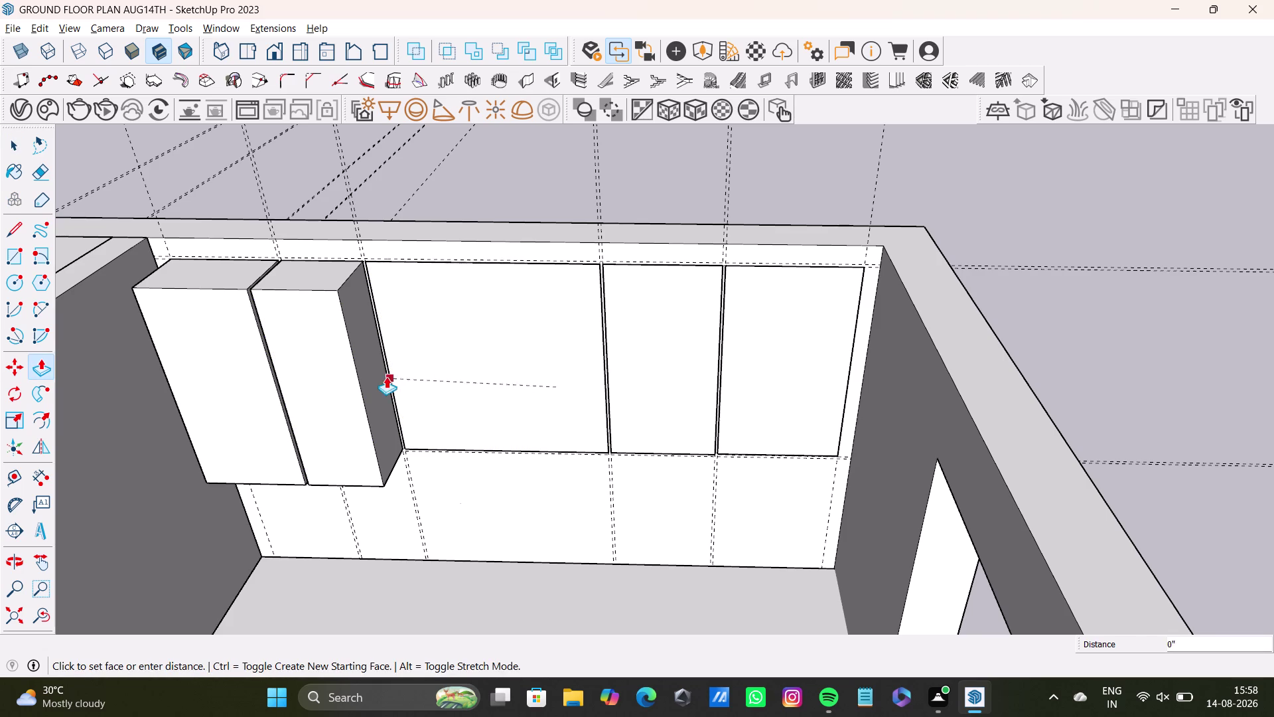
drag(438, 350, 395, 398)
drag(461, 365, 451, 372)
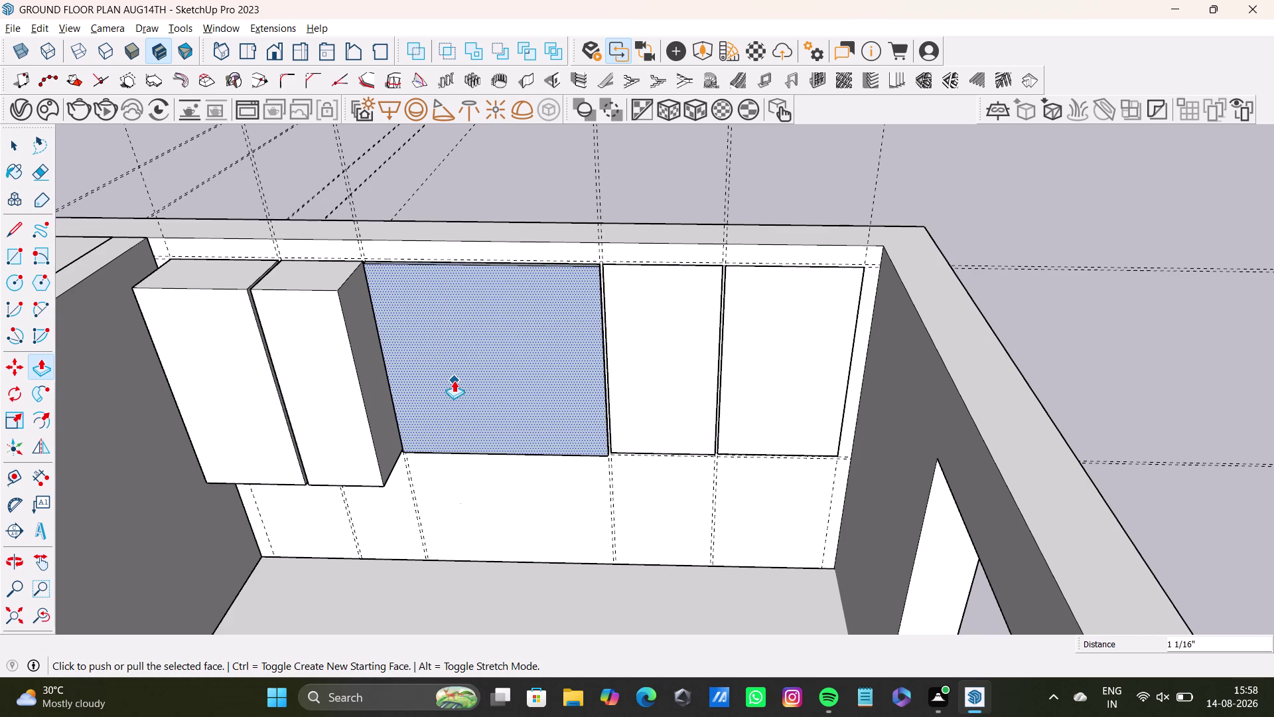
key(ctrl+z)
click(474, 371)
click(316, 318)
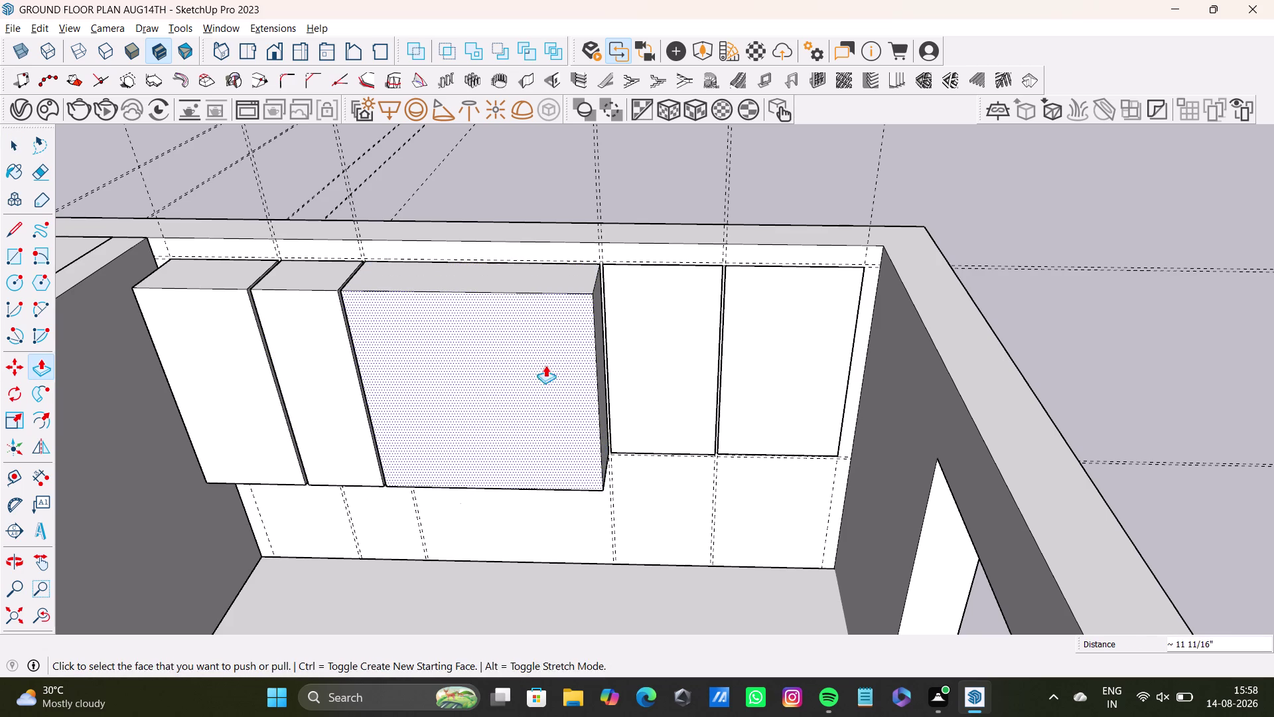
middle_drag(547, 365, 496, 429)
key(space)
click(593, 363)
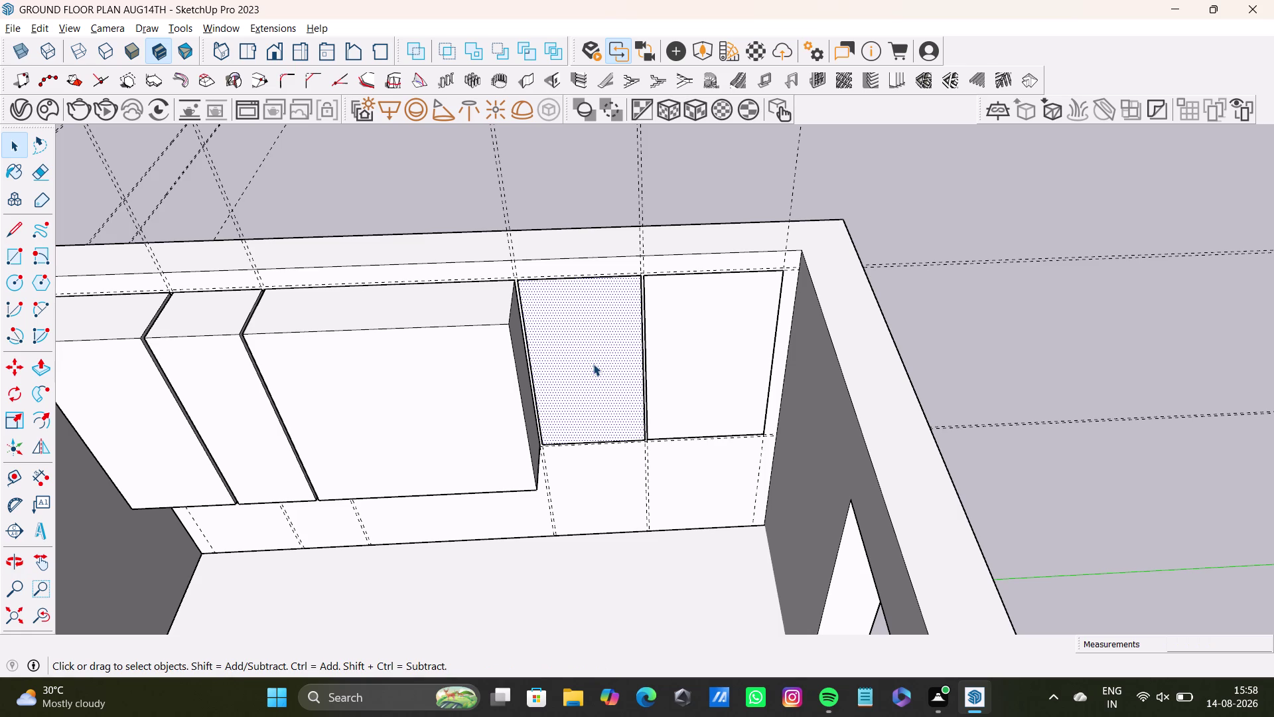
Push/pull the fourth cabinet face out to the shared cabinet depth.
key(p)
click(593, 364)
click(494, 388)
middle_drag(588, 393, 602, 349)
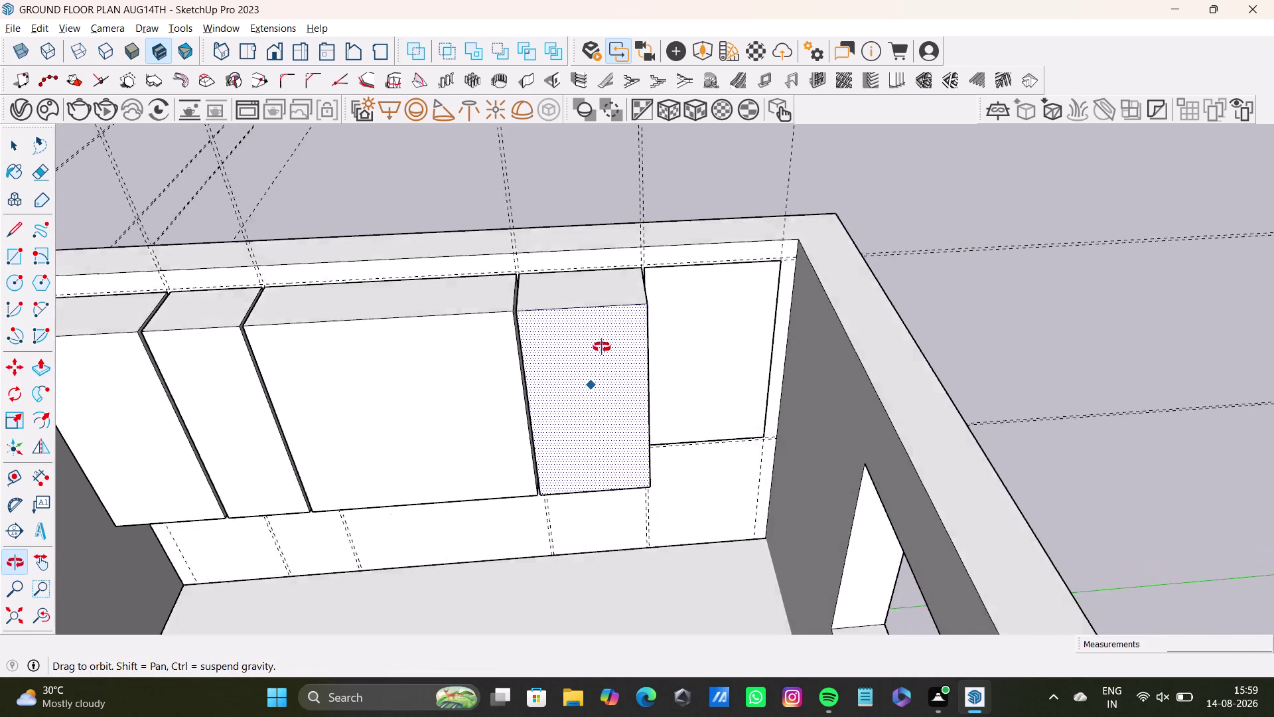
middle_drag(602, 350, 521, 336)
key(space)
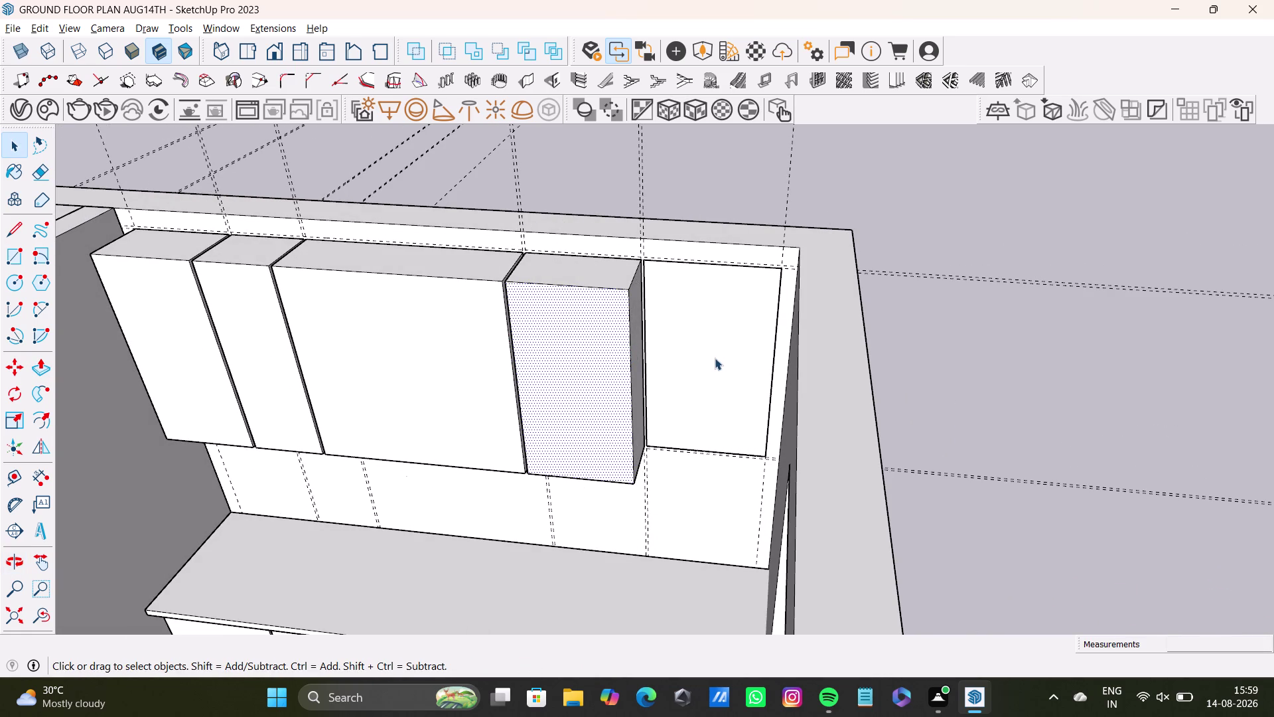
Push/pull the rightmost cabinet face out to the same depth.
click(714, 358)
key(p)
click(715, 358)
click(583, 382)
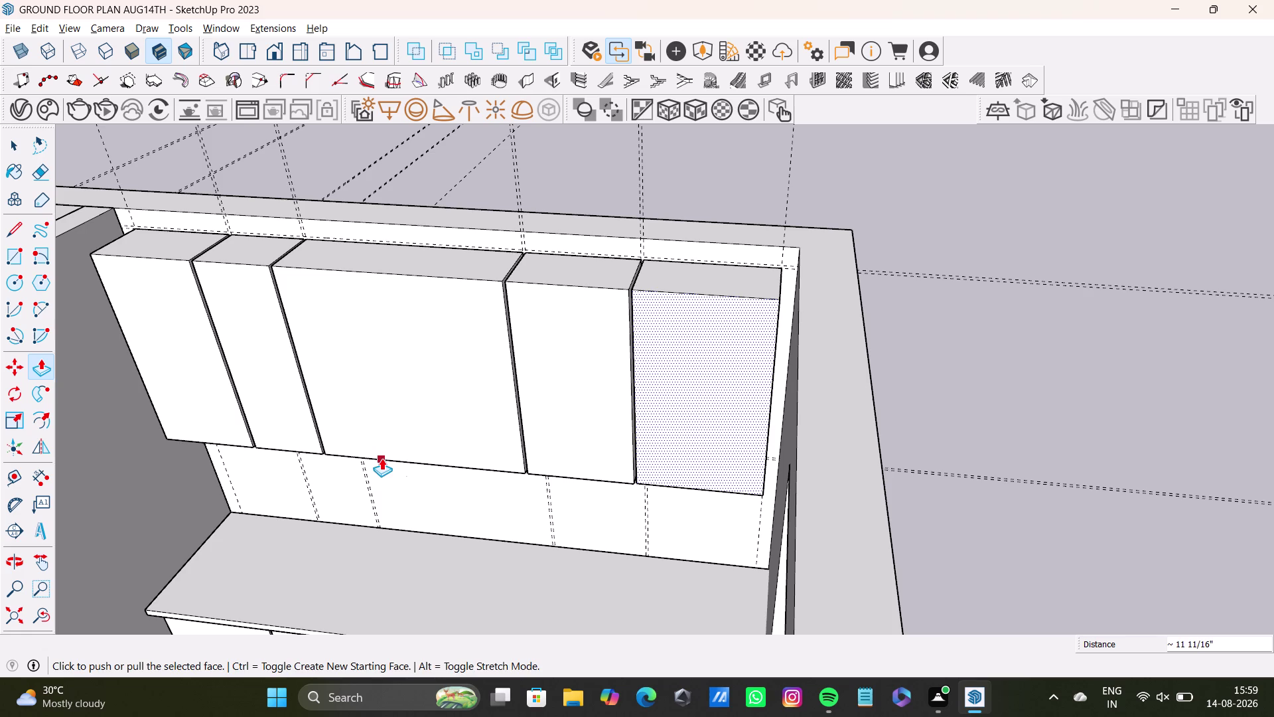
key(space)
Orbit around the five-cabinet row to check alignment from above, below and front.
scroll(down, 3)
middle_drag(327, 406, 515, 388)
middle_drag(521, 407, 529, 415)
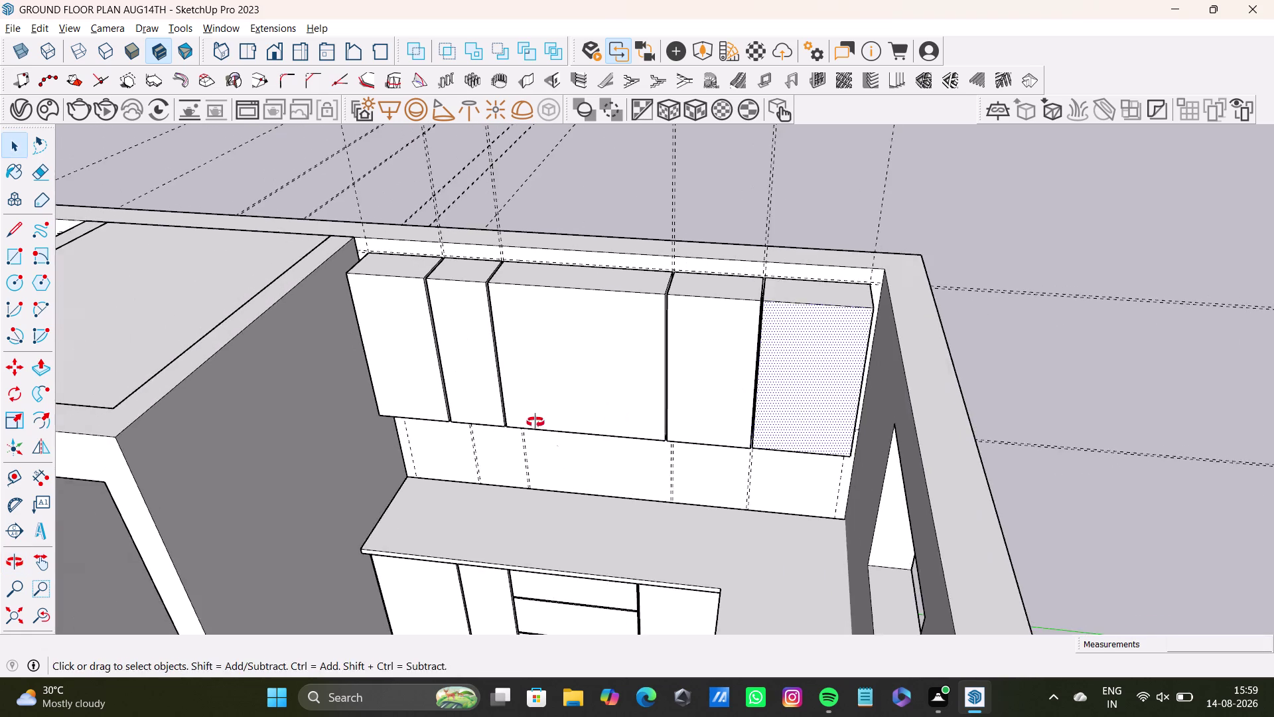
middle_drag(529, 415, 776, 533)
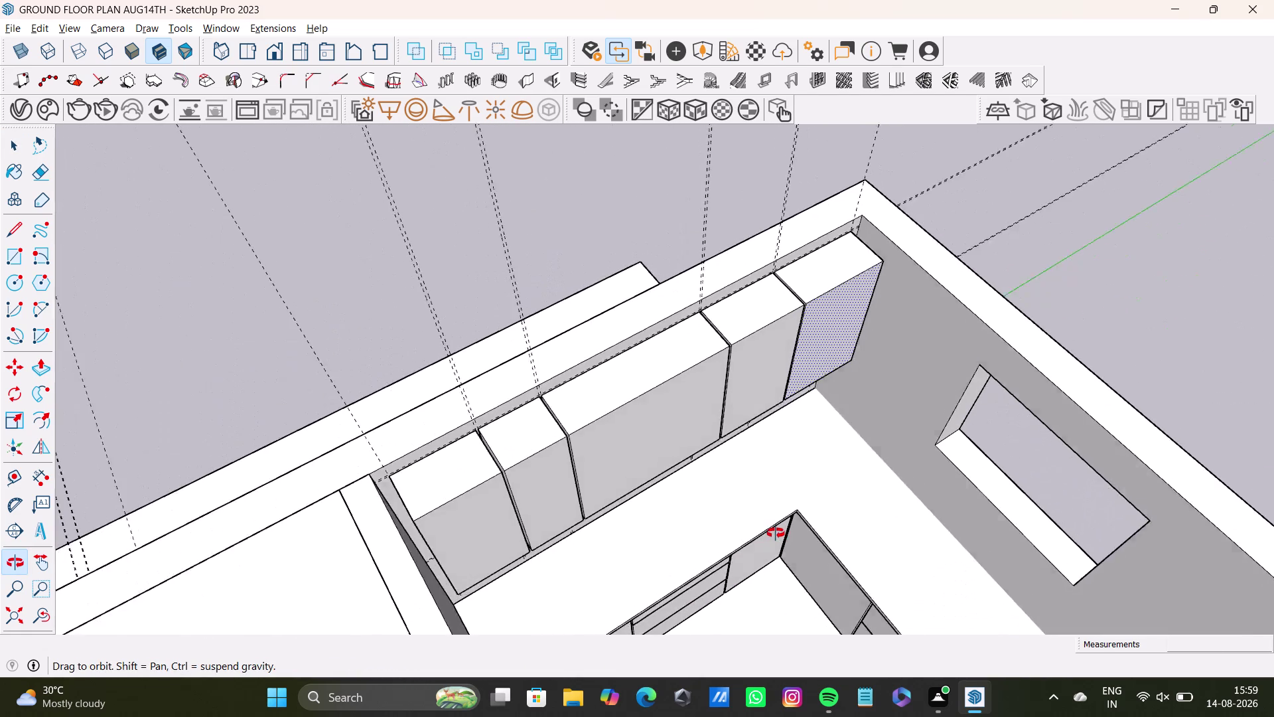
middle_drag(776, 532, 783, 533)
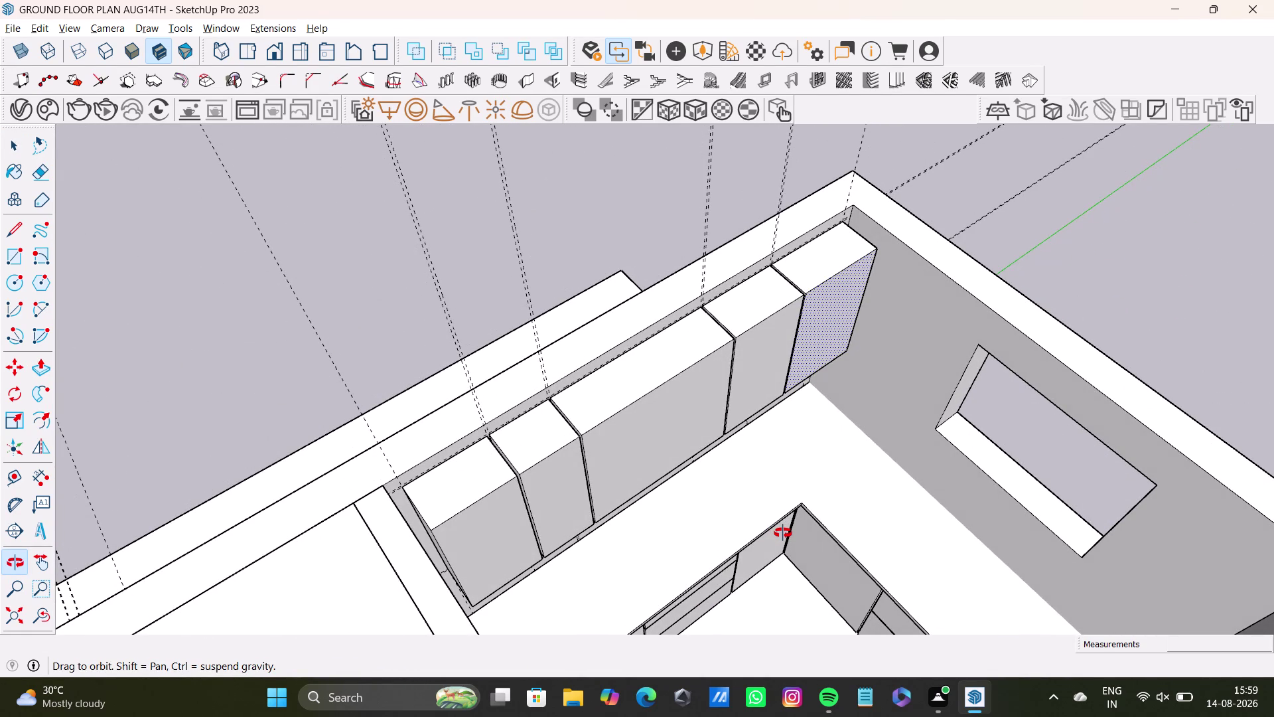
middle_drag(783, 533, 770, 529)
middle_drag(770, 528, 632, 523)
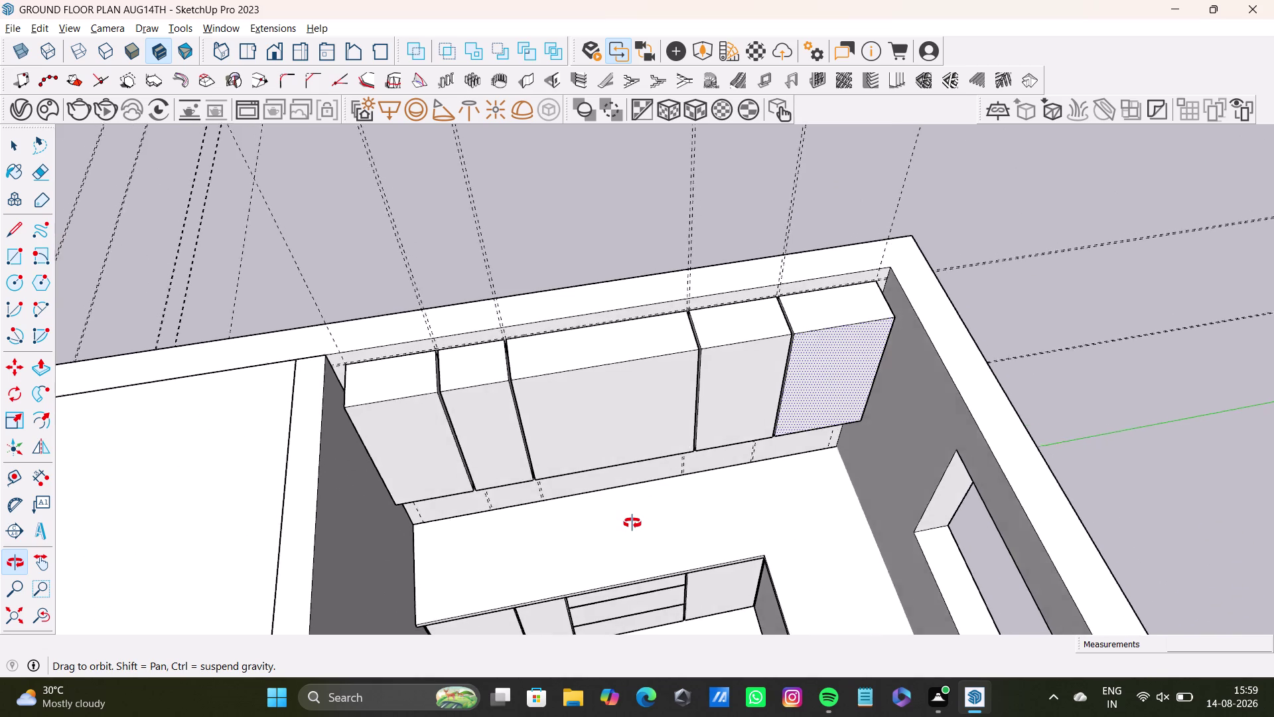
middle_drag(632, 523, 606, 576)
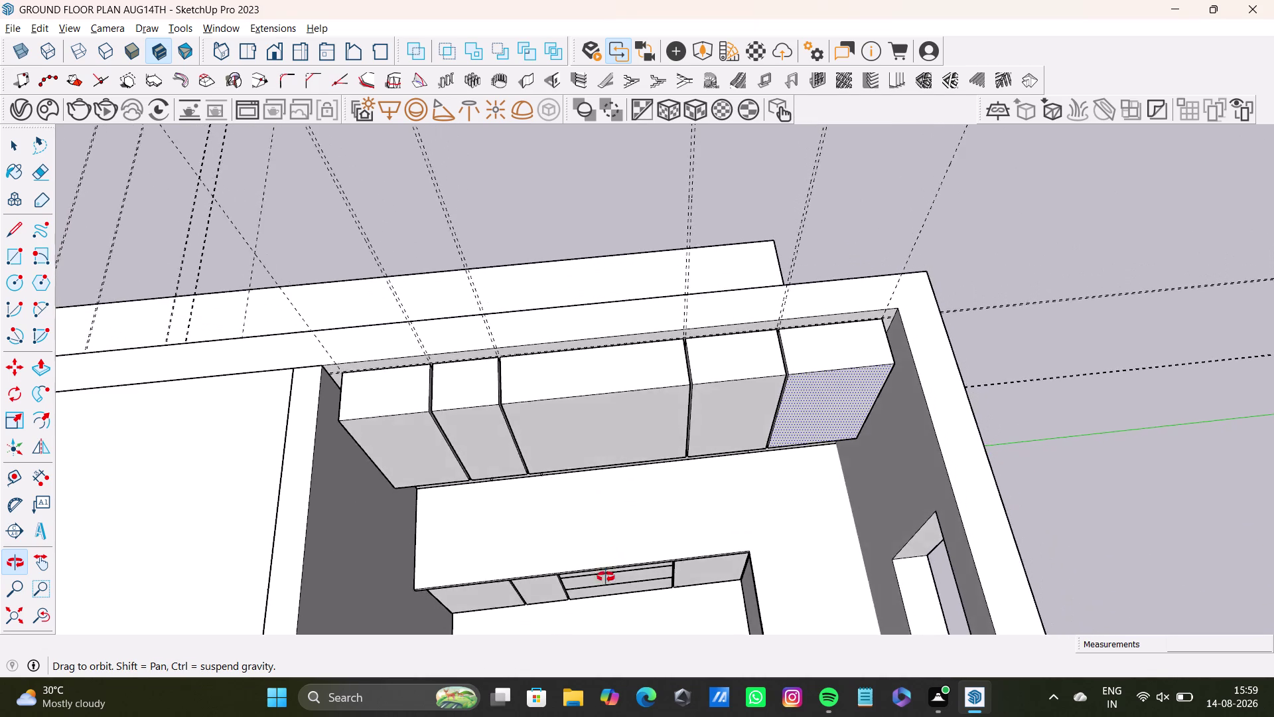
middle_drag(606, 576, 589, 659)
scroll(up, 3)
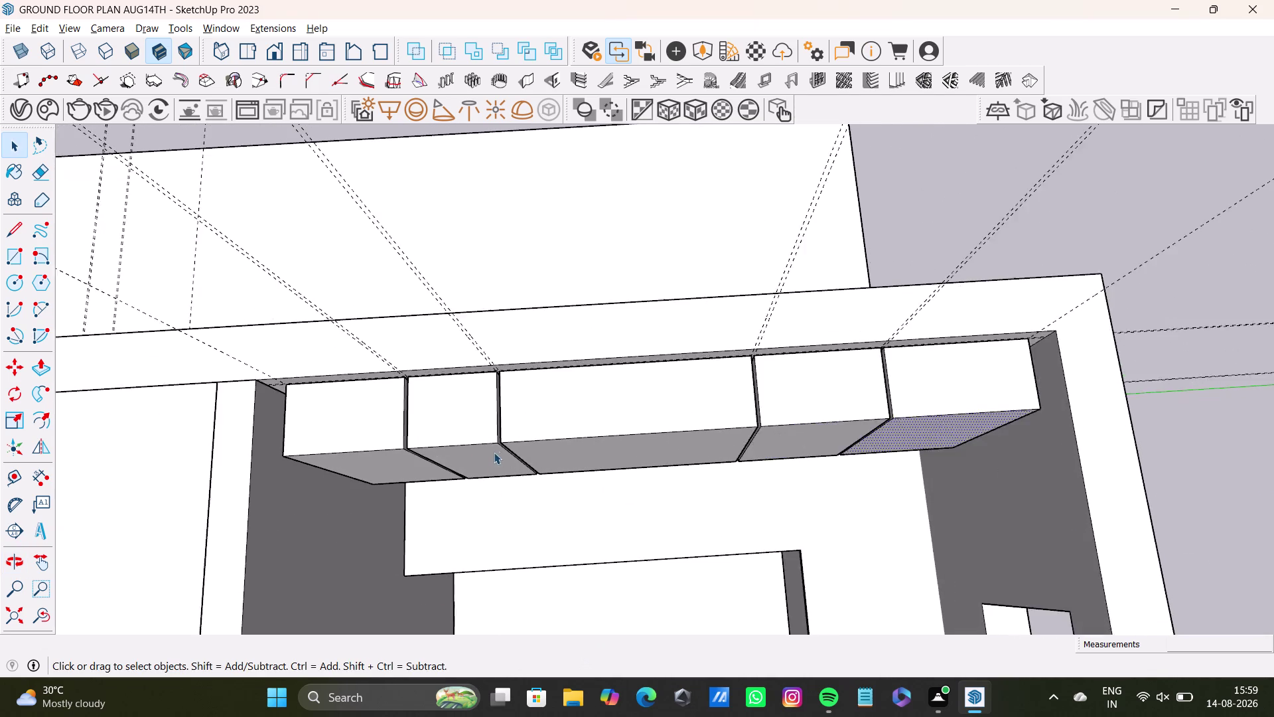
scroll(up, 3)
middle_drag(538, 474, 547, 302)
middle_drag(599, 340, 594, 494)
middle_drag(592, 507, 594, 413)
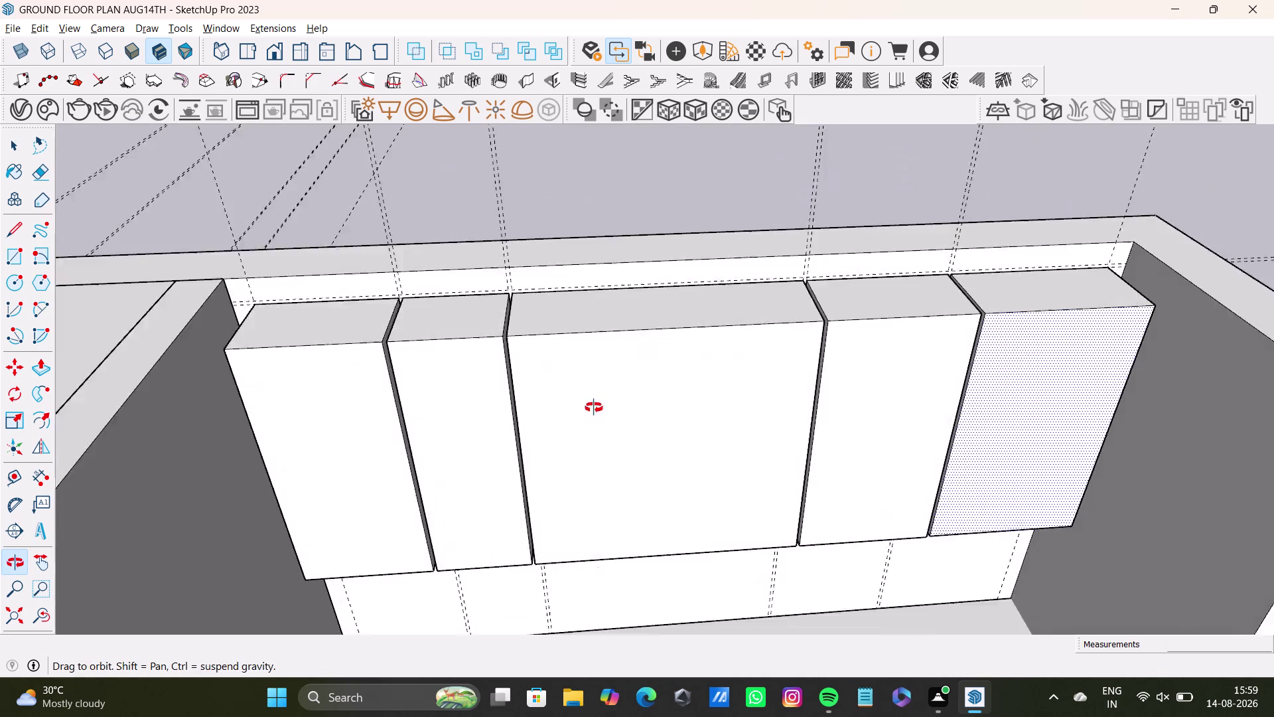
middle_drag(593, 413, 591, 281)
click(10, 479)
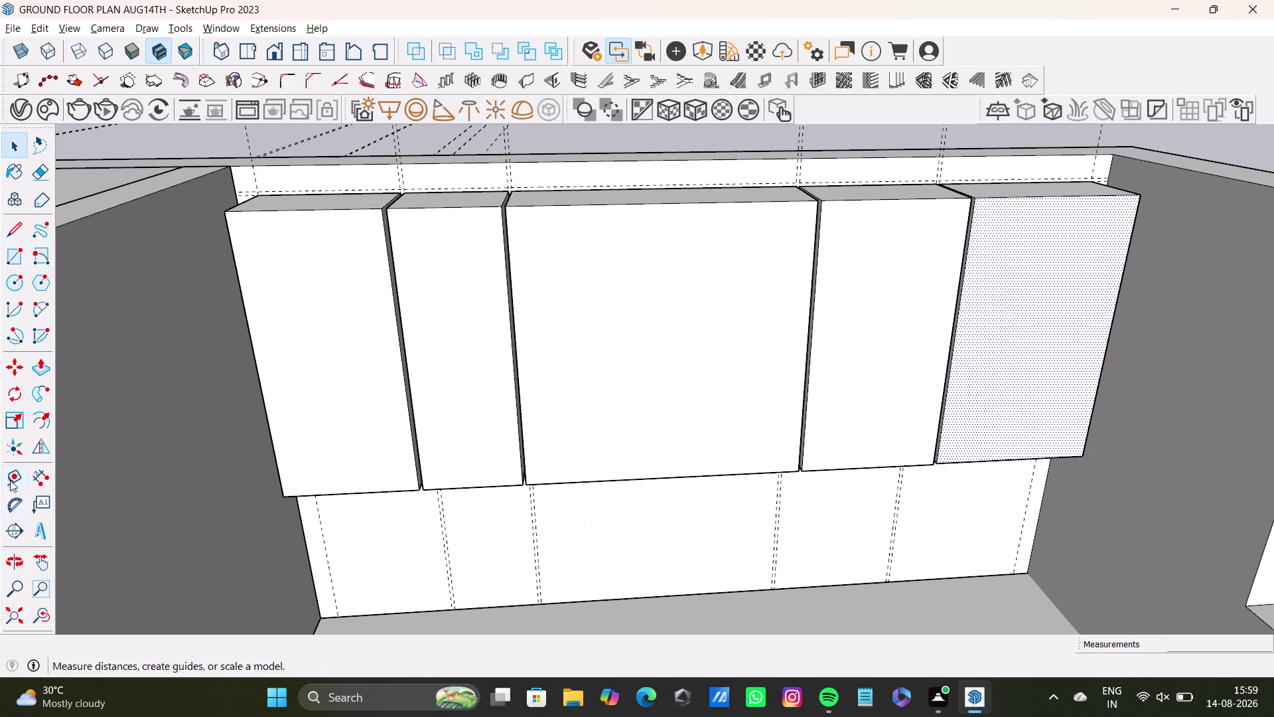
scroll(up, 3)
click(322, 213)
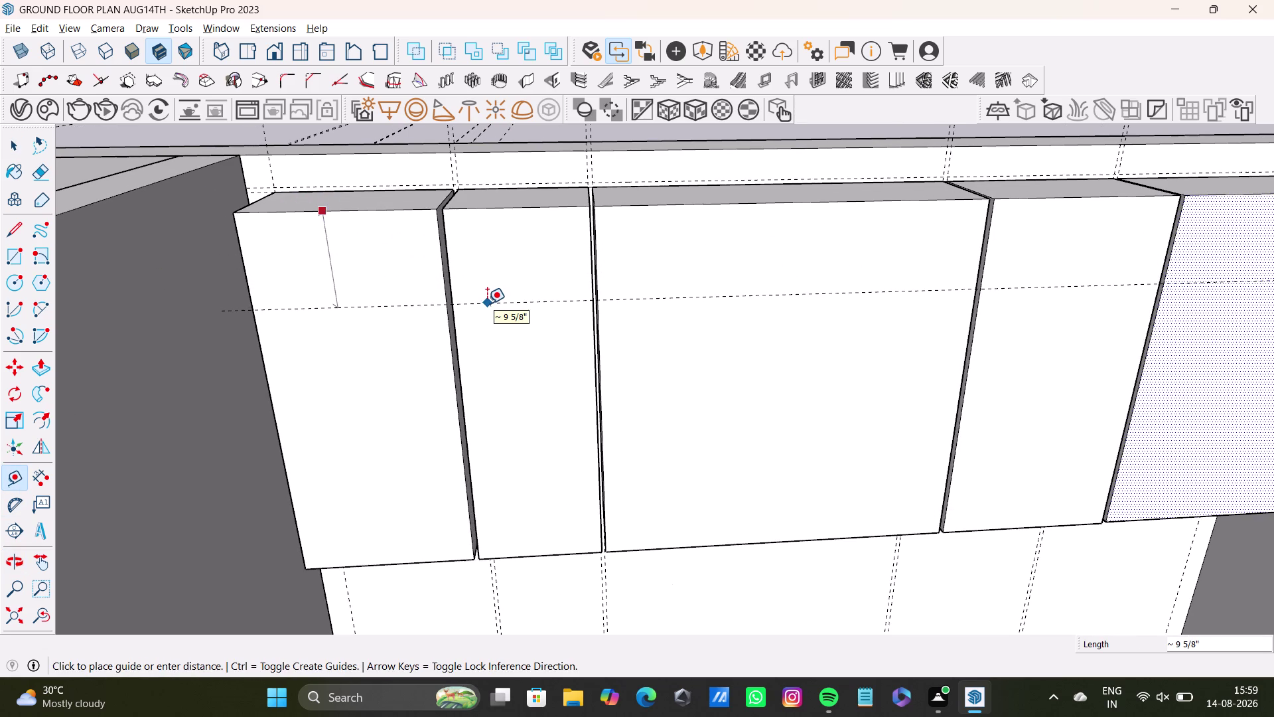
key(Up)
scroll(down, 3)
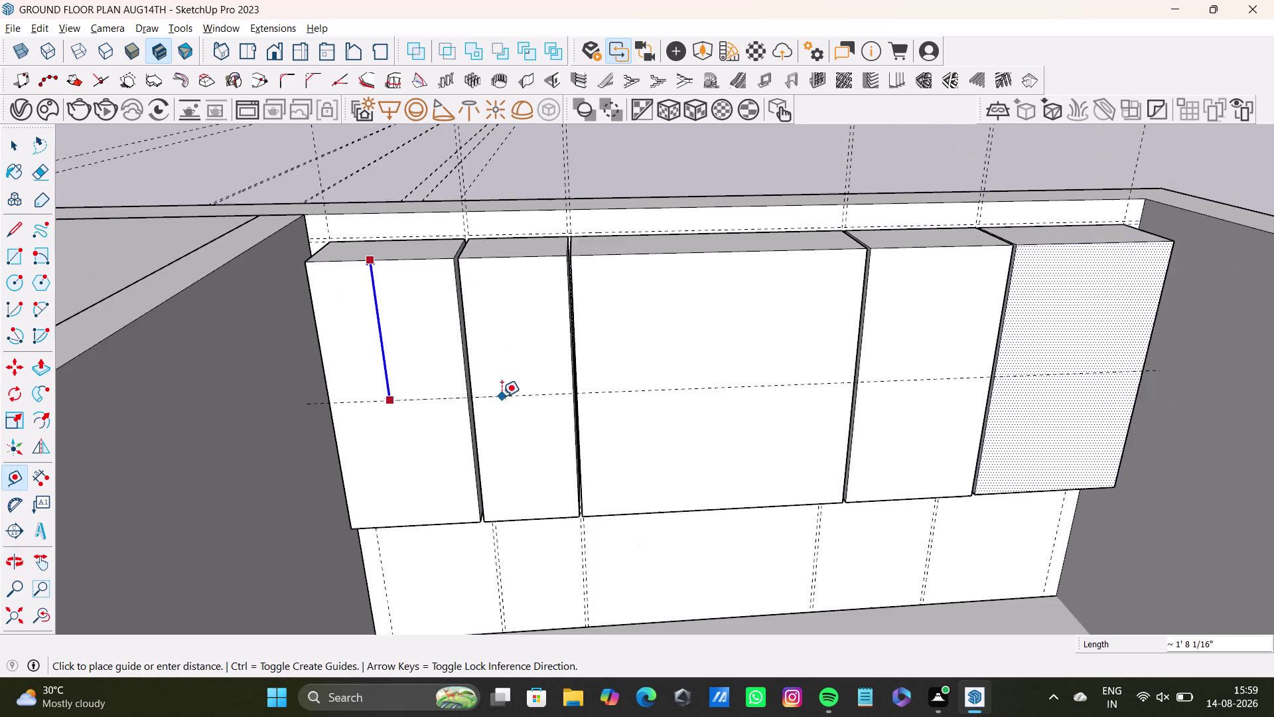
scroll(down, 3)
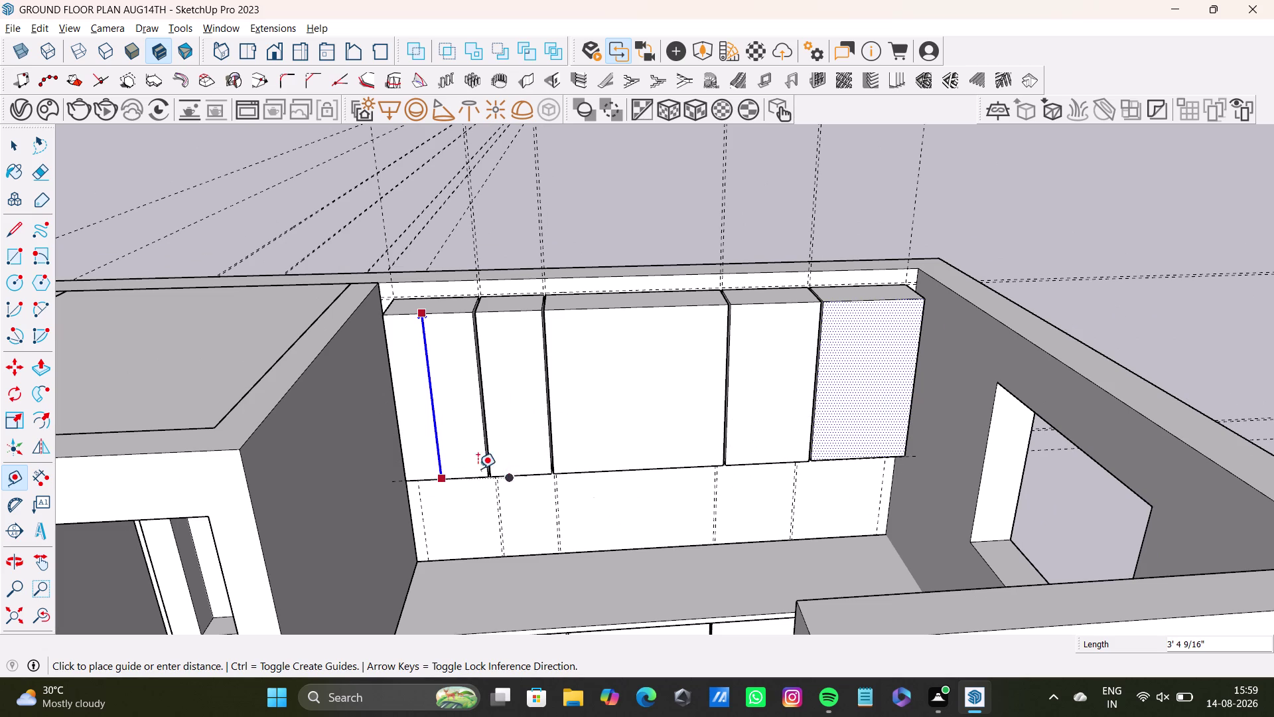
key(space)
scroll(up, 3)
middle_drag(504, 370, 374, 419)
middle_drag(395, 426, 268, 542)
scroll(up, 3)
middle_drag(887, 481, 769, 487)
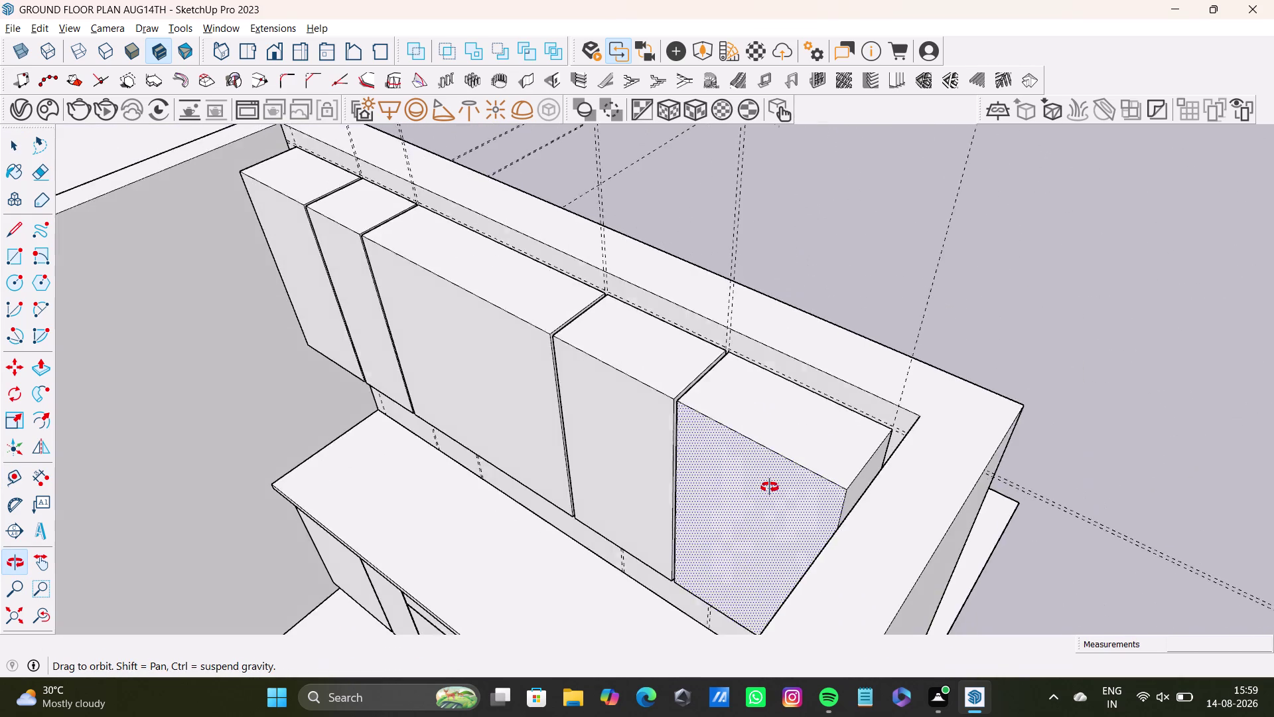
middle_drag(770, 487, 937, 553)
middle_drag(406, 444, 526, 342)
middle_drag(438, 374, 530, 318)
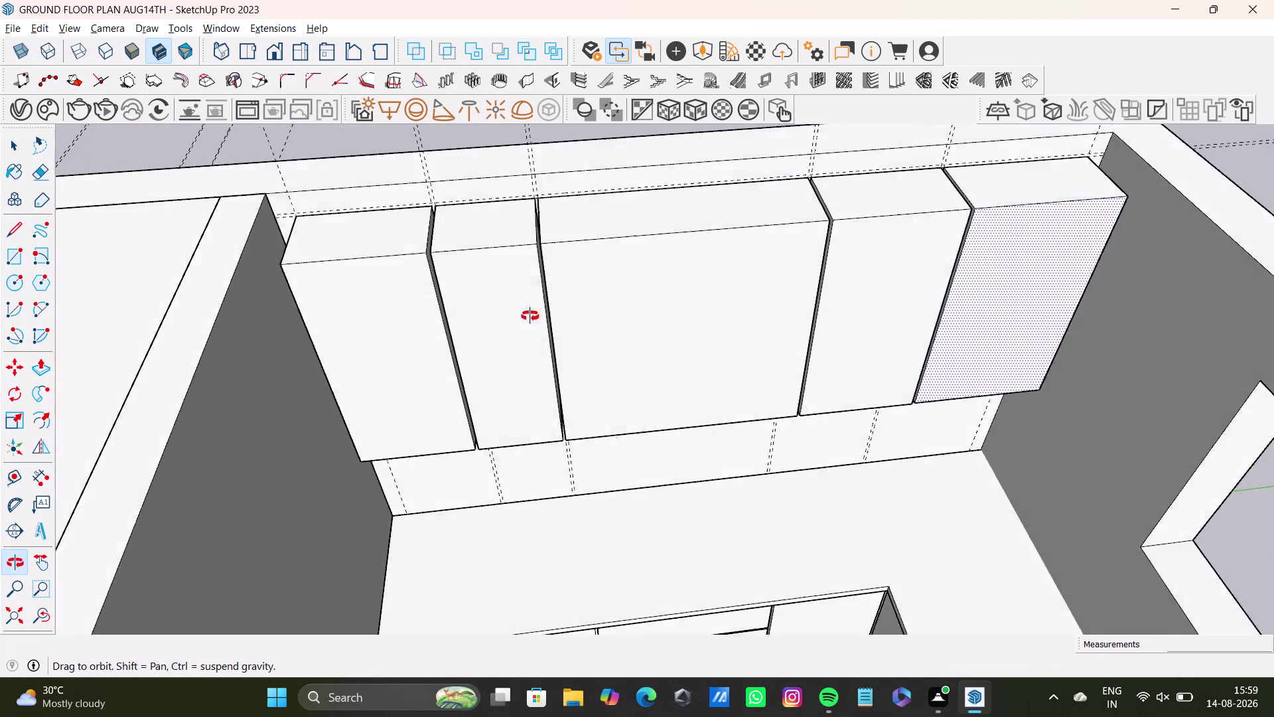
middle_drag(530, 318, 543, 262)
drag(38, 423, 46, 419)
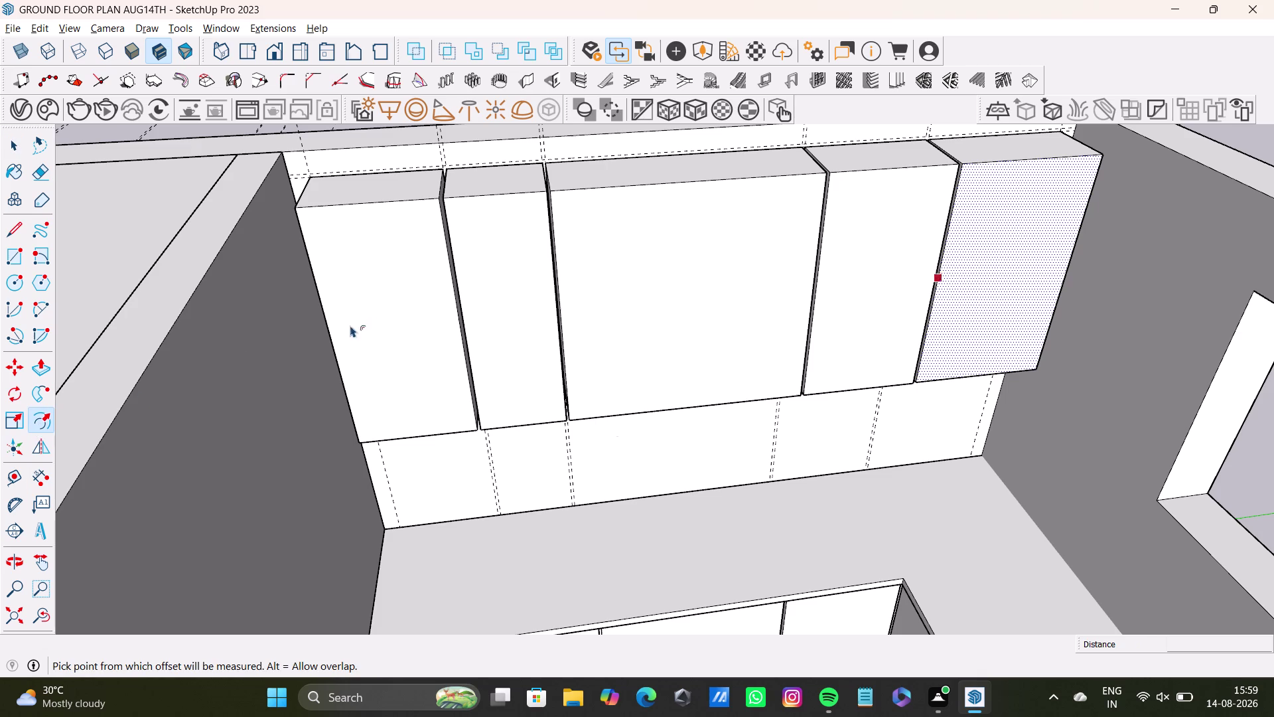
Inset a door panel outline on the leftmost wall cabinet's front face.
key(space)
click(388, 309)
click(38, 420)
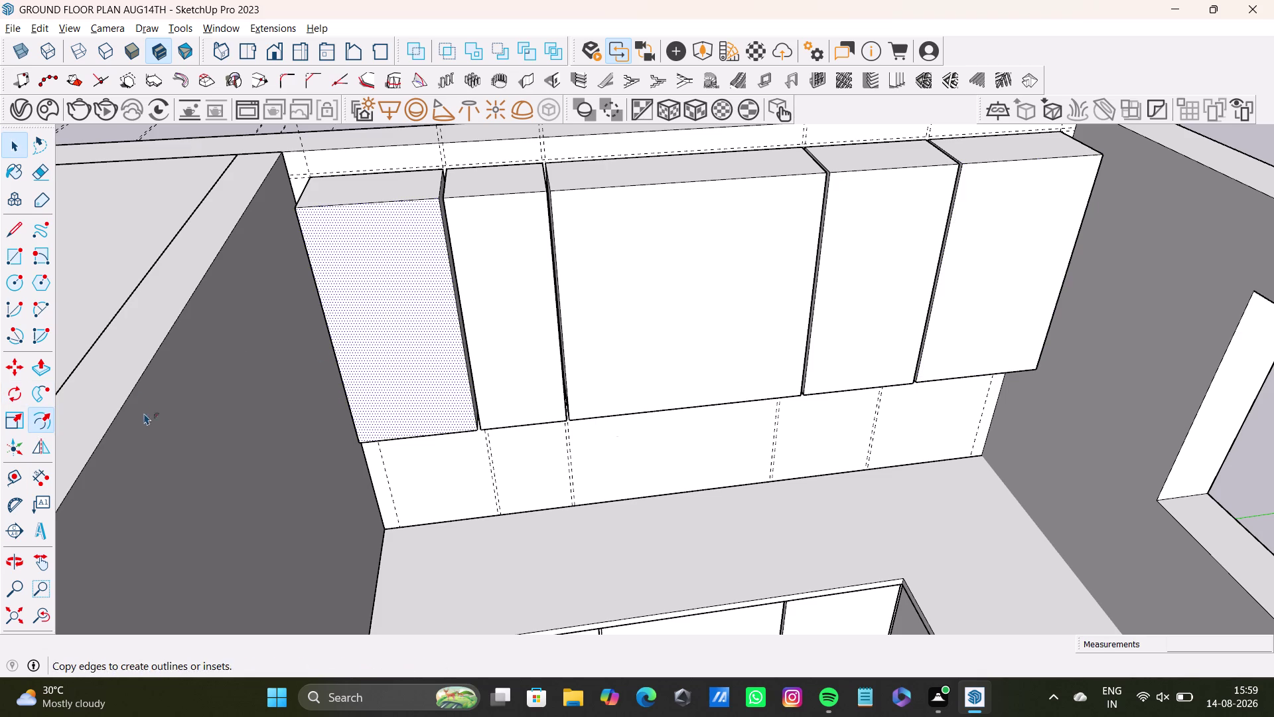
click(382, 316)
click(354, 366)
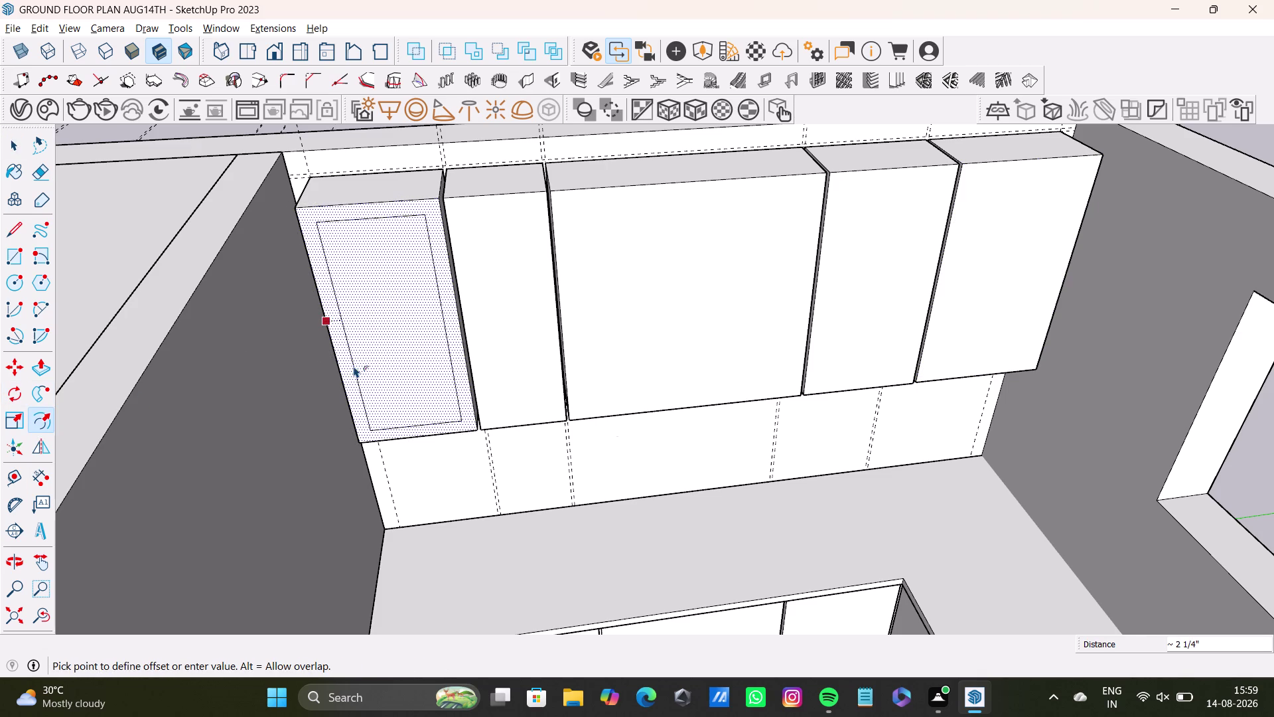
key(space)
Inset a panel outline on the second cabinet's front, undoing a stray edit.
click(498, 325)
click(45, 421)
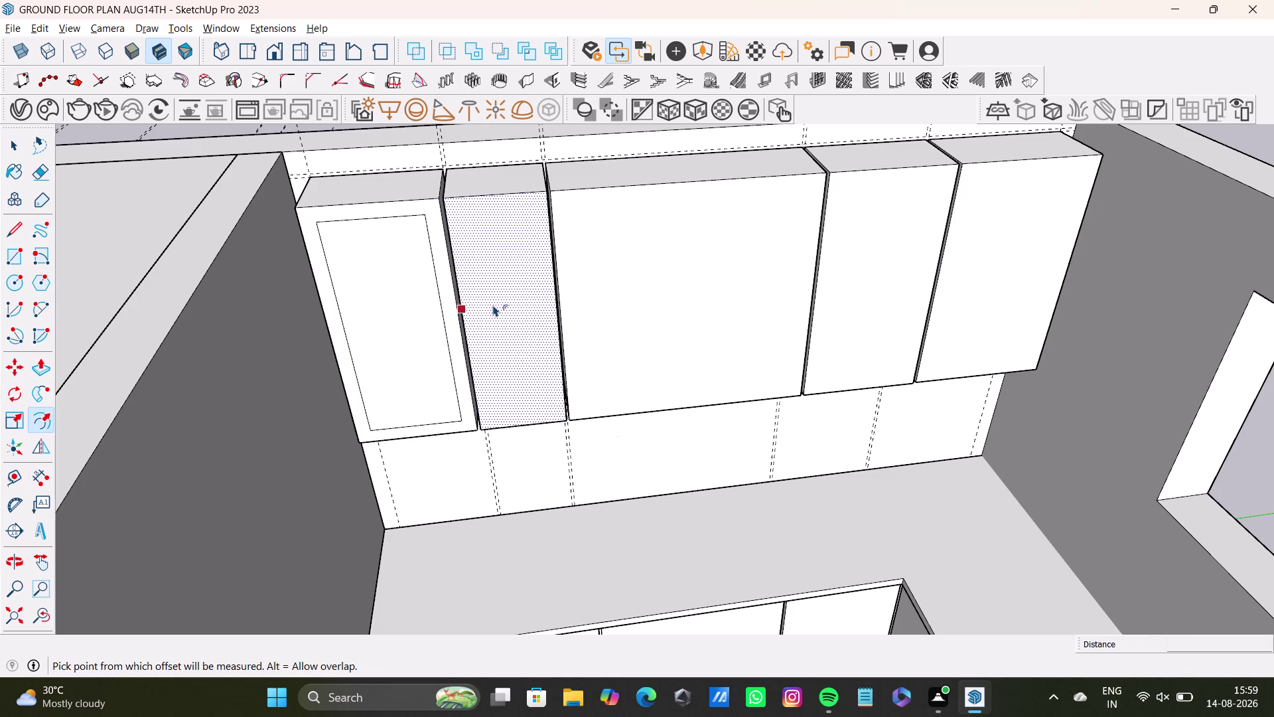
click(496, 305)
click(480, 326)
key(space)
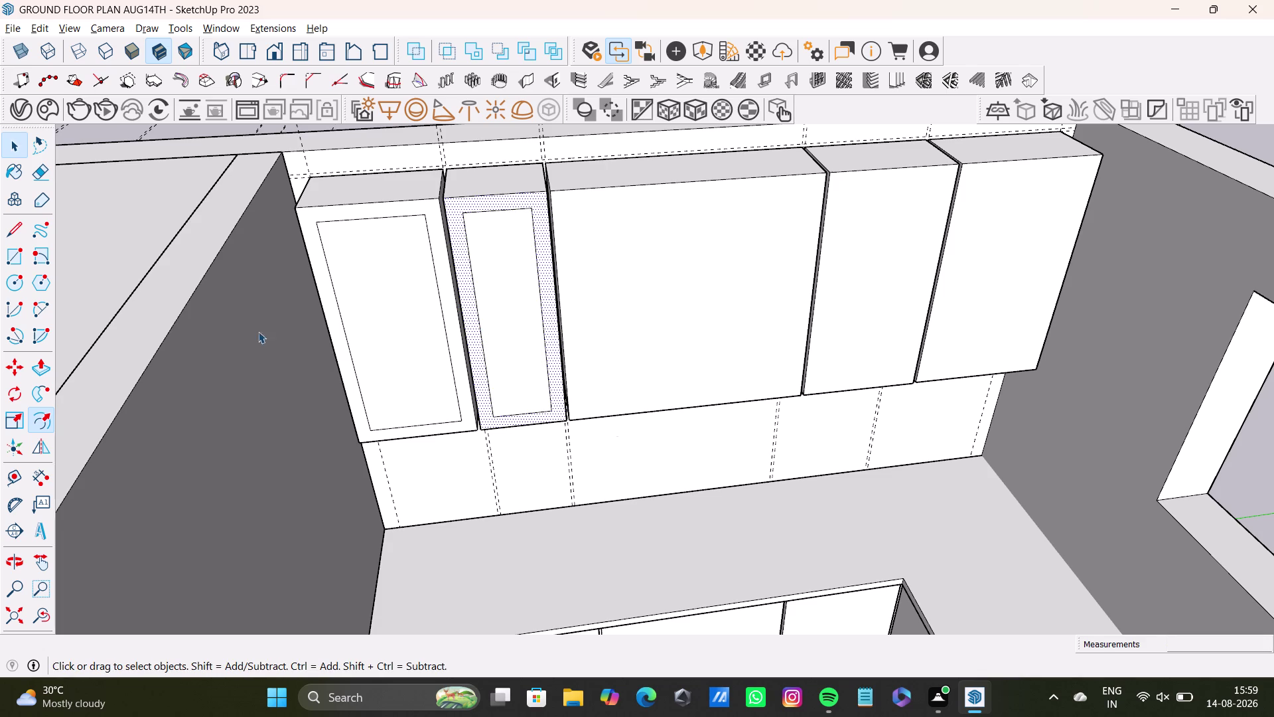
drag(40, 422, 53, 414)
click(629, 281)
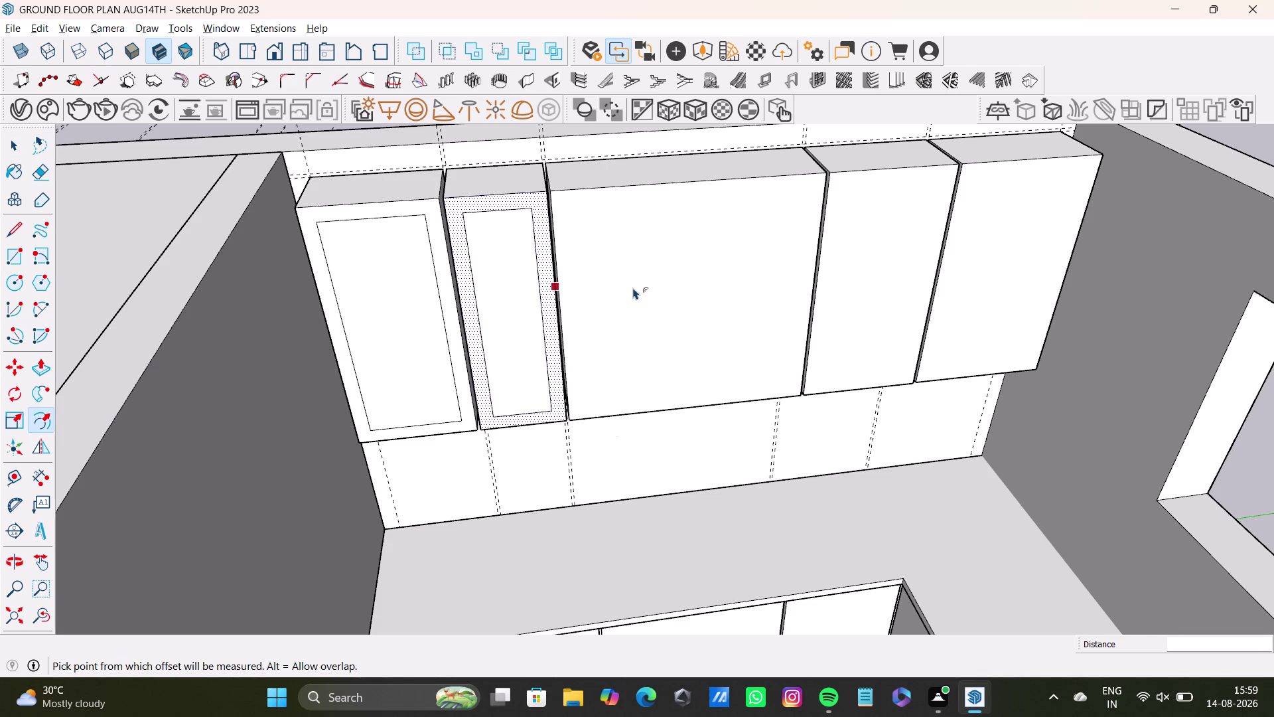
key(space)
key(ctrl+z)
Redo the inset door panel outline on the second cabinet's front face.
click(648, 305)
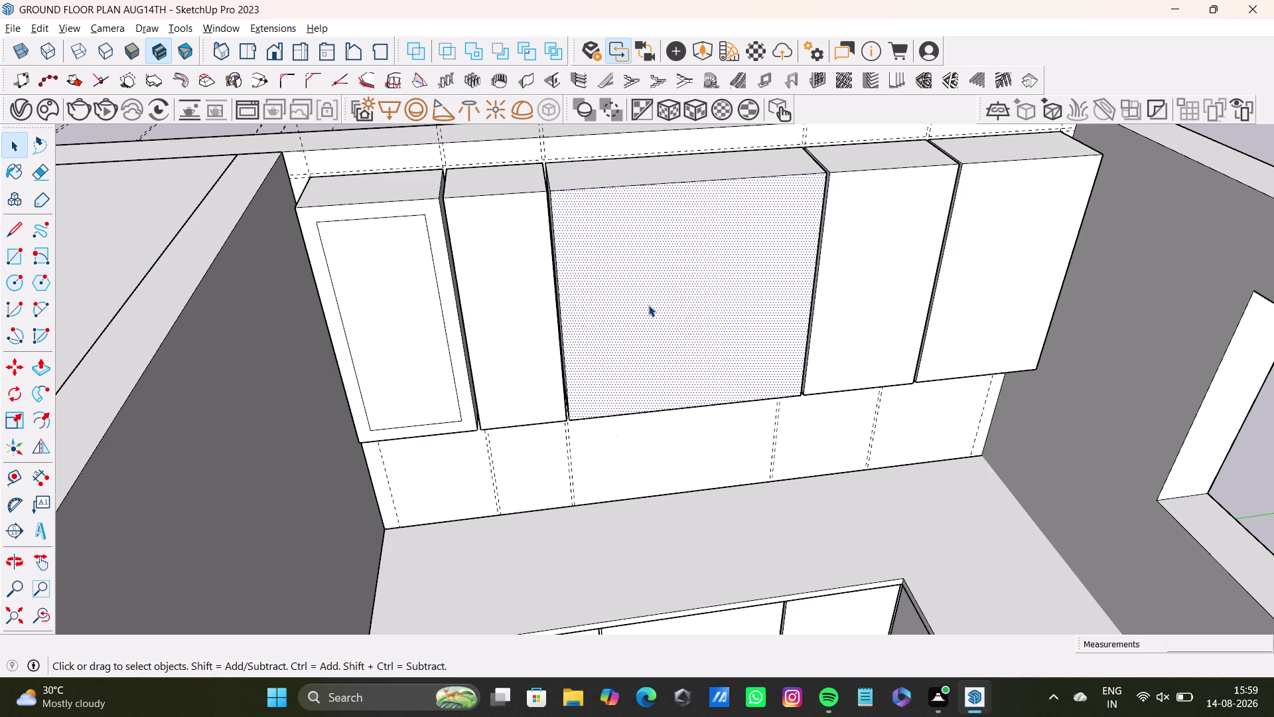
click(500, 325)
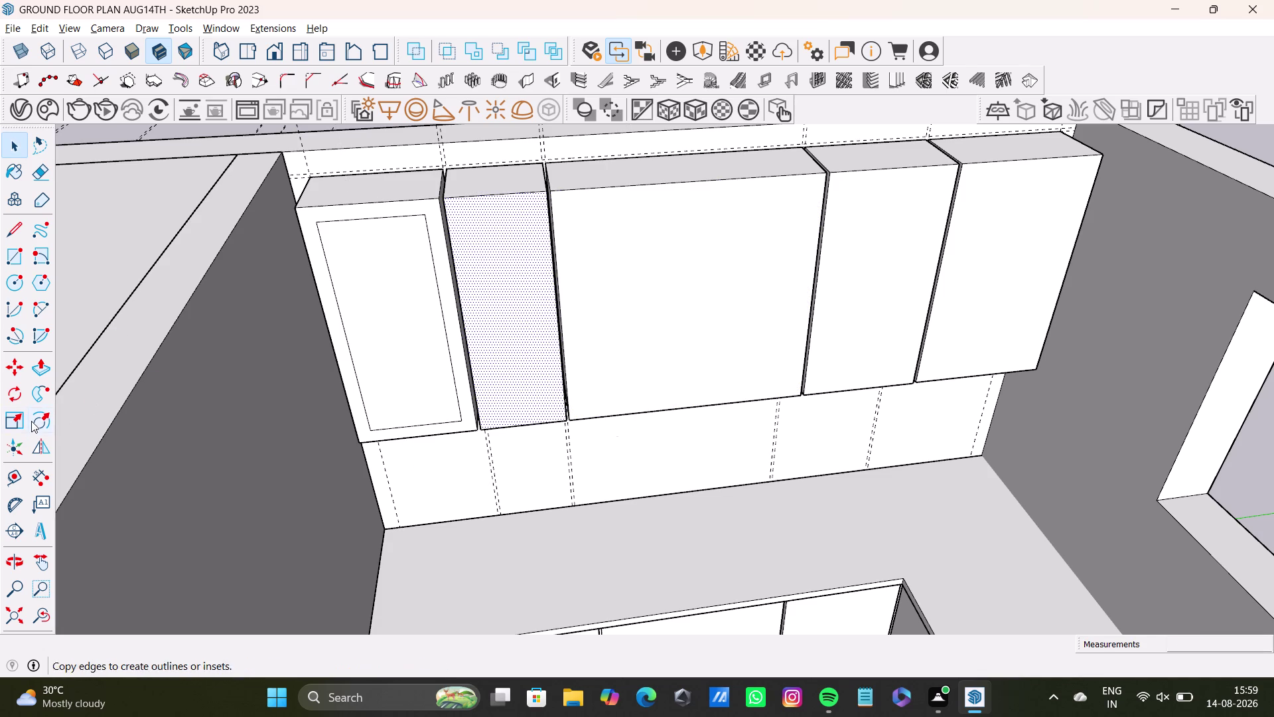
click(31, 420)
click(494, 295)
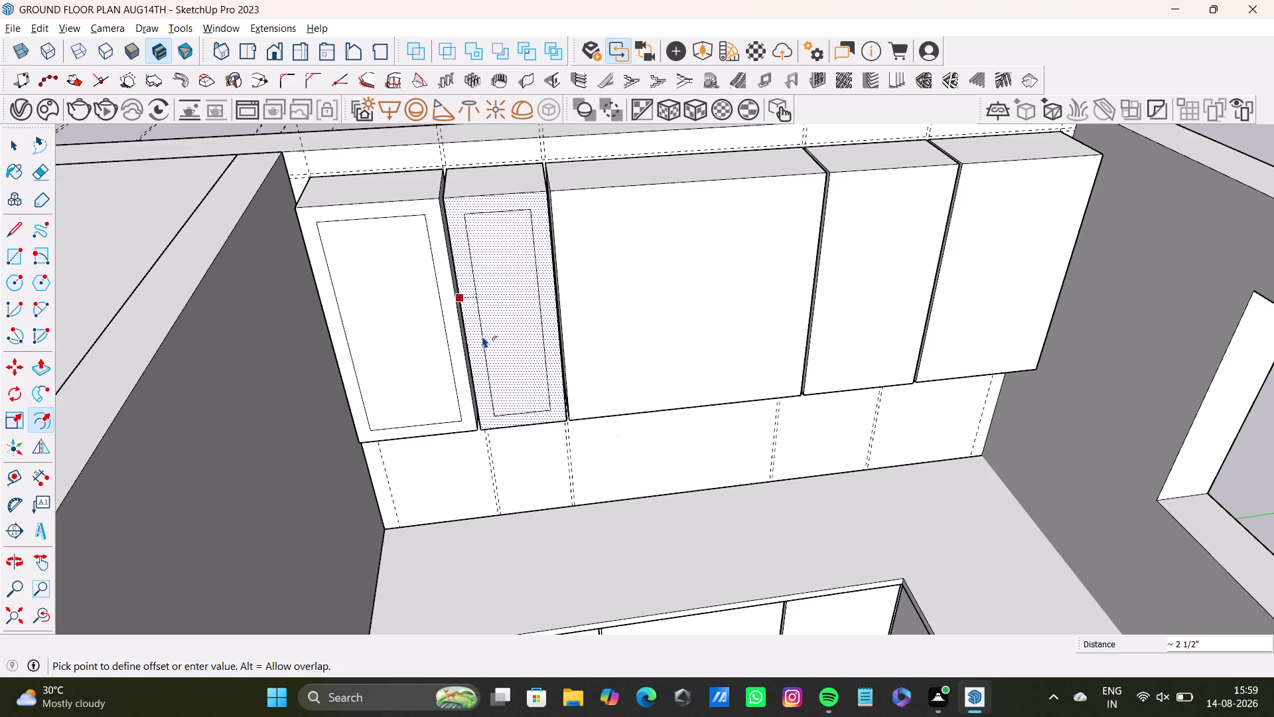
click(483, 335)
key(space)
Inset the wide middle cabinet's front, then undo it to keep that cabinet plain.
click(668, 308)
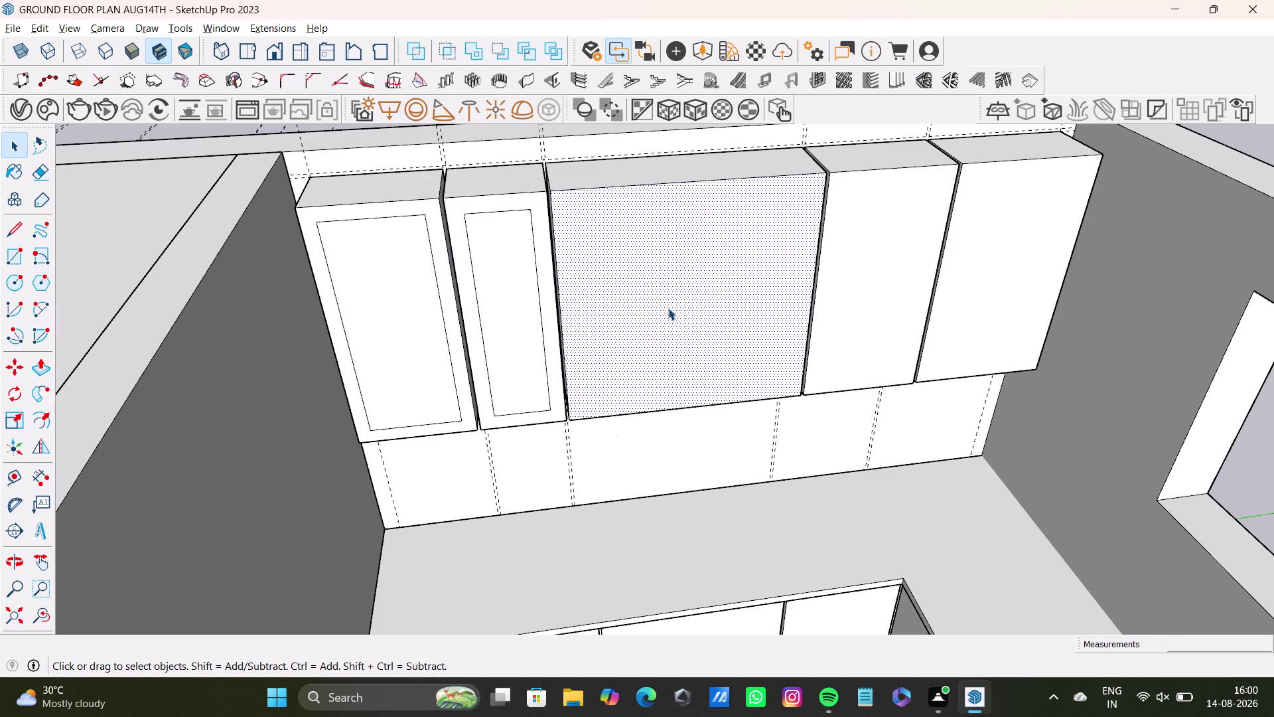
key(f)
click(668, 308)
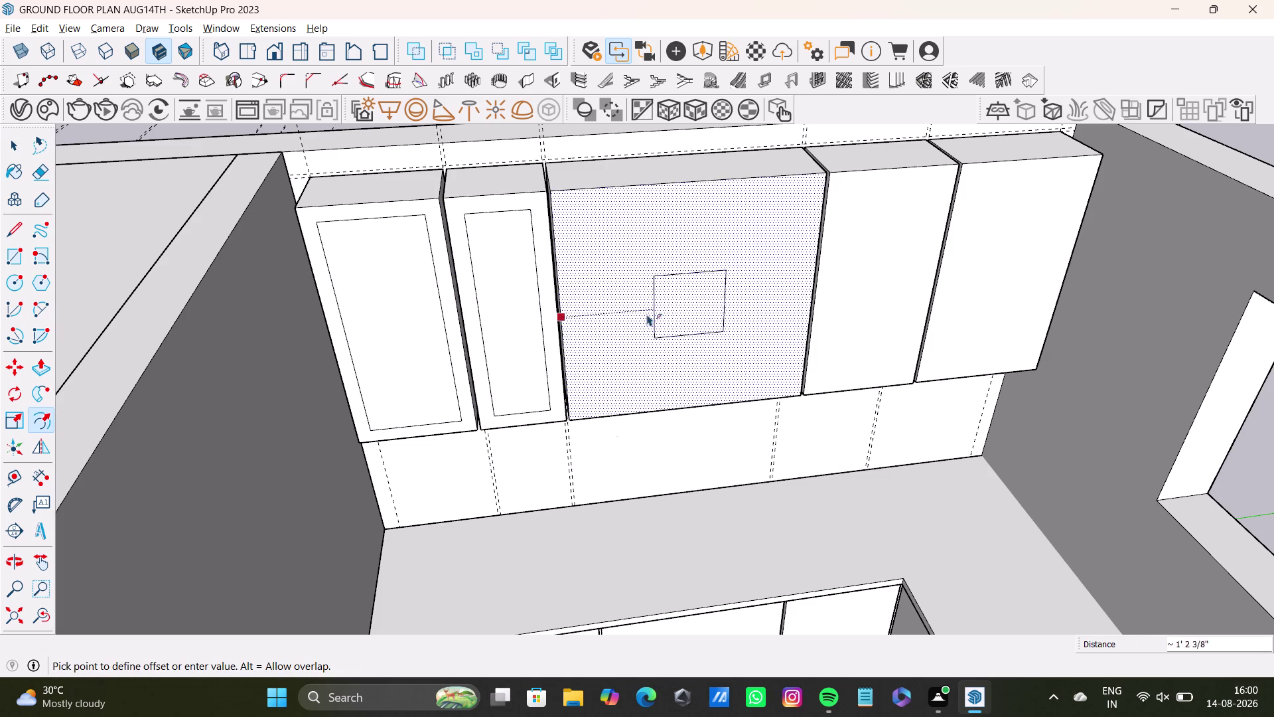
click(571, 324)
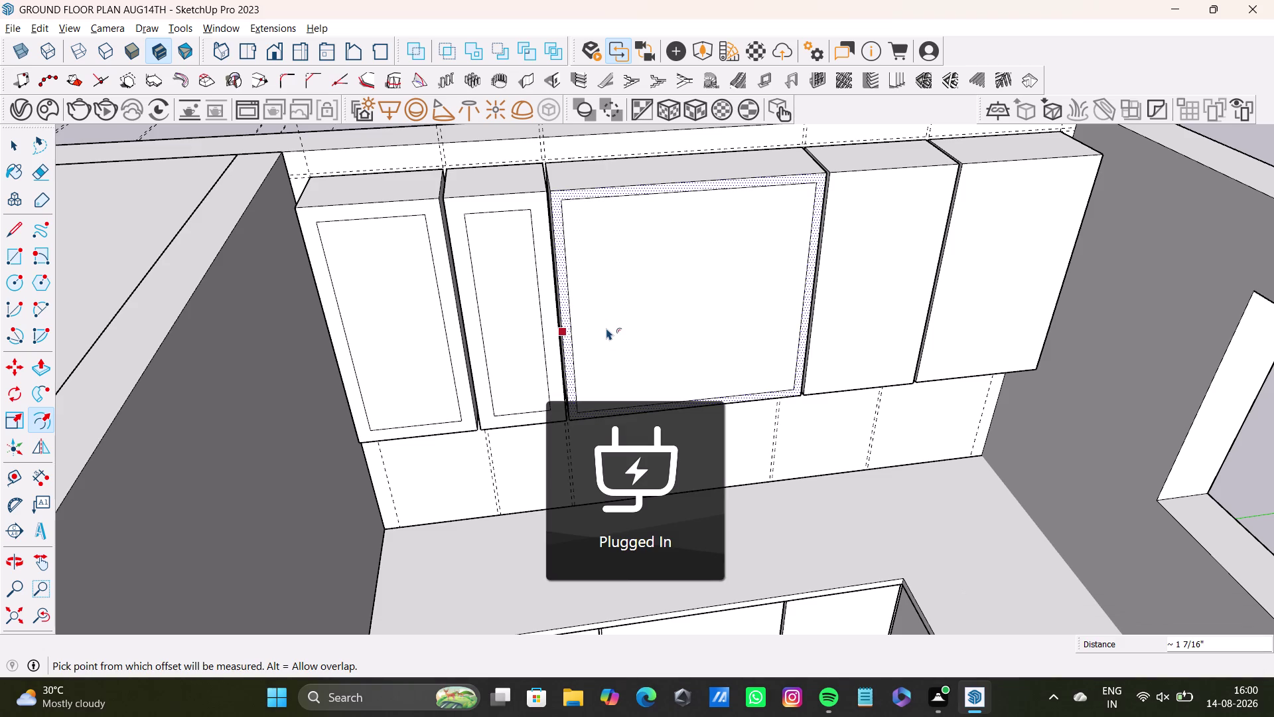
key(ctrl+x)
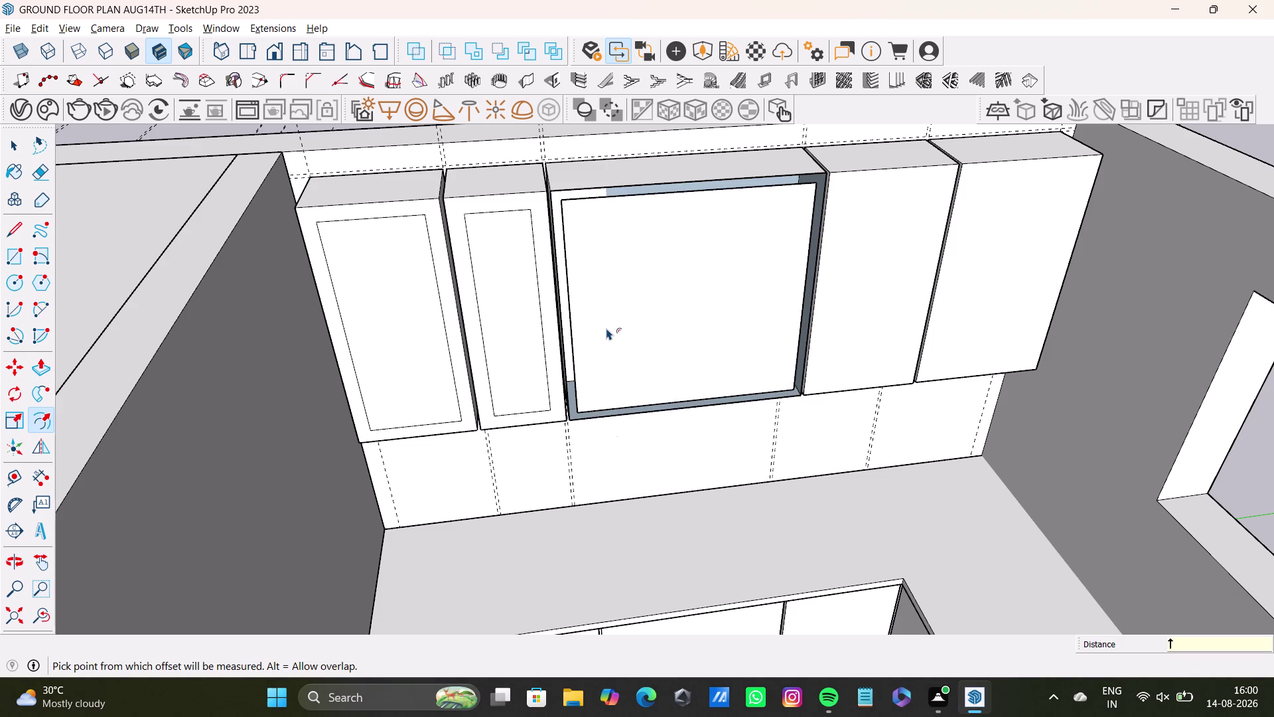
key(ctrl+z)
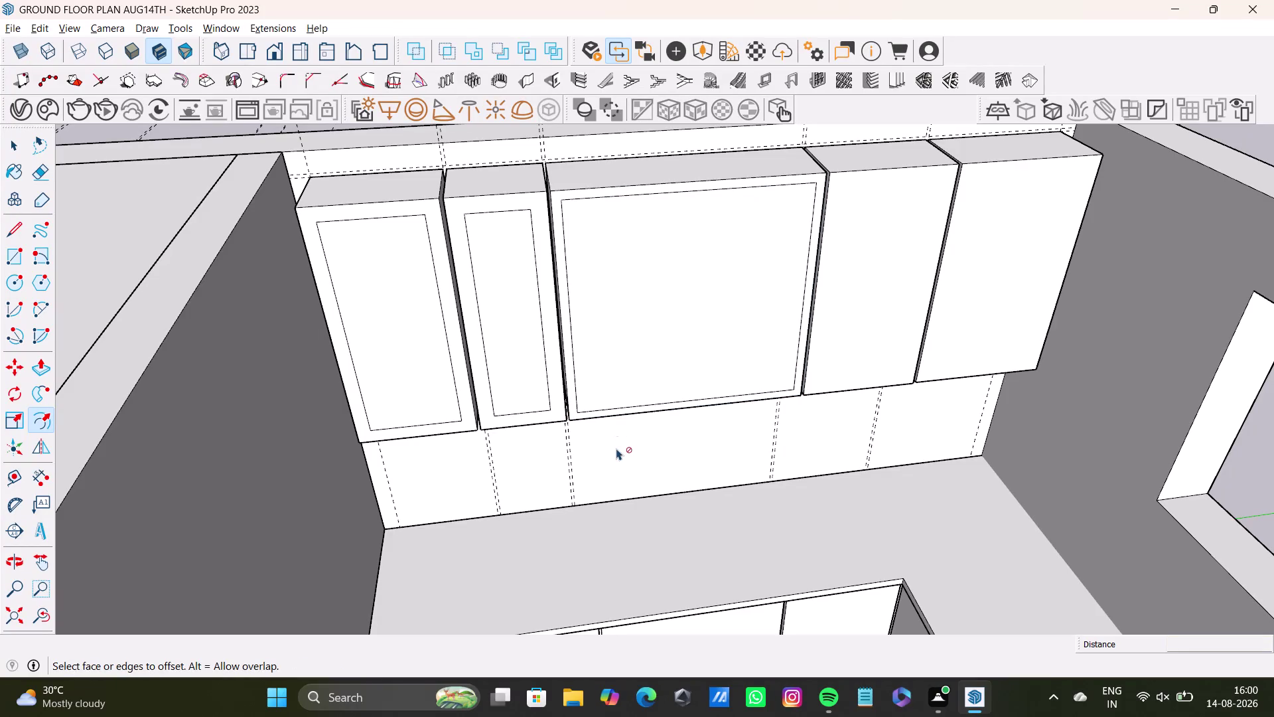
key(ctrl+x)
key(ctrl+z)
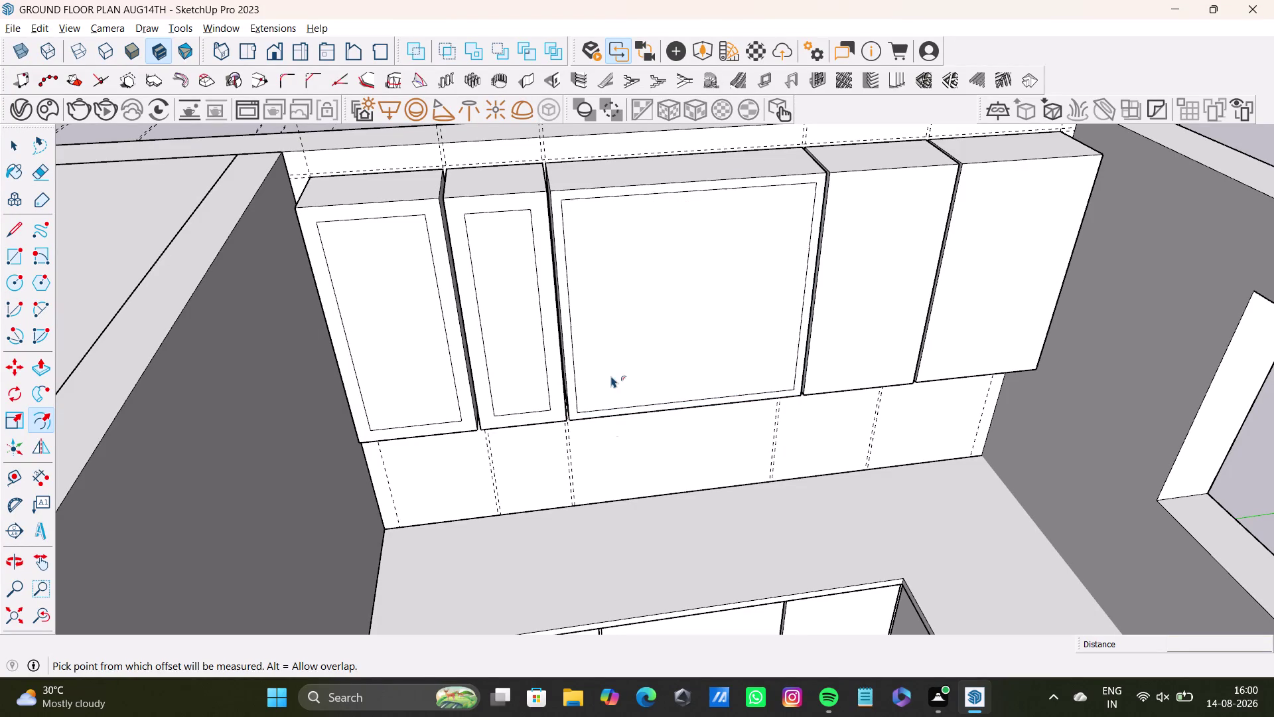
key(ctrl+z)
Orbit to face the cabinet fronts and undo one more change.
scroll(down, 3)
middle_drag(563, 274, 506, 217)
scroll(up, 3)
middle_drag(530, 247, 531, 325)
middle_drag(530, 325, 562, 244)
scroll(up, 3)
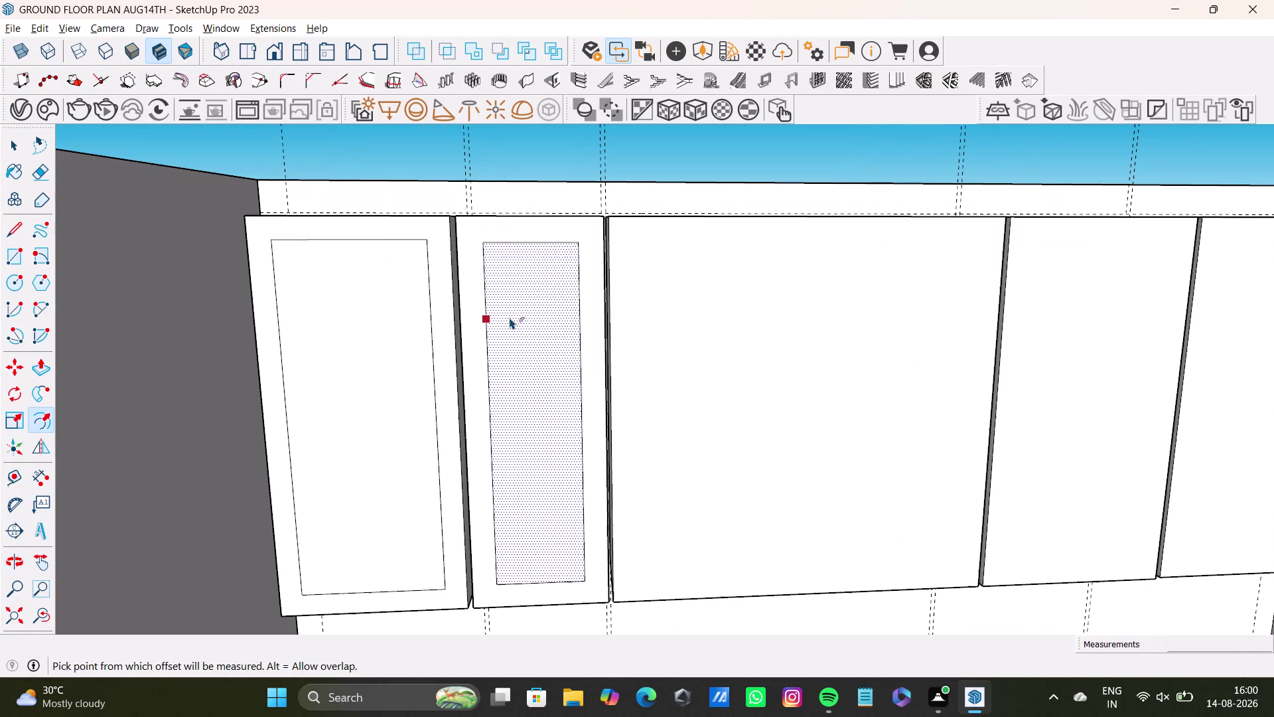
key(ctrl+z)
scroll(down, 3)
scroll(up, 3)
middle_drag(522, 385, 487, 296)
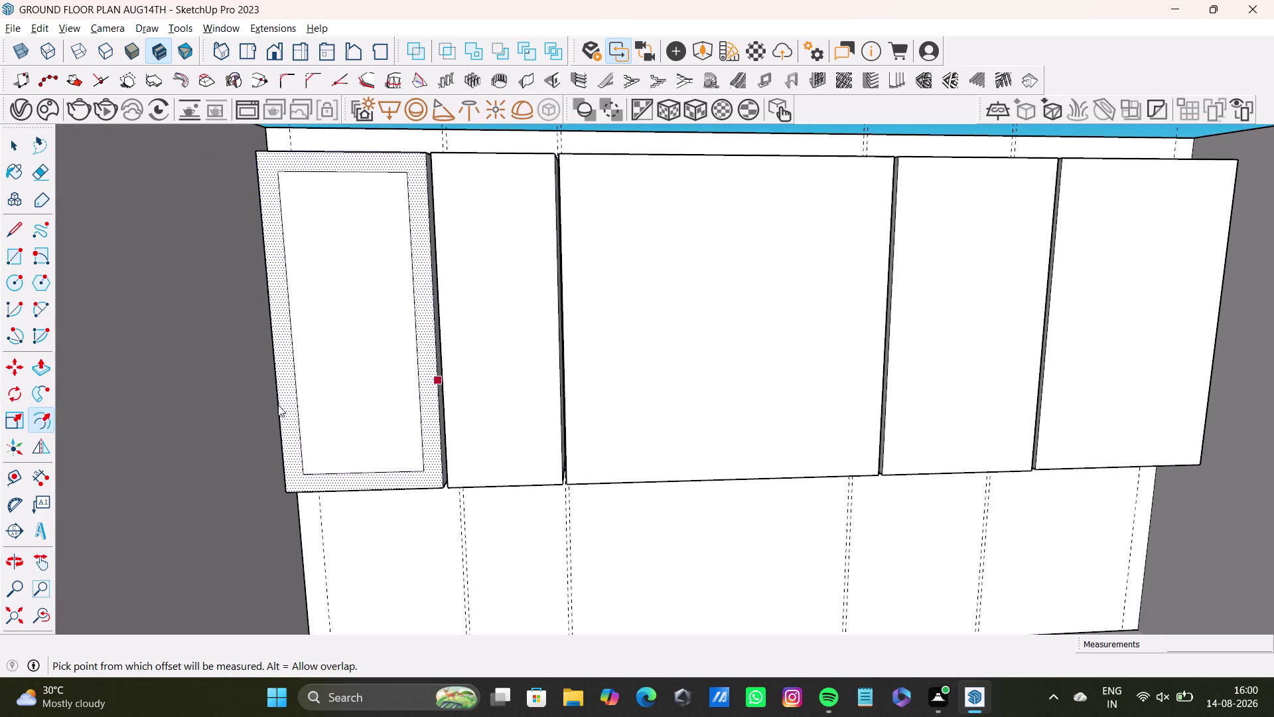
Check the left cabinet fronts and orbit to look down over the cabinets.
click(494, 302)
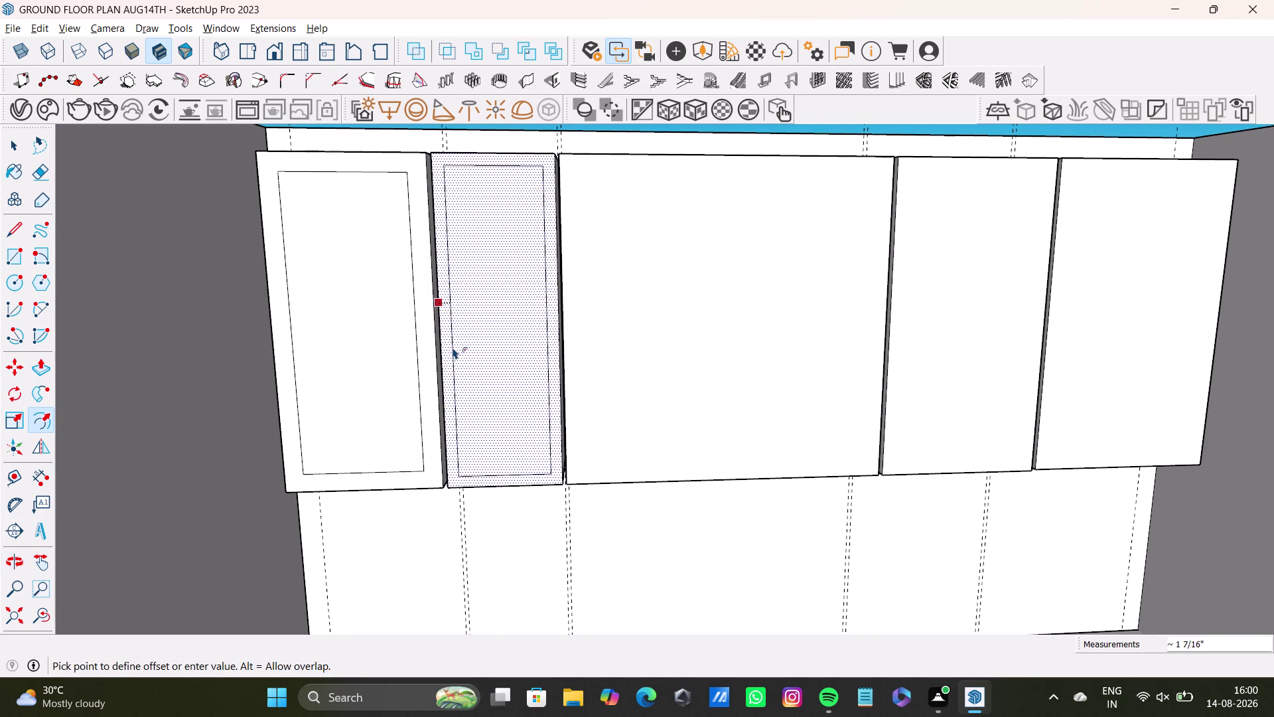
click(458, 350)
key(space)
middle_drag(645, 377, 516, 417)
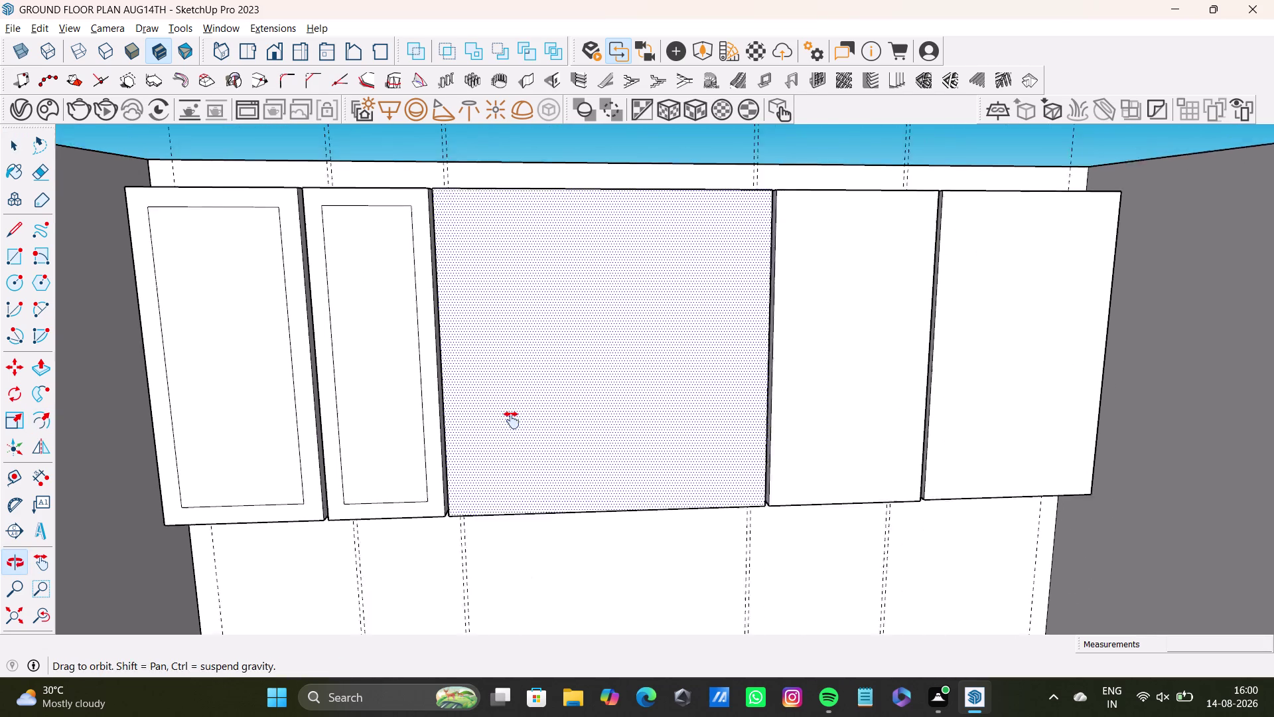
middle_drag(516, 417, 512, 420)
middle_drag(725, 305, 715, 443)
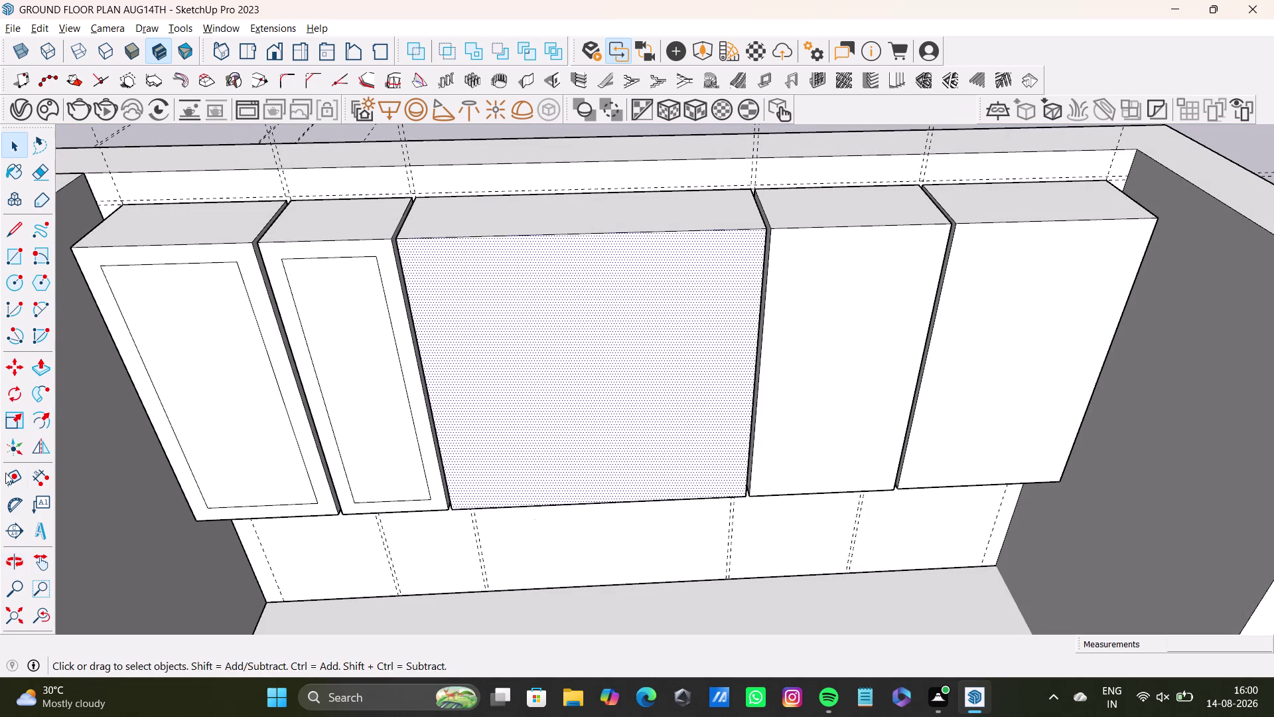
click(9, 483)
Pull a horizontal guide across the middle cabinet from its top edge.
scroll(up, 3)
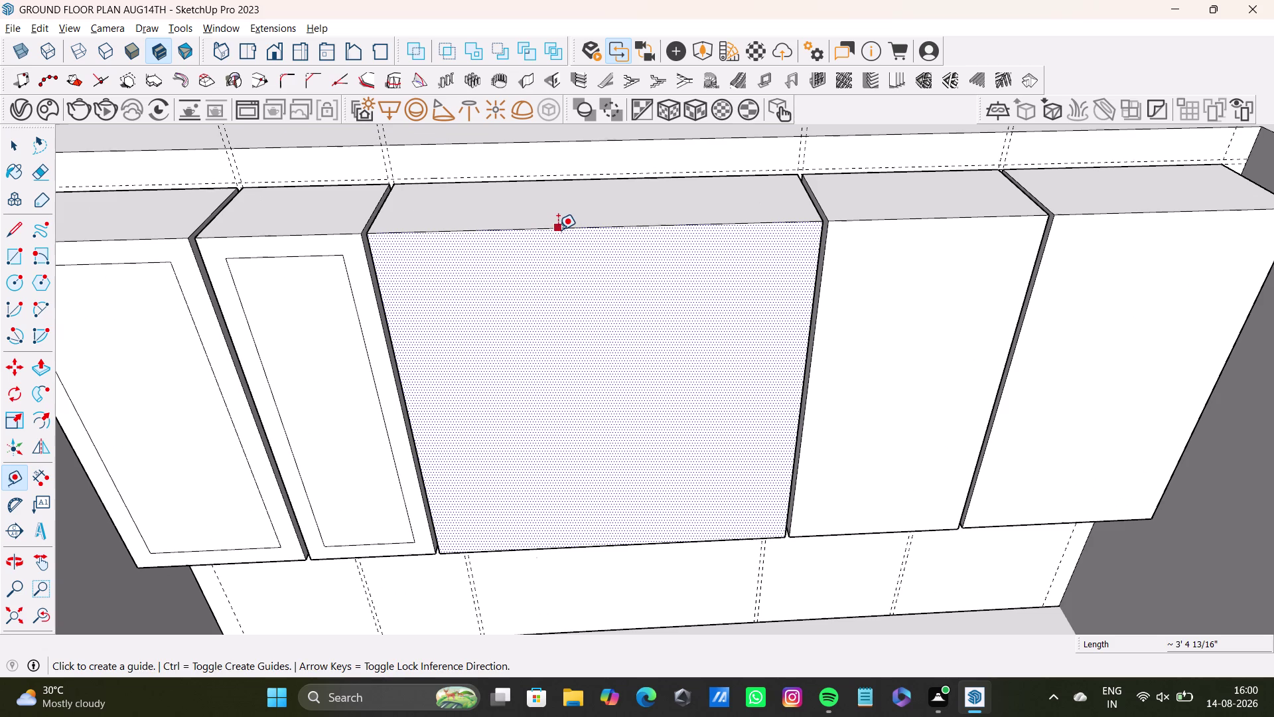
click(561, 229)
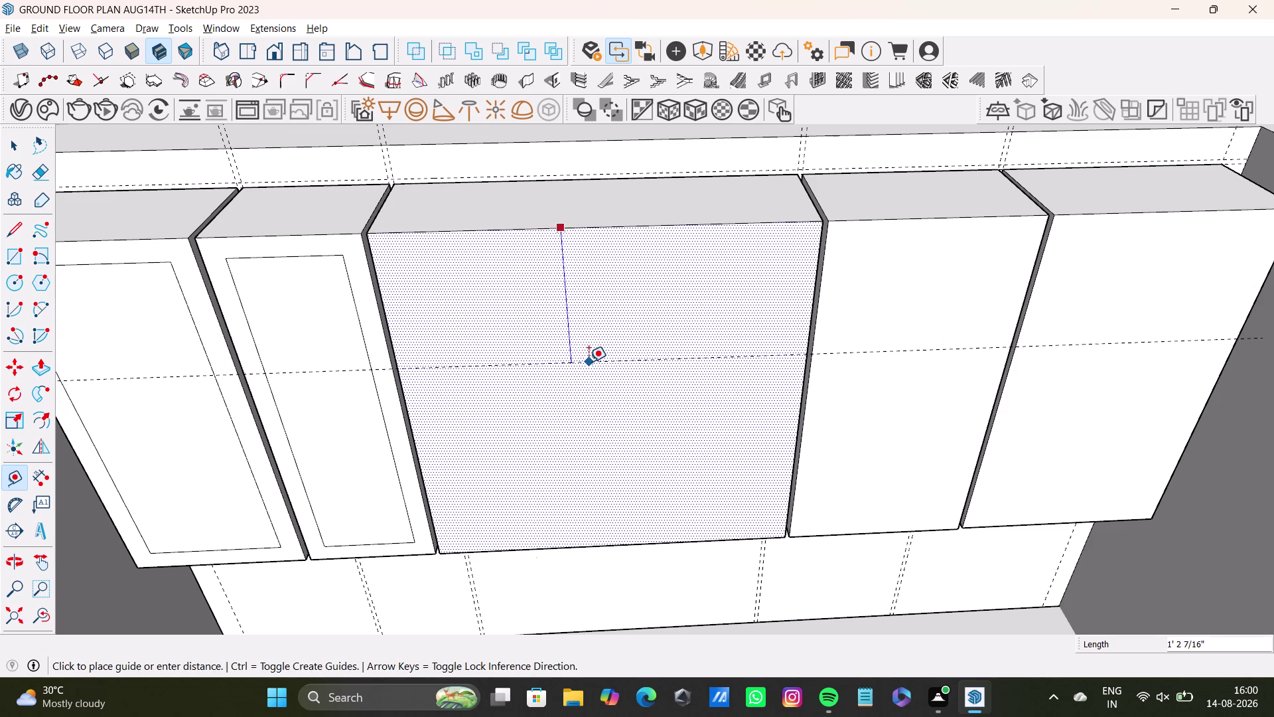
middle_drag(605, 397, 608, 242)
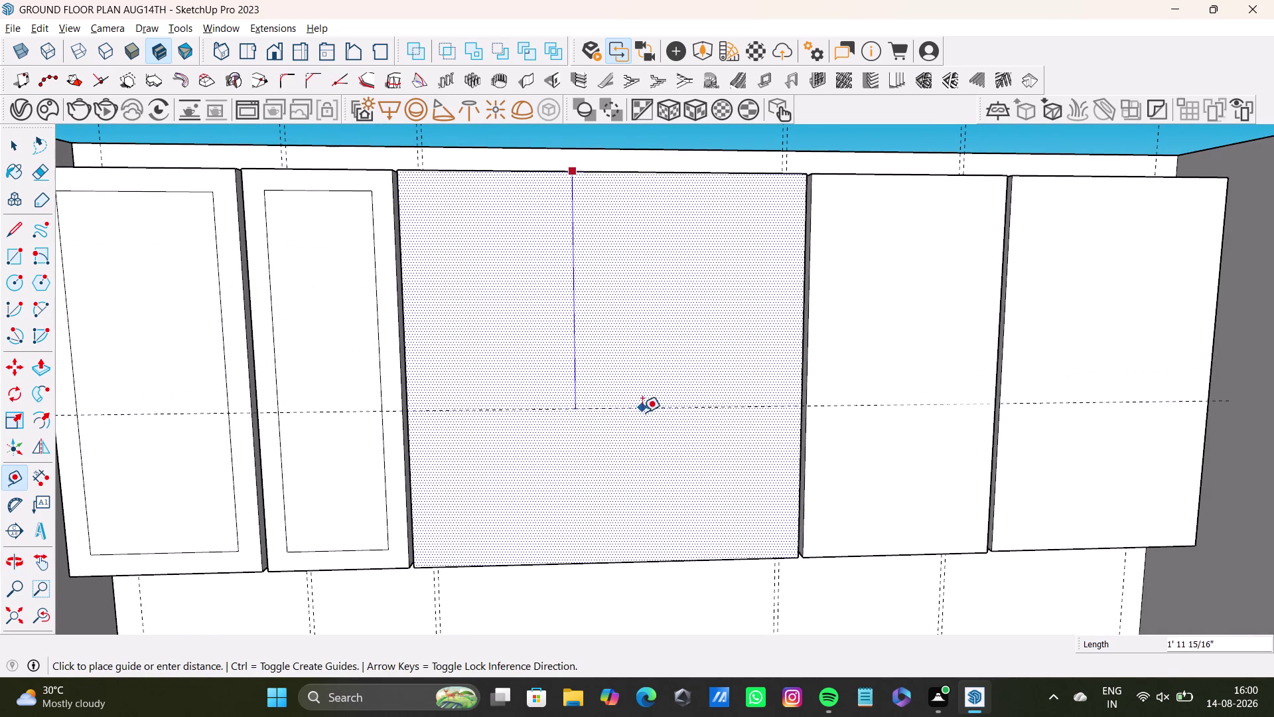
click(801, 373)
drag(684, 367, 686, 373)
key(space)
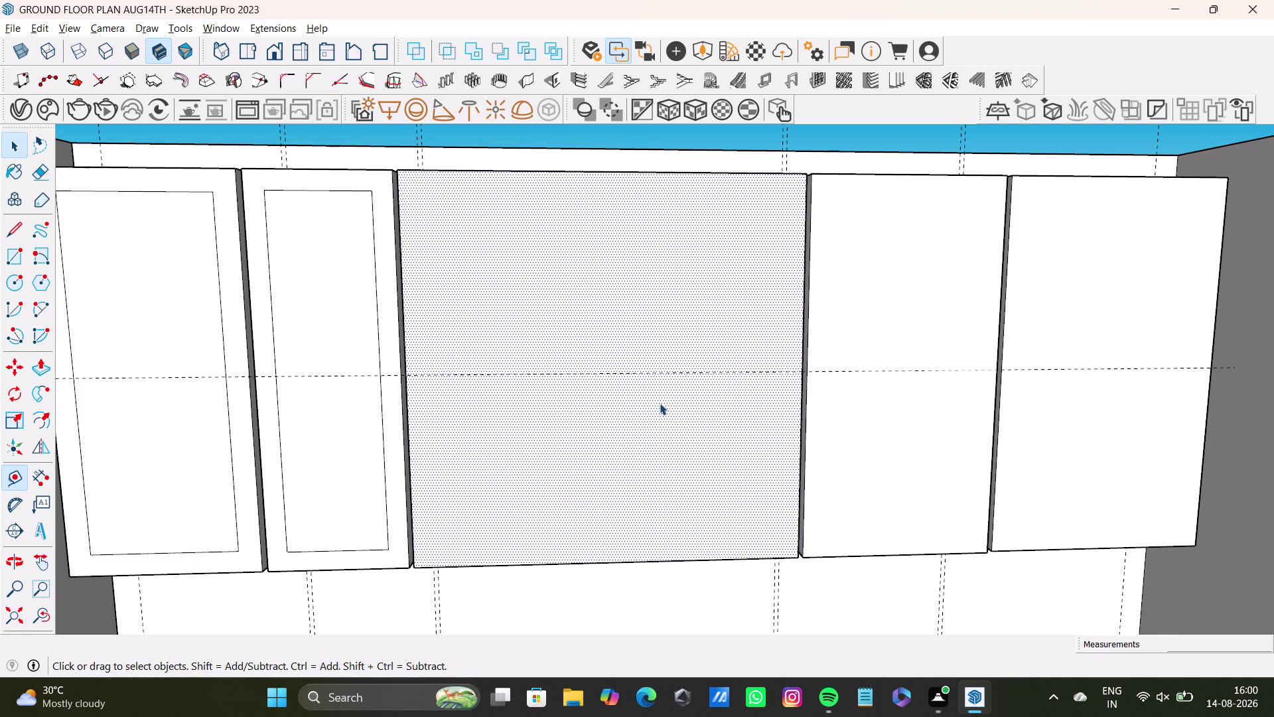
Add a second horizontal guide offset 0.5" from the first guide.
click(8, 476)
scroll(up, 3)
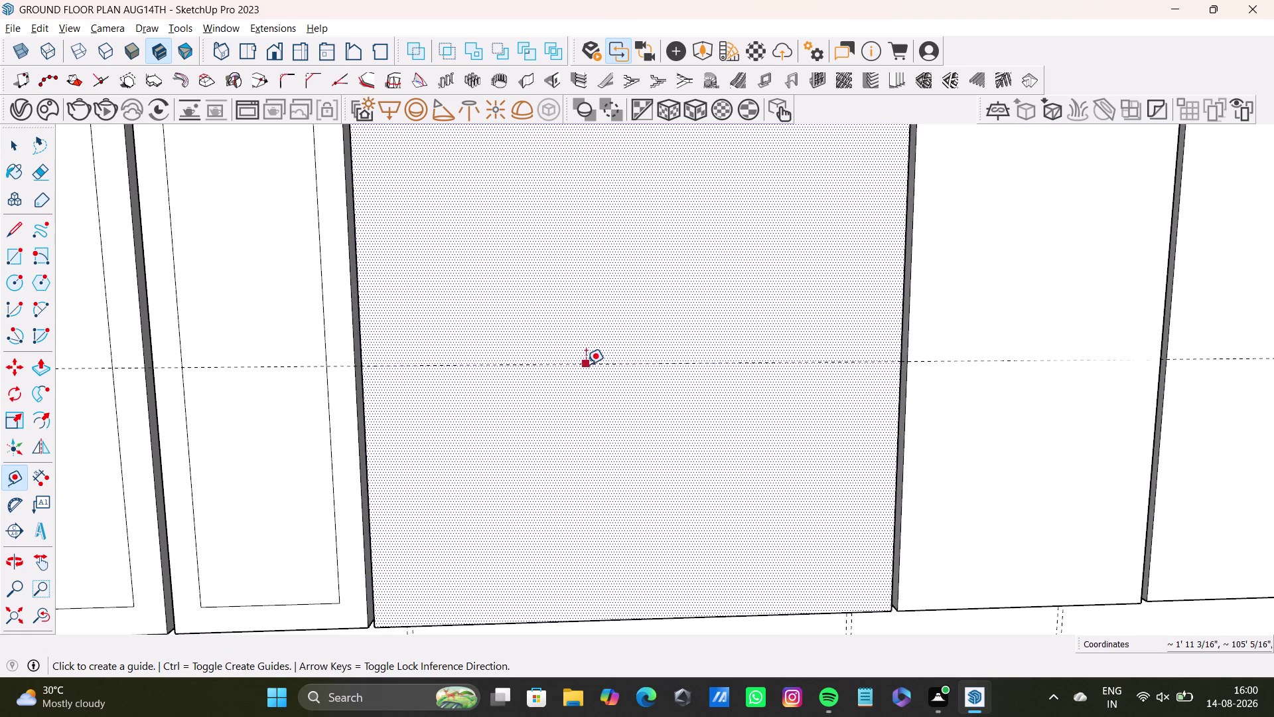
click(587, 365)
key(Up)
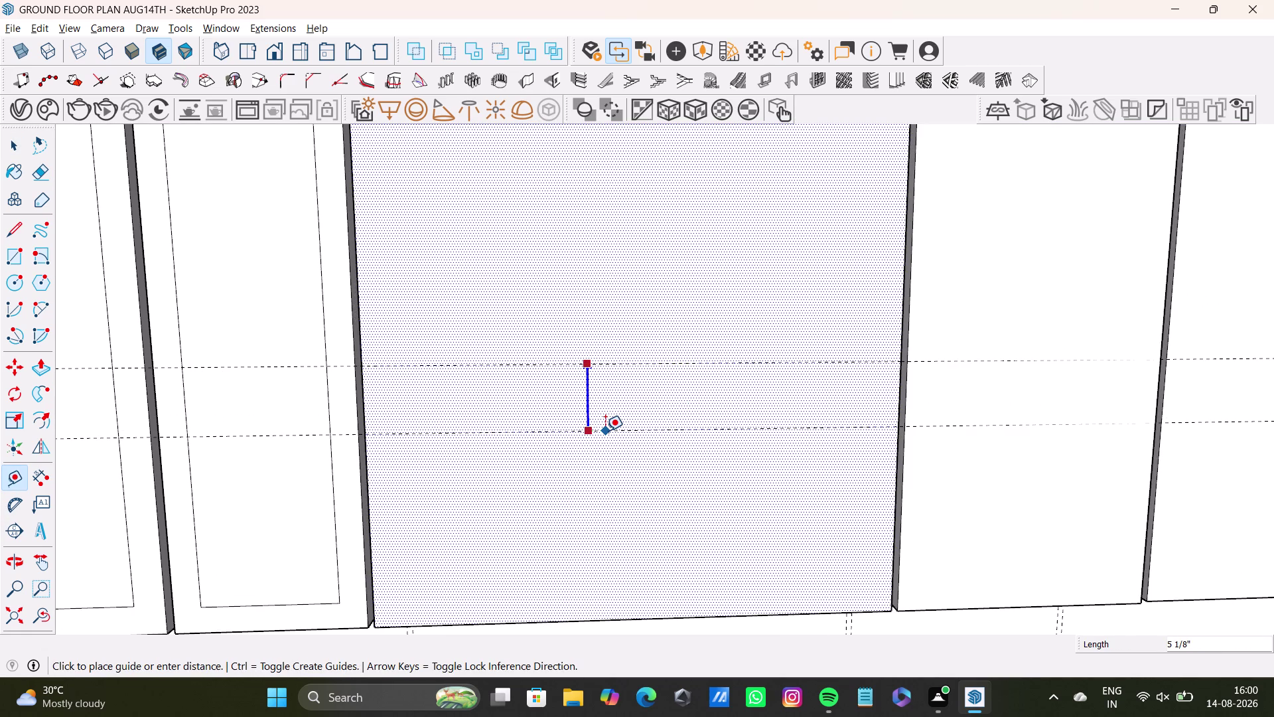
text(0.)
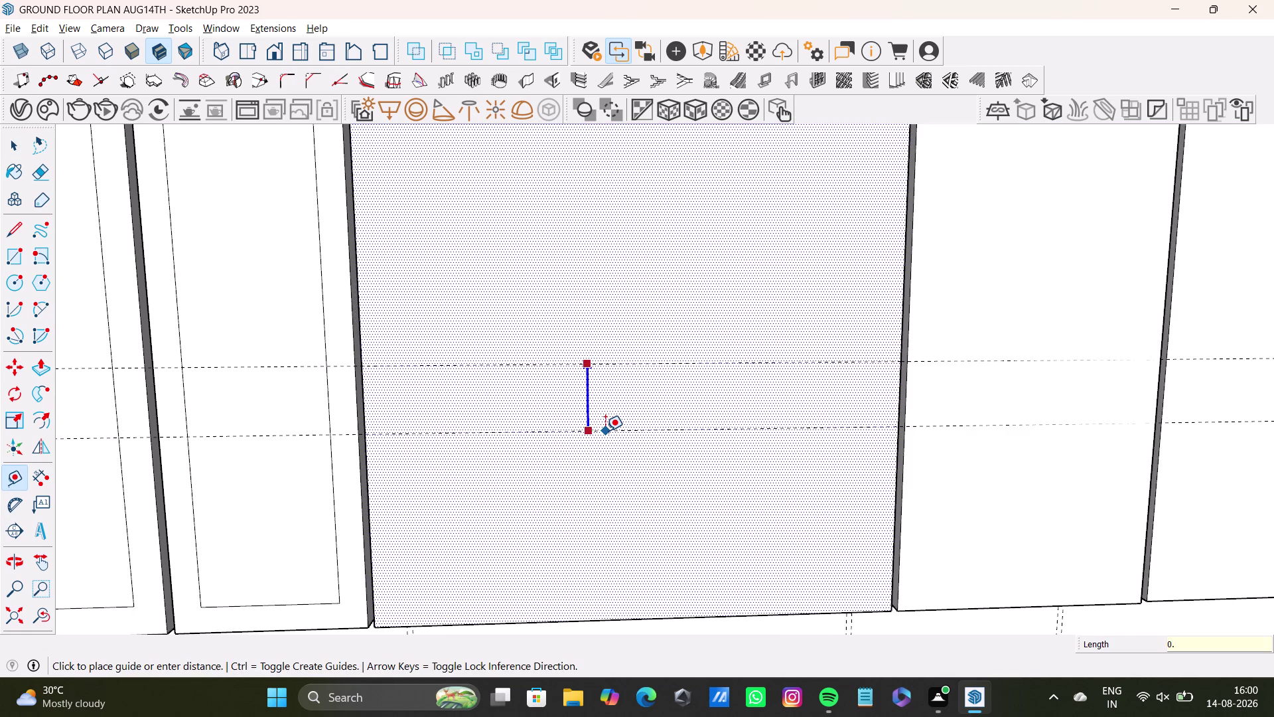
key(5)
key(shift+quotedbl)
key(Return)
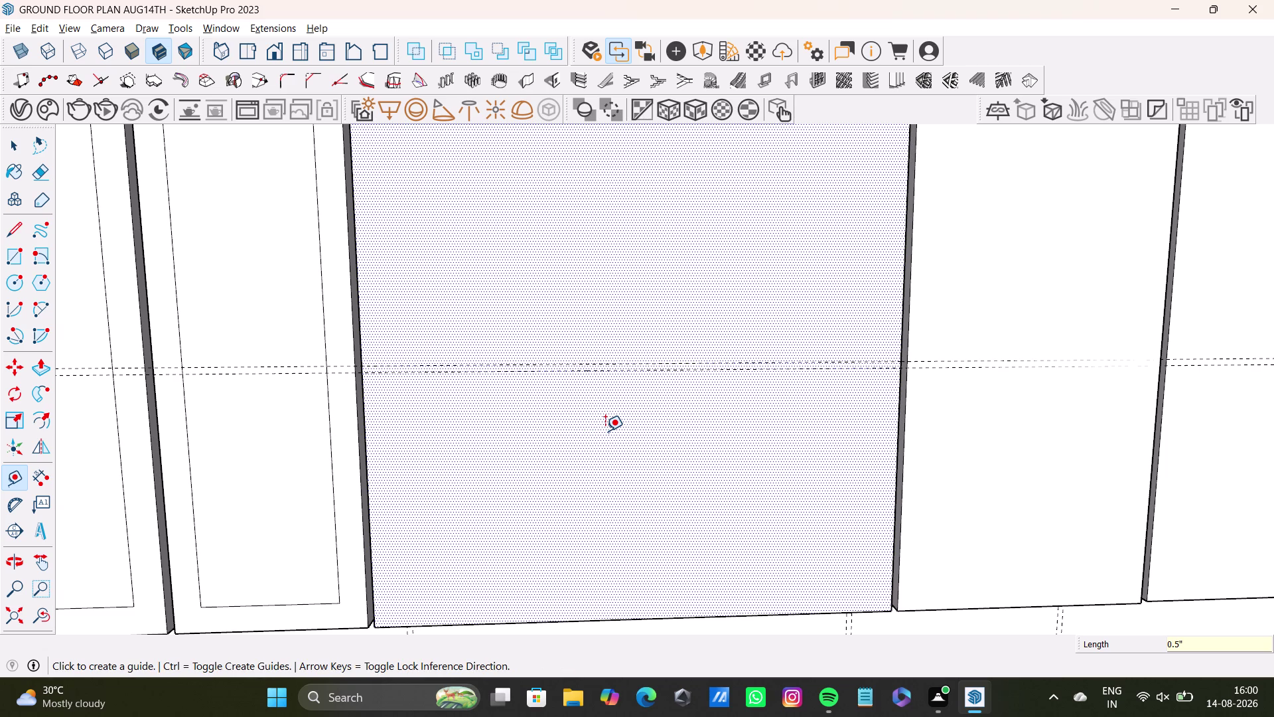
key(space)
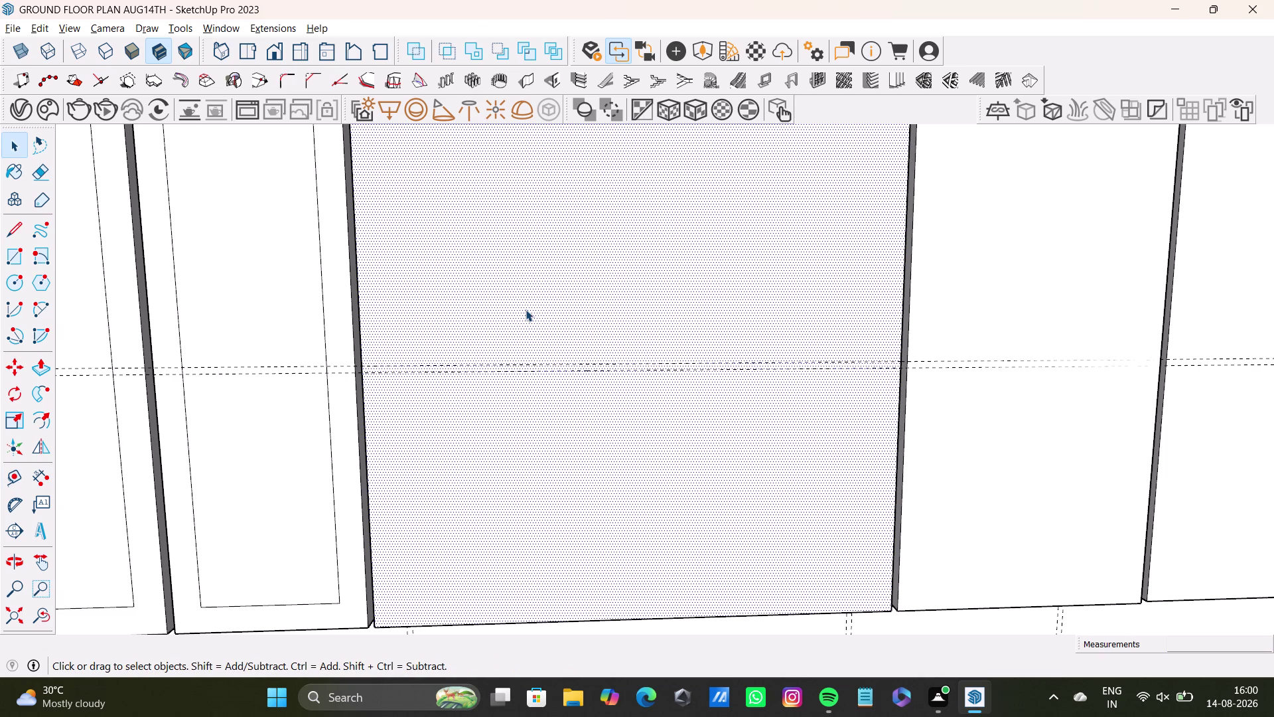
Orbit around the middle cabinet to inspect the two paired guides.
middle_drag(526, 309, 516, 344)
middle_drag(570, 384, 541, 404)
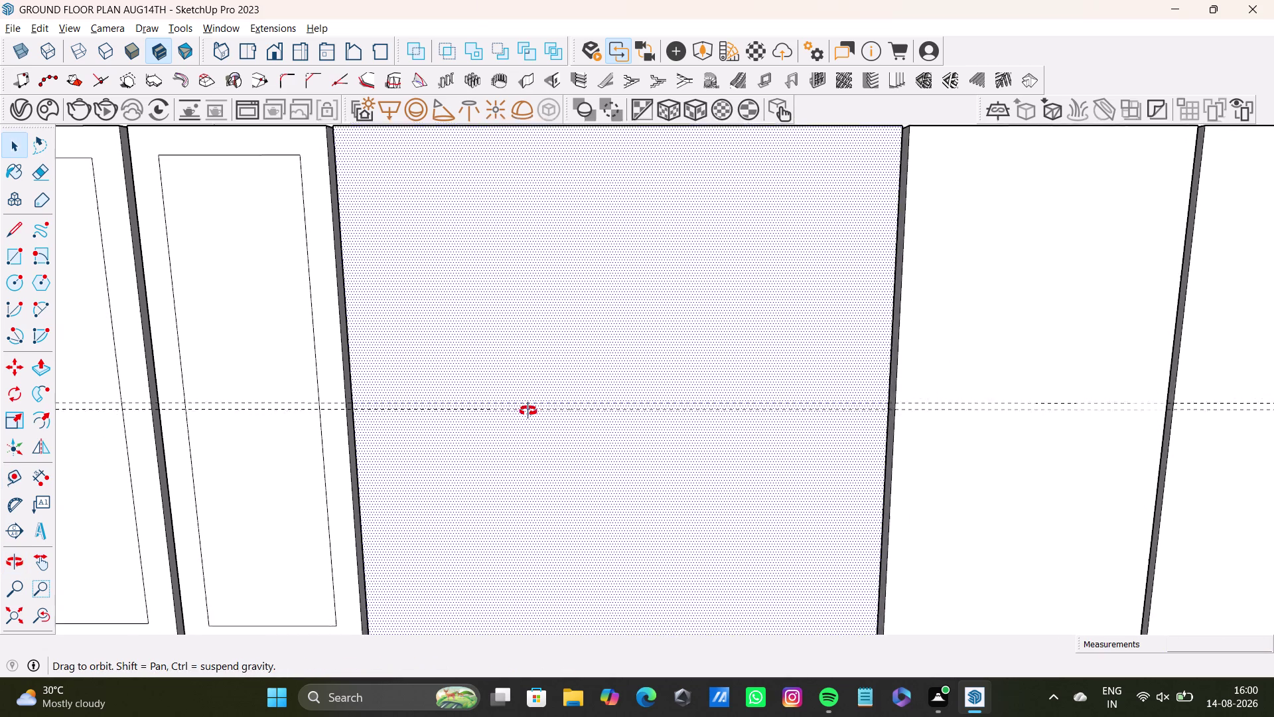
middle_drag(541, 404, 515, 453)
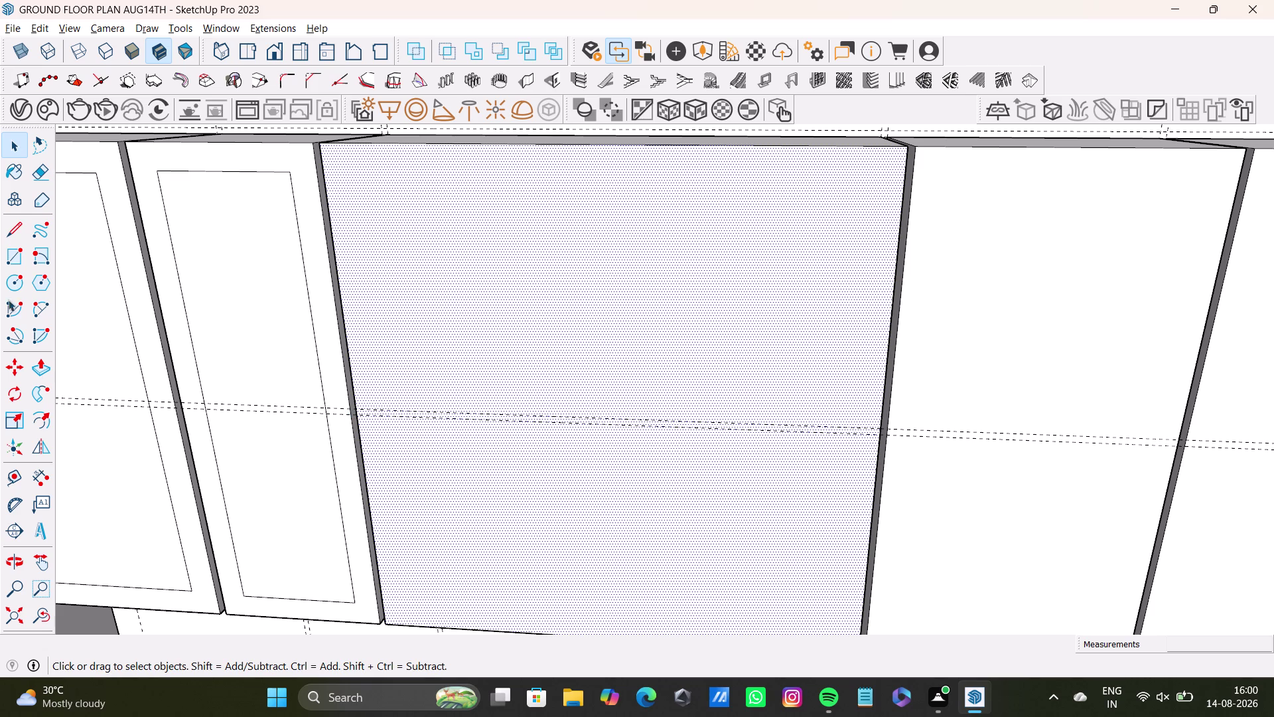
click(8, 259)
middle_drag(330, 321, 379, 323)
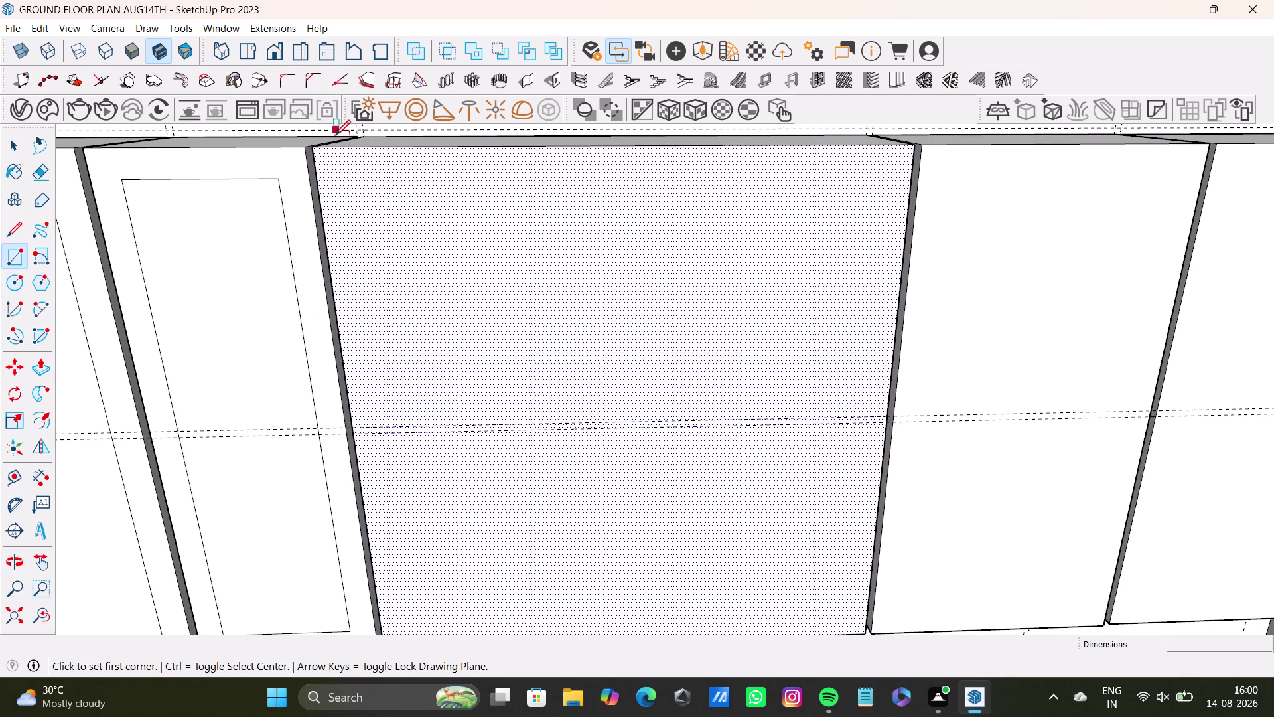
scroll(up, 3)
middle_drag(418, 404, 479, 383)
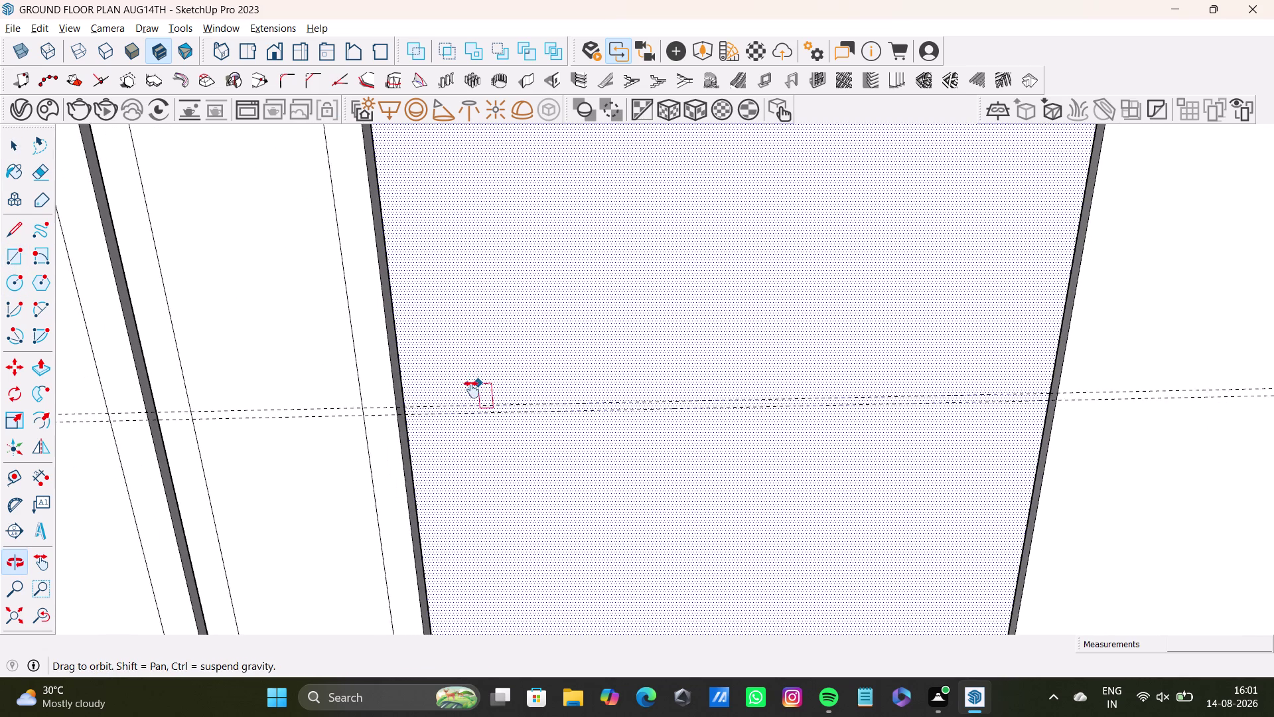
middle_drag(479, 383, 467, 396)
key(space)
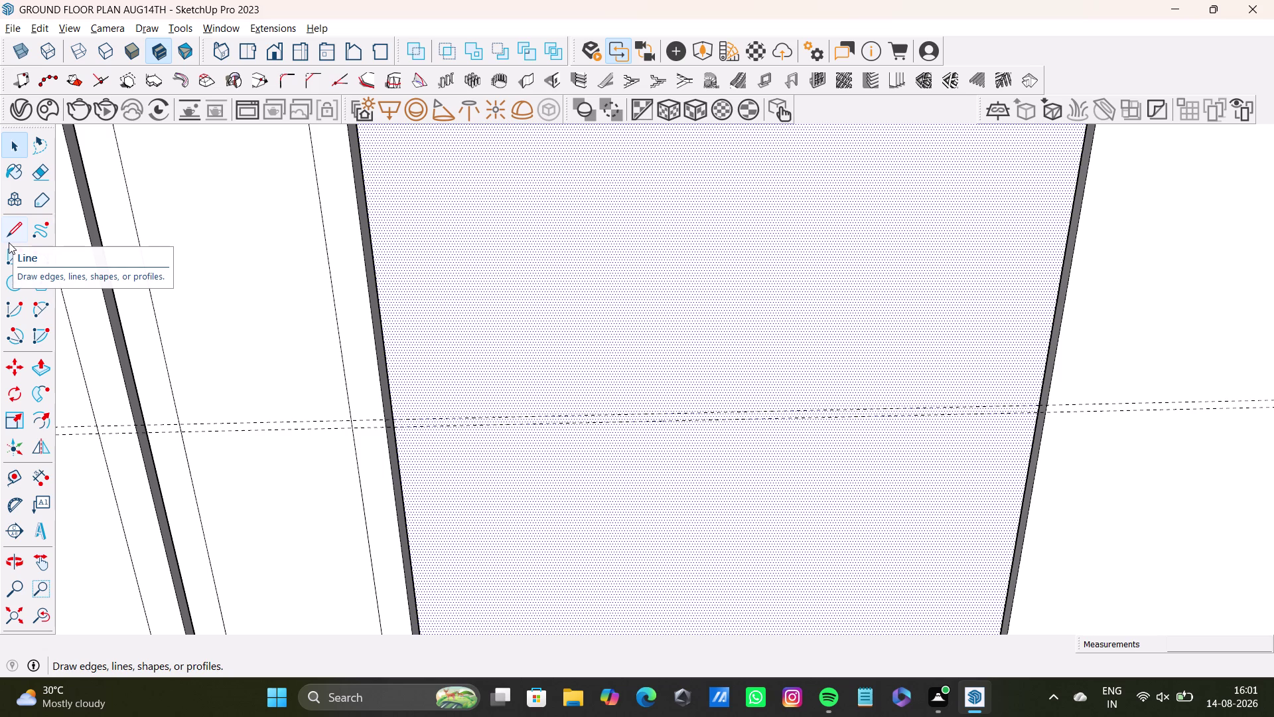
click(8, 225)
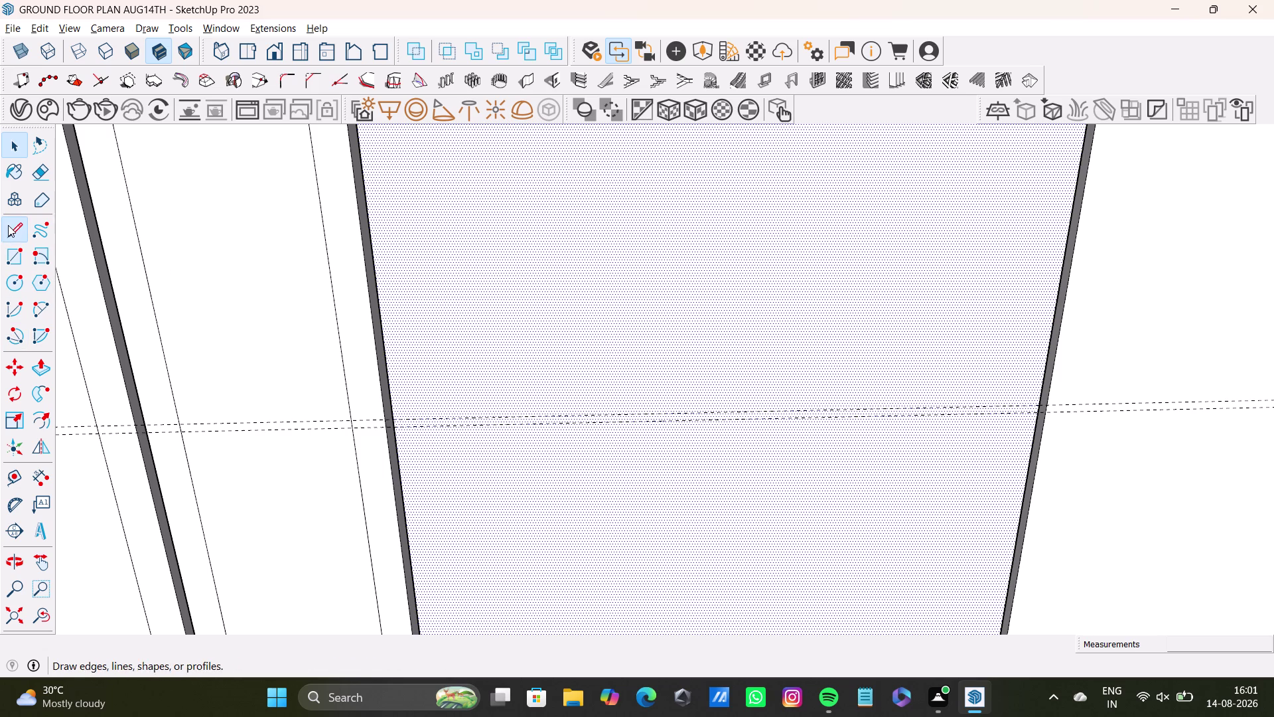
Zoom in on the guides and draw a first line along a guide.
scroll(up, 3)
click(403, 420)
scroll(down, 3)
middle_drag(873, 393, 492, 397)
scroll(down, 3)
middle_drag(880, 395, 632, 423)
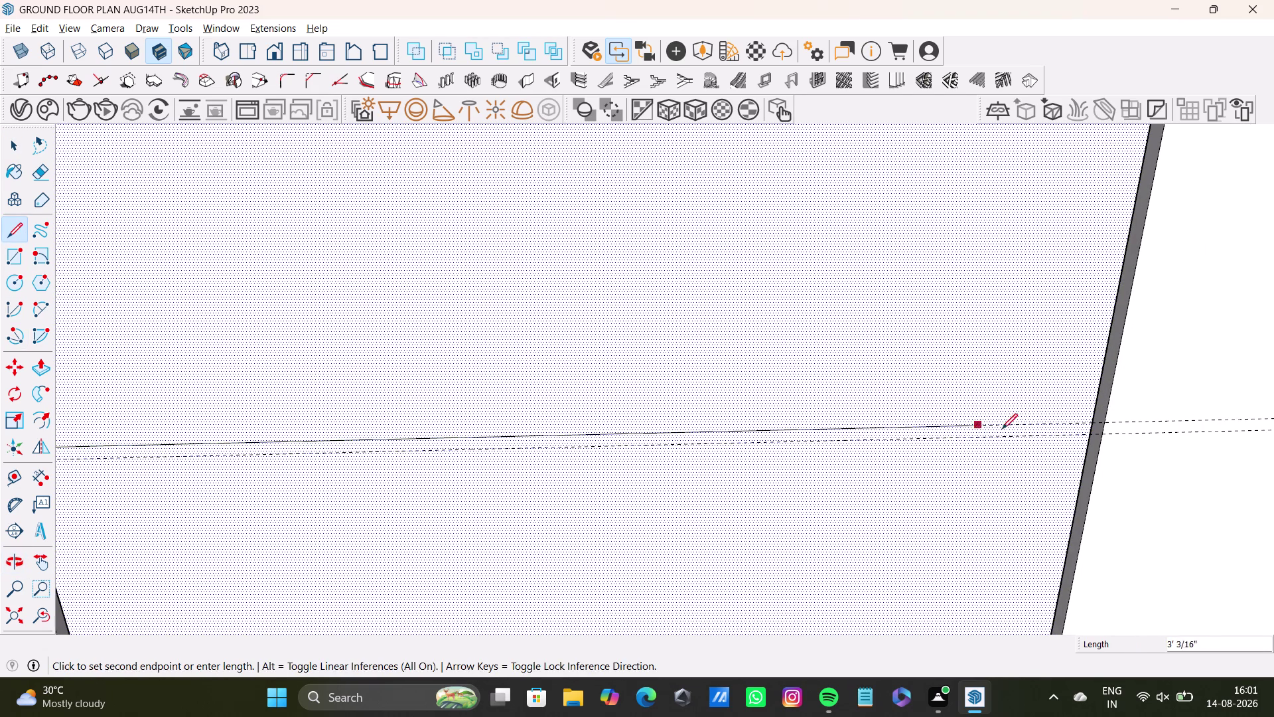
click(1090, 420)
key(space)
scroll(down, 3)
middle_drag(562, 443, 563, 439)
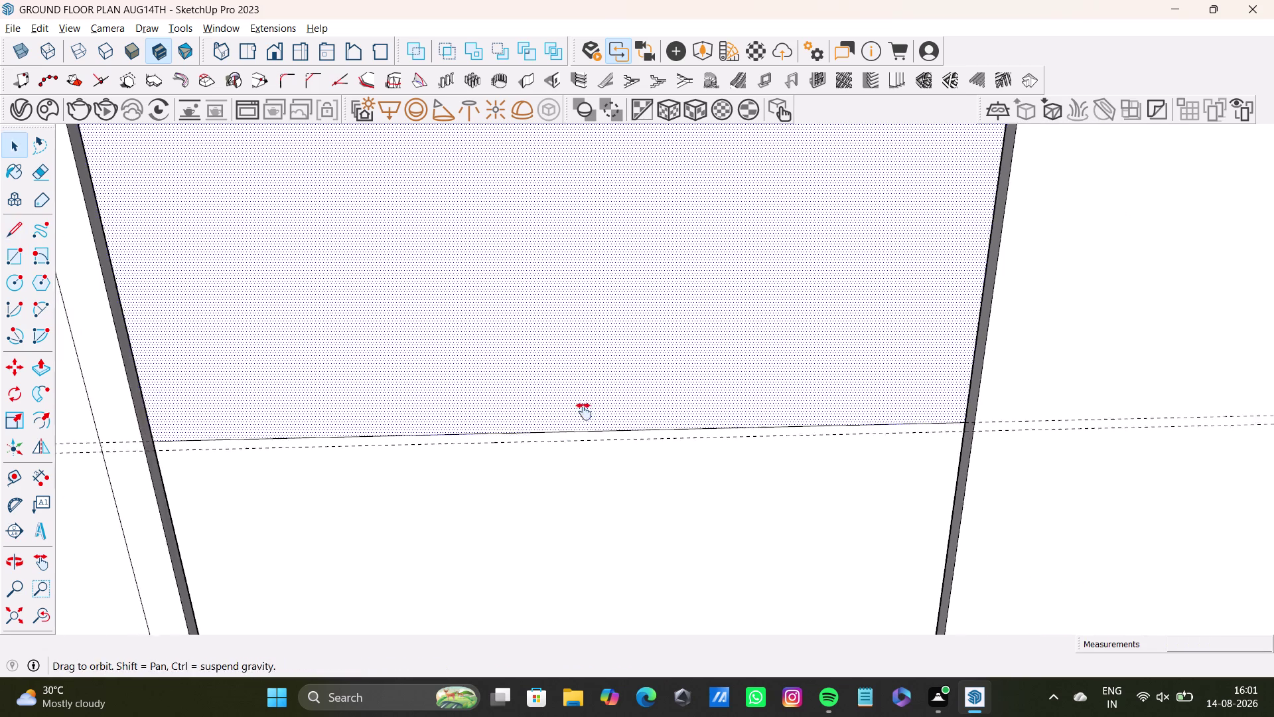
middle_drag(562, 438, 698, 353)
scroll(up, 3)
Draw a line across the middle cabinet edge to edge, splitting off a narrow strip.
click(17, 233)
scroll(up, 3)
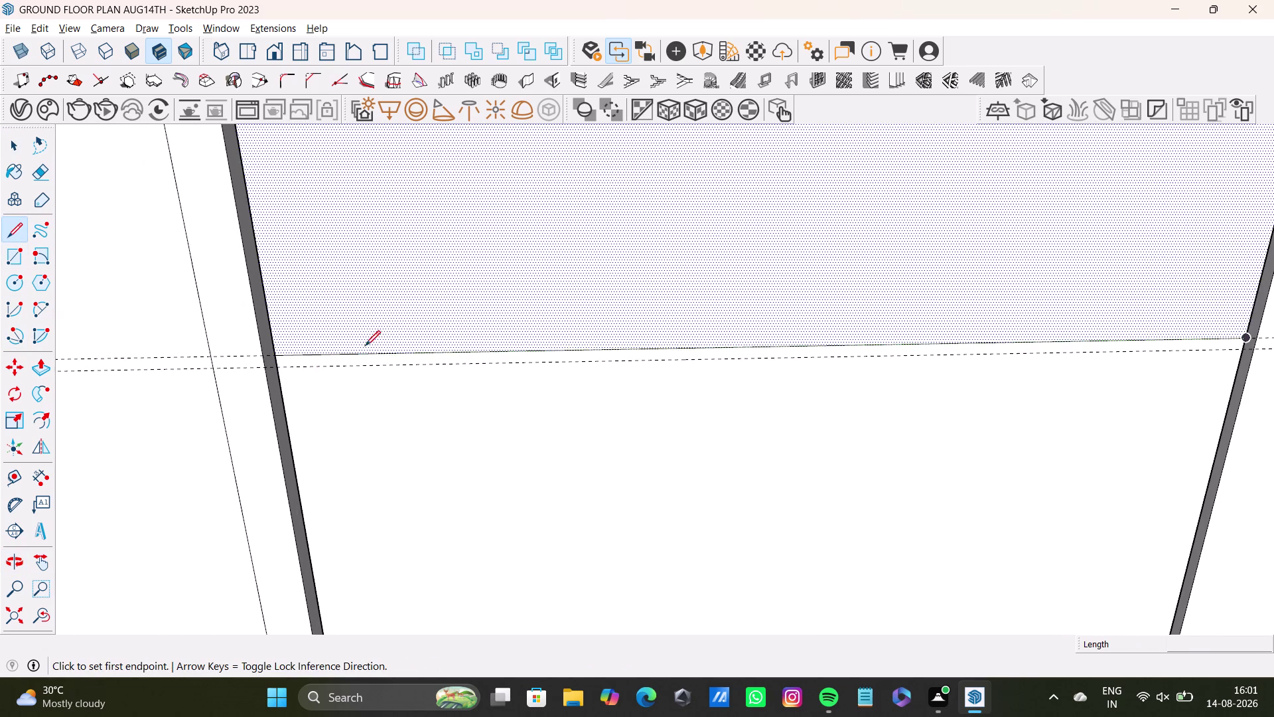
click(281, 368)
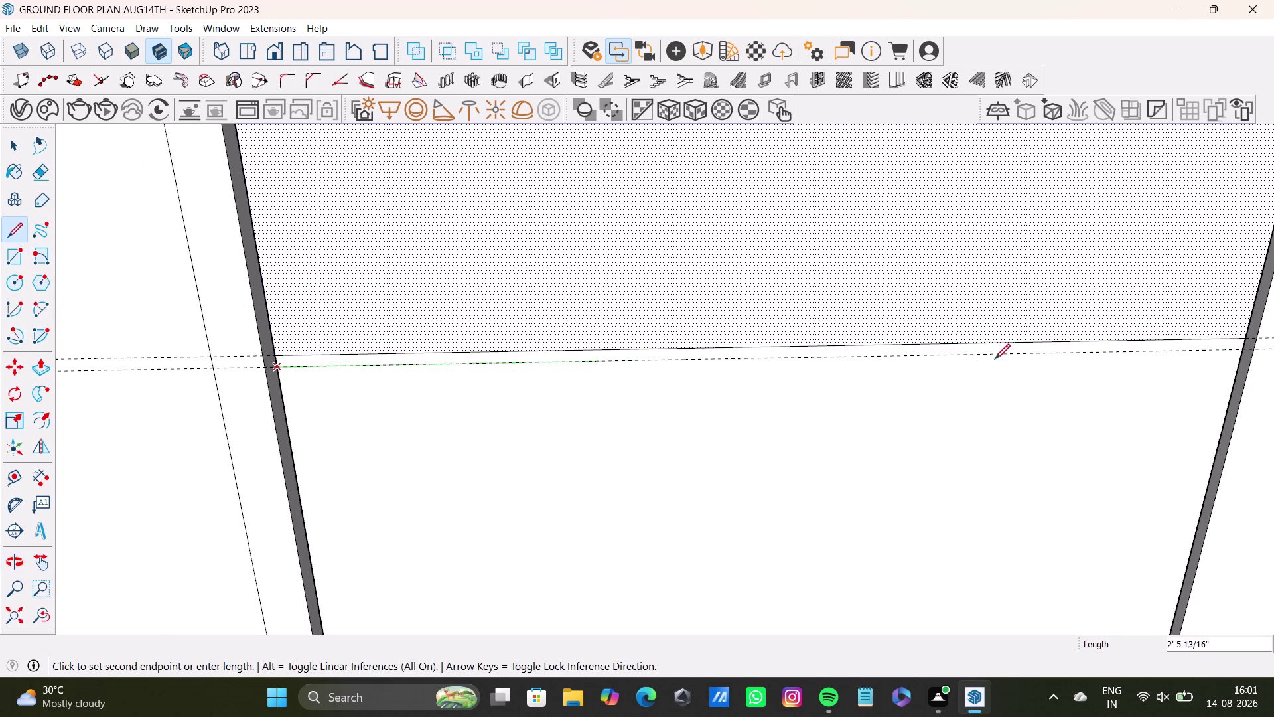
middle_drag(995, 359, 791, 391)
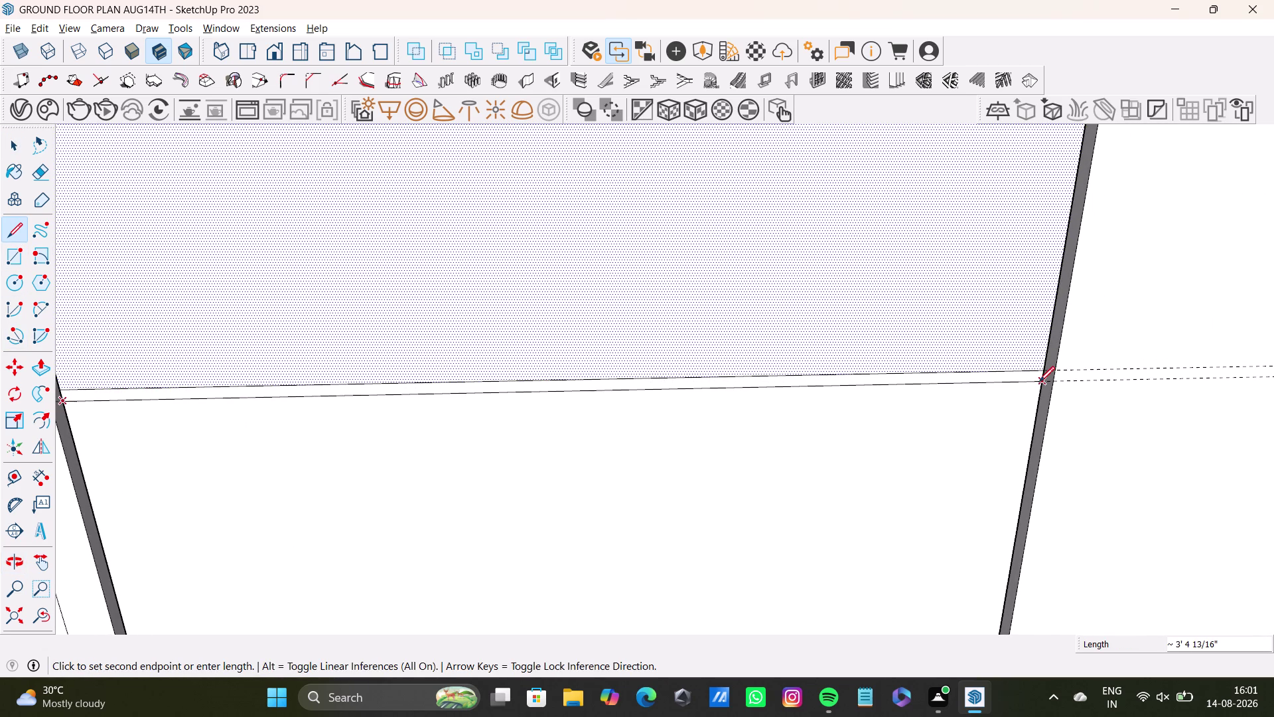
click(1040, 382)
key(space)
Push the narrow strip 7/8" into the cabinet and orbit back out.
click(940, 378)
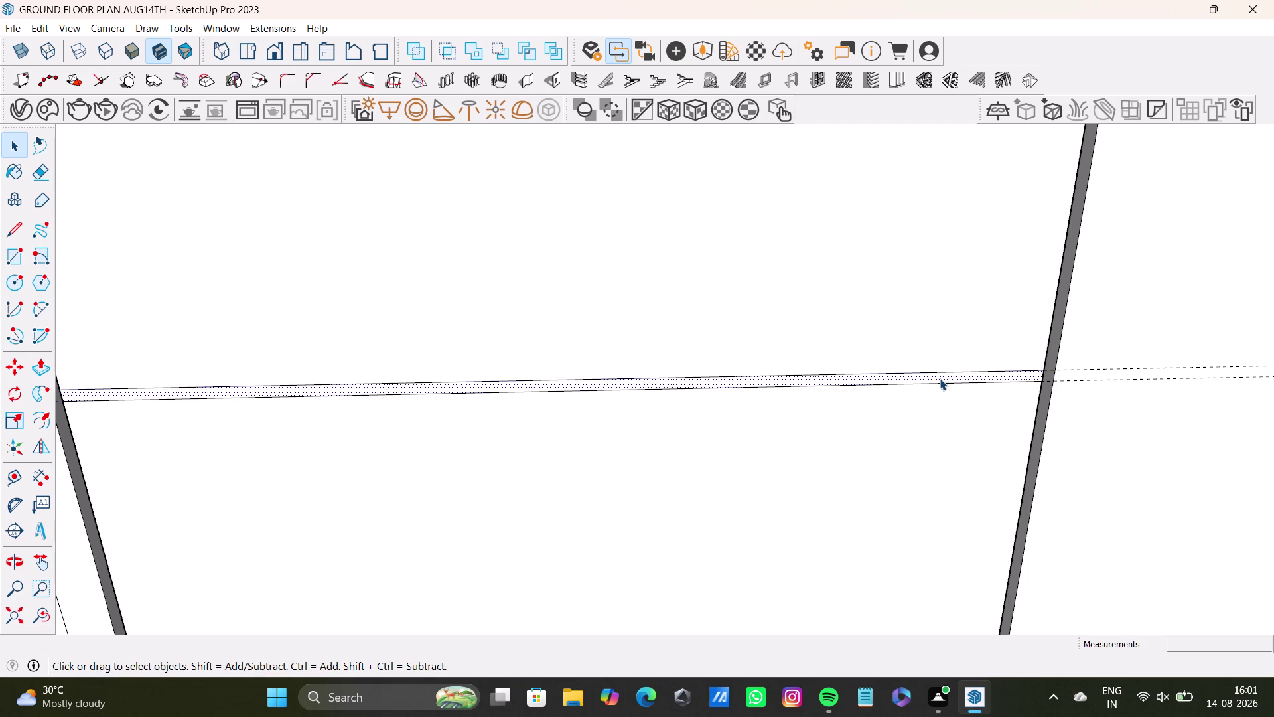
key(p)
drag(940, 379, 929, 370)
key(space)
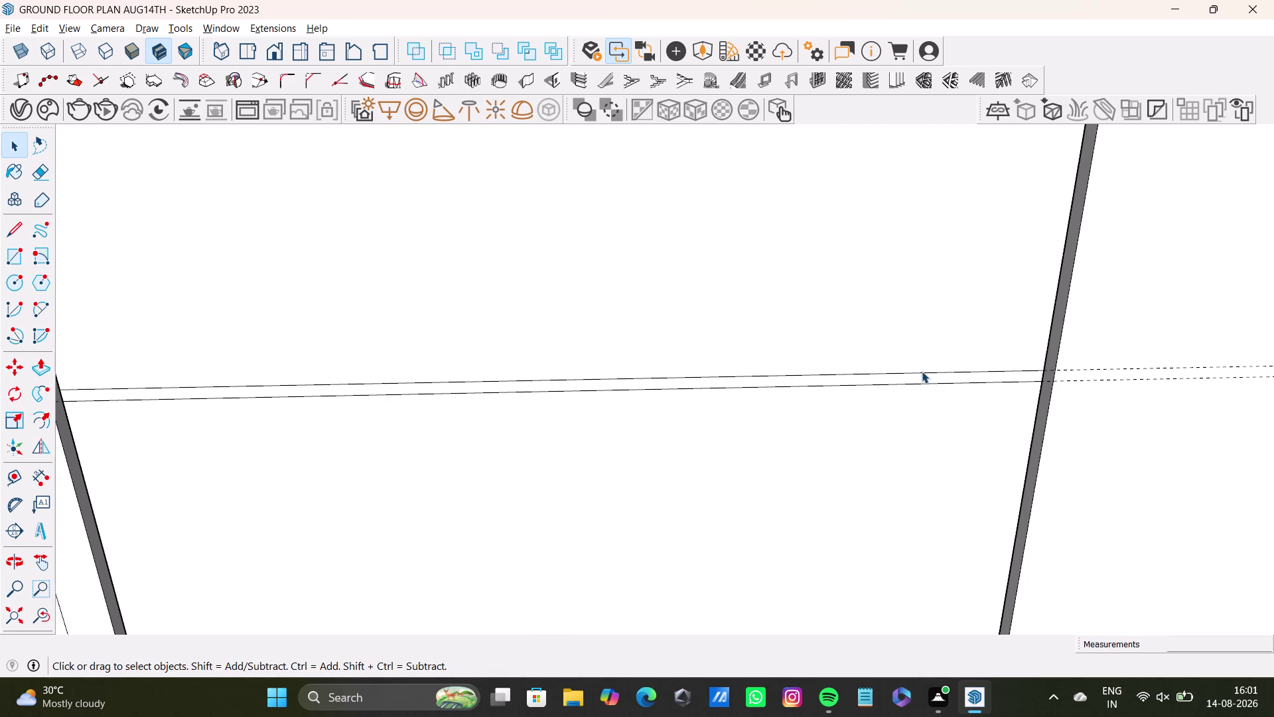
click(949, 377)
key(p)
key(p)
key(p)
drag(949, 378, 940, 370)
drag(949, 375, 940, 369)
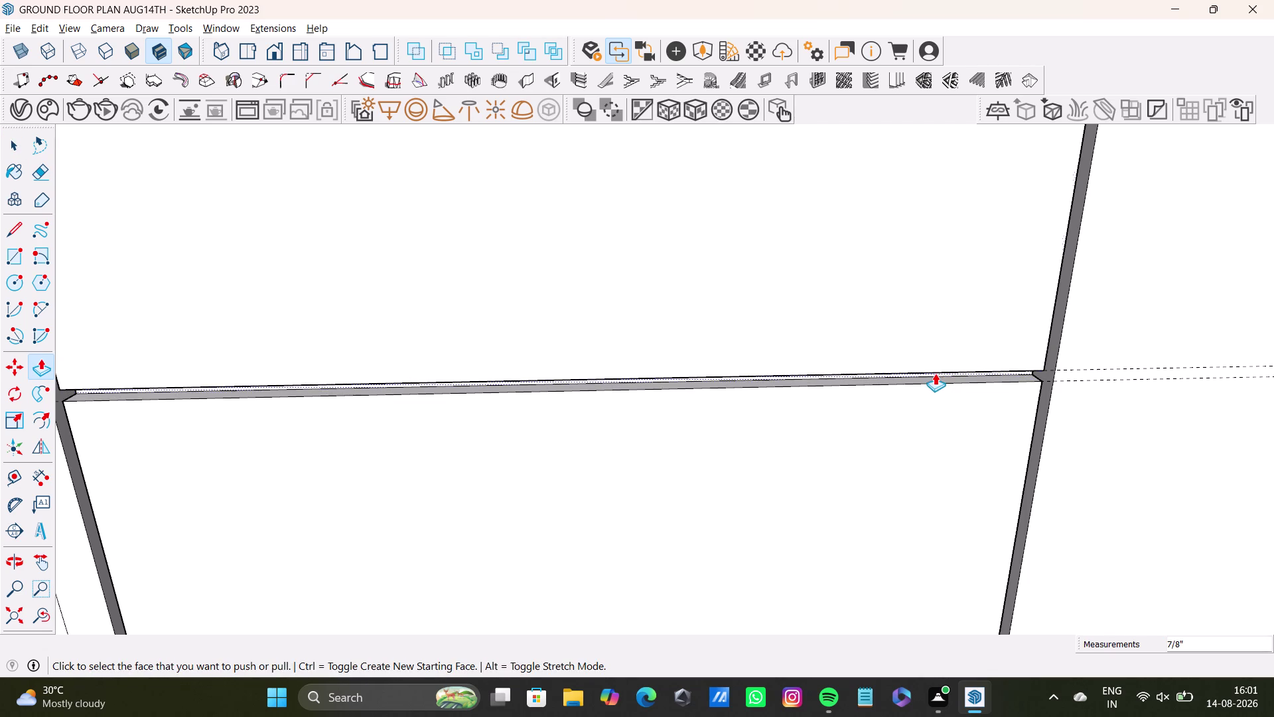
key(space)
scroll(down, 3)
middle_drag(913, 416, 890, 448)
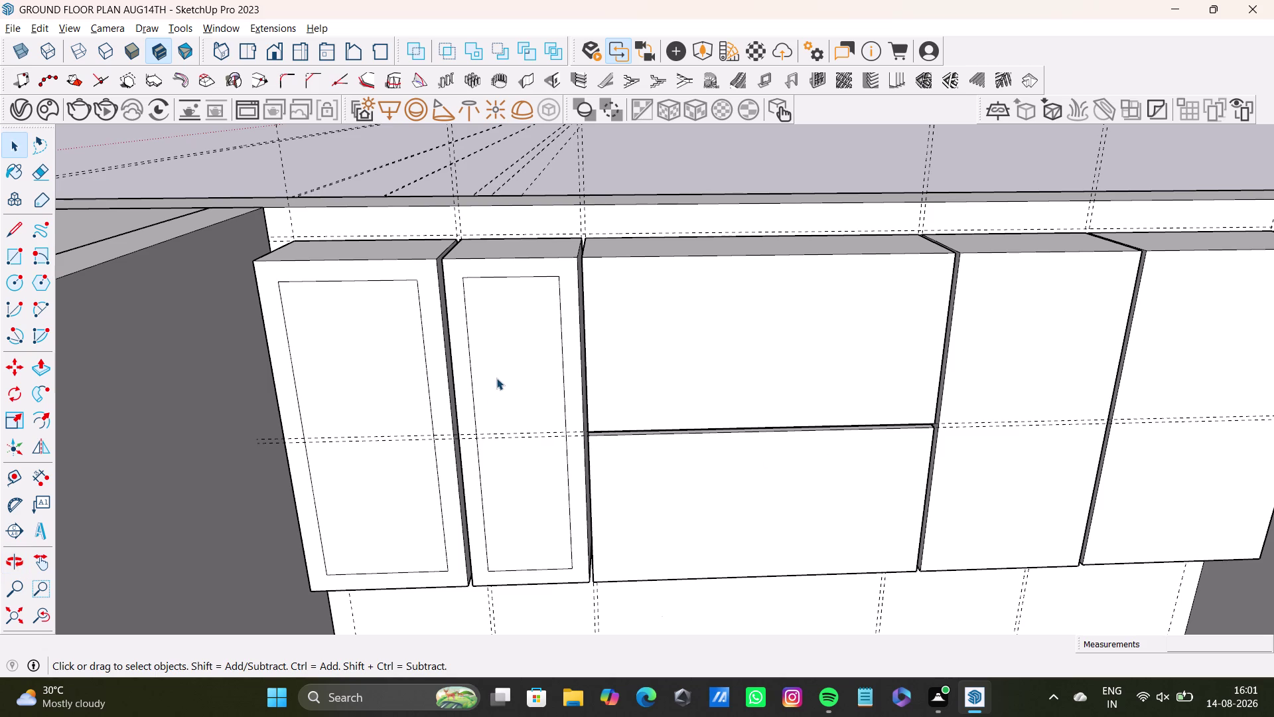
Orbit around the wall cabinet row to bring the right-hand cabinets into view.
scroll(down, 3)
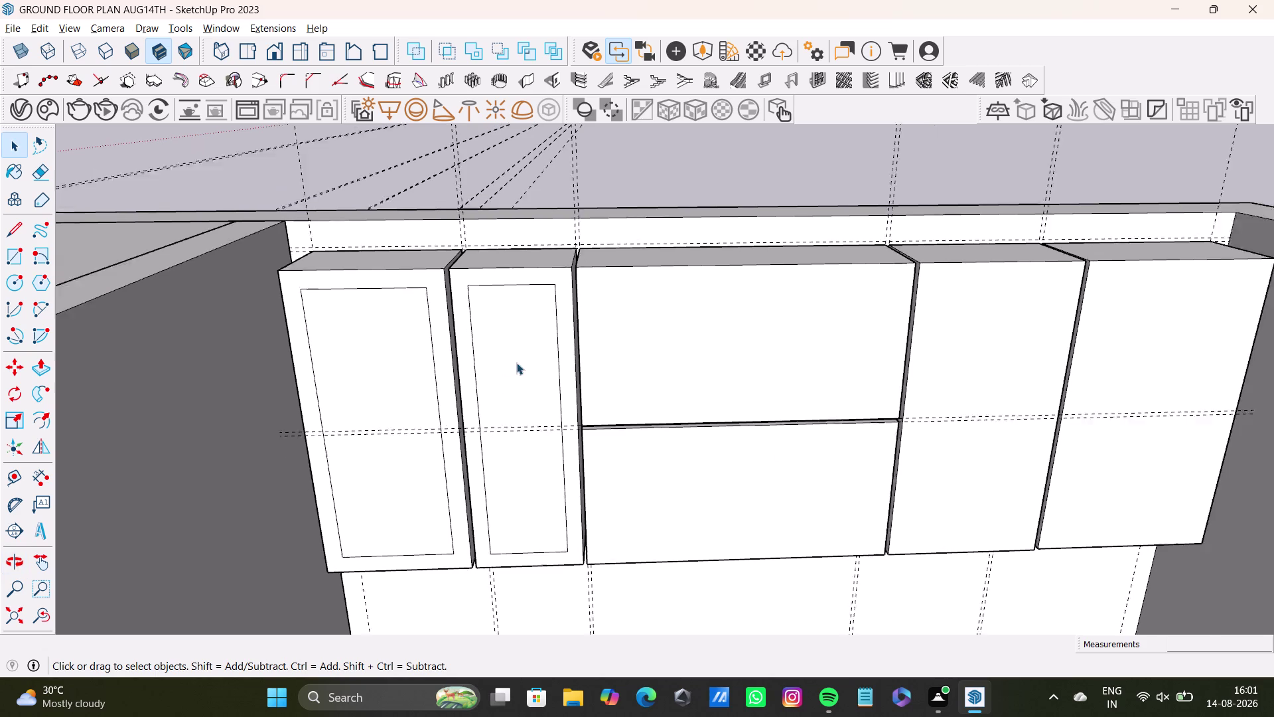
middle_drag(520, 363, 479, 375)
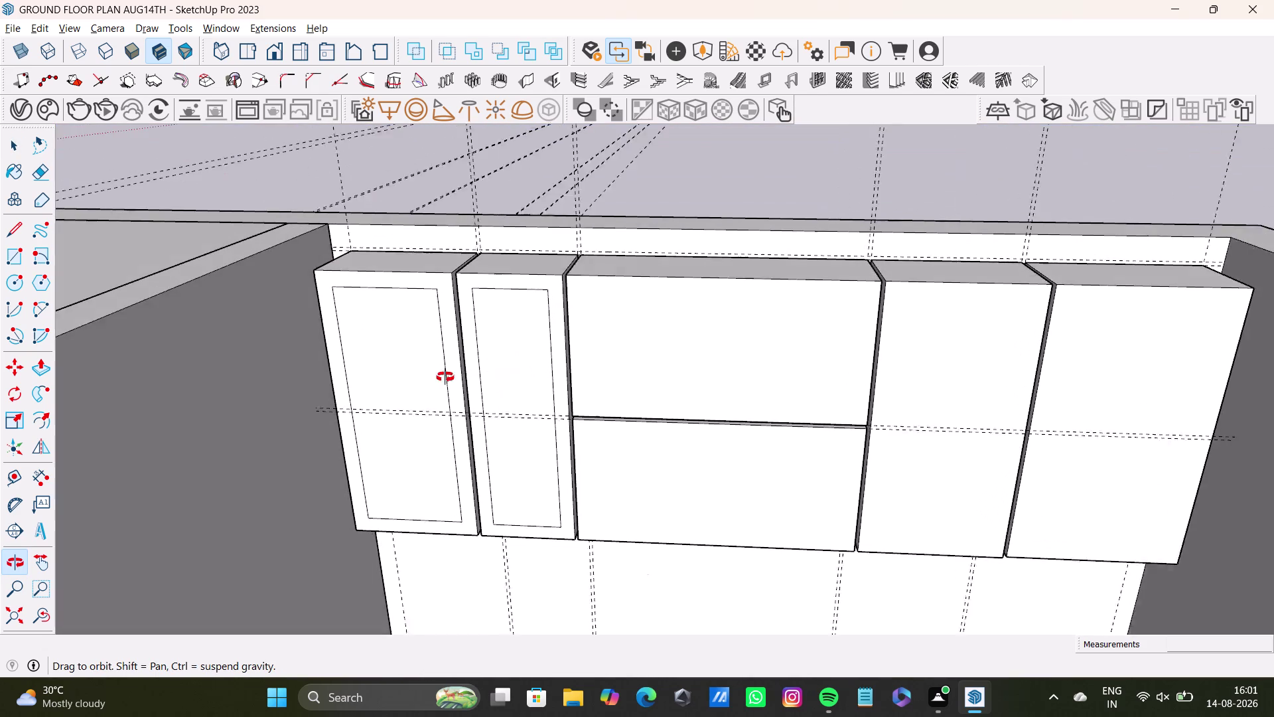
middle_drag(479, 375, 442, 379)
scroll(up, 3)
scroll(up, 3)
scroll(down, 3)
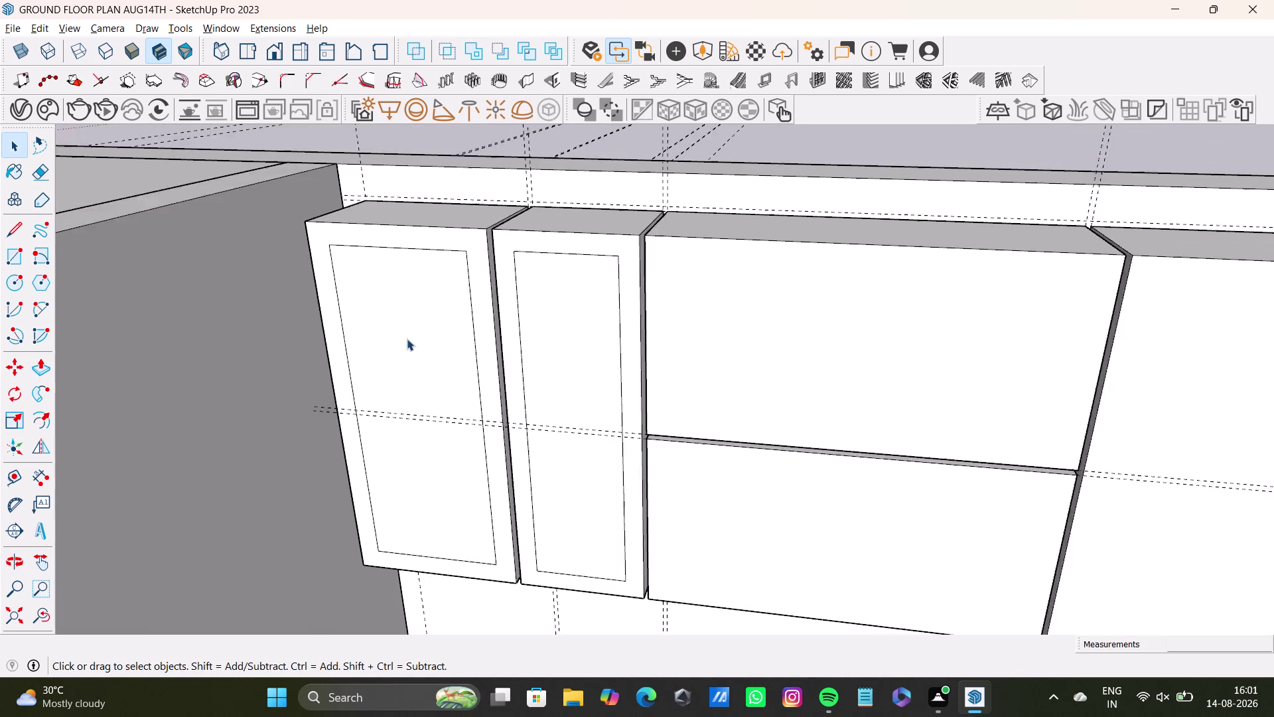
scroll(down, 3)
middle_drag(522, 342, 308, 350)
middle_drag(587, 452, 663, 419)
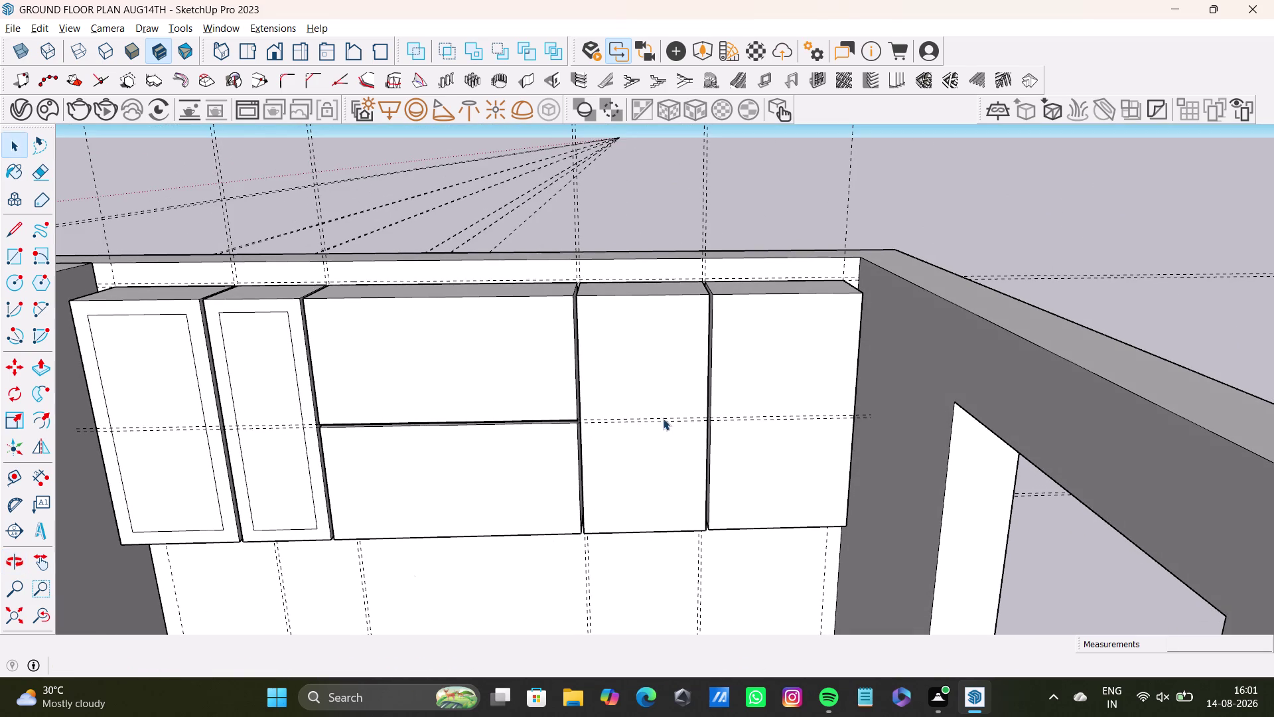
key(space)
Offset the fourth cabinet's front face edges inward about 2" to form a door panel.
click(673, 385)
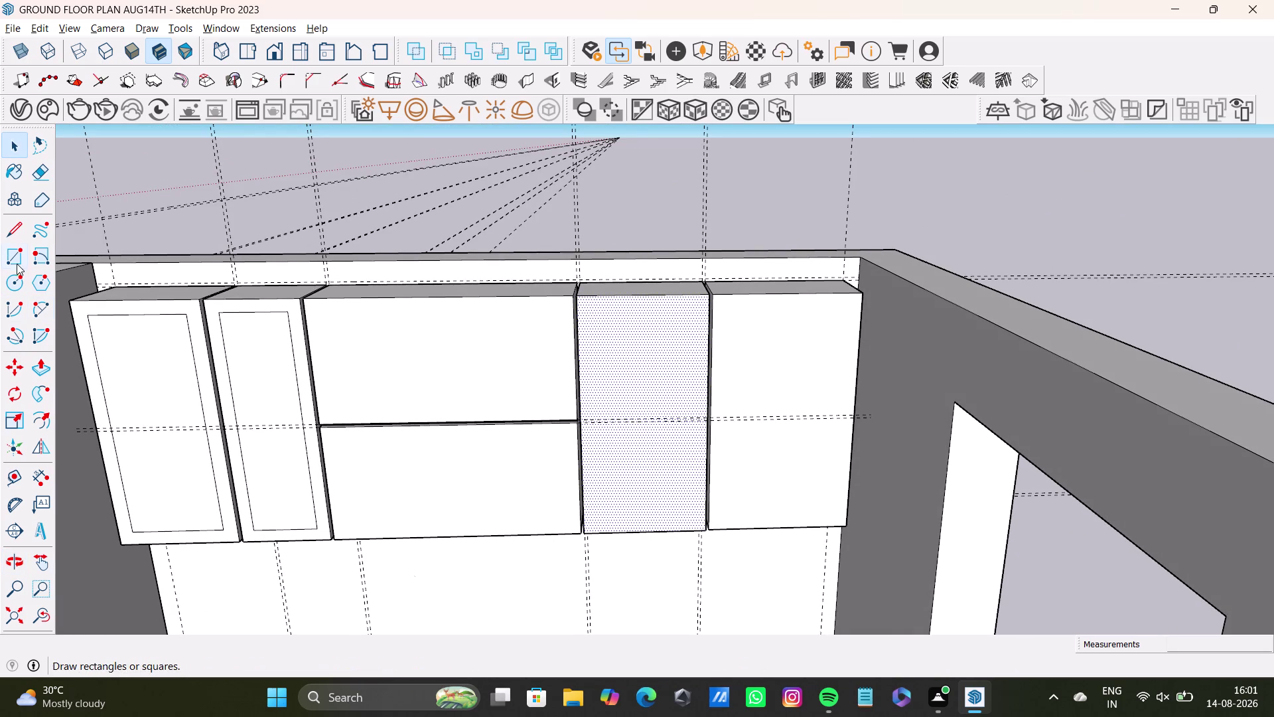
click(18, 265)
scroll(up, 3)
middle_drag(670, 359, 654, 332)
middle_drag(704, 364, 650, 353)
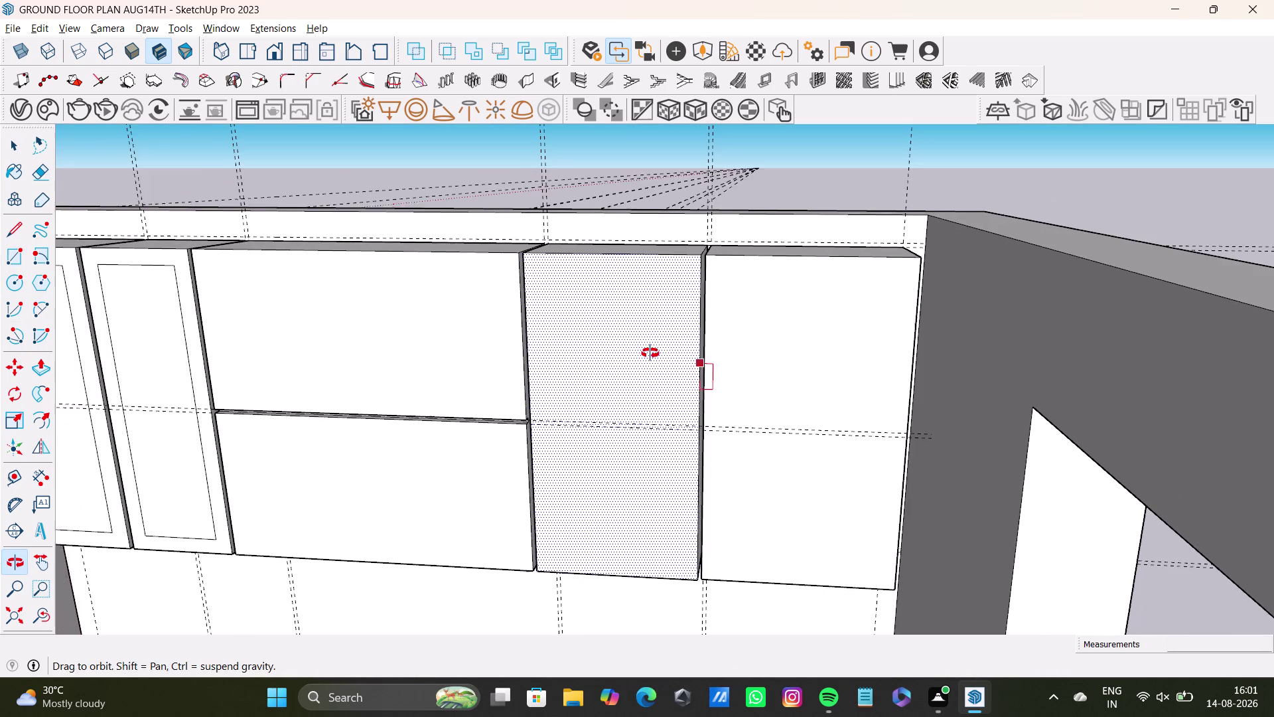
middle_drag(651, 353, 654, 352)
click(612, 420)
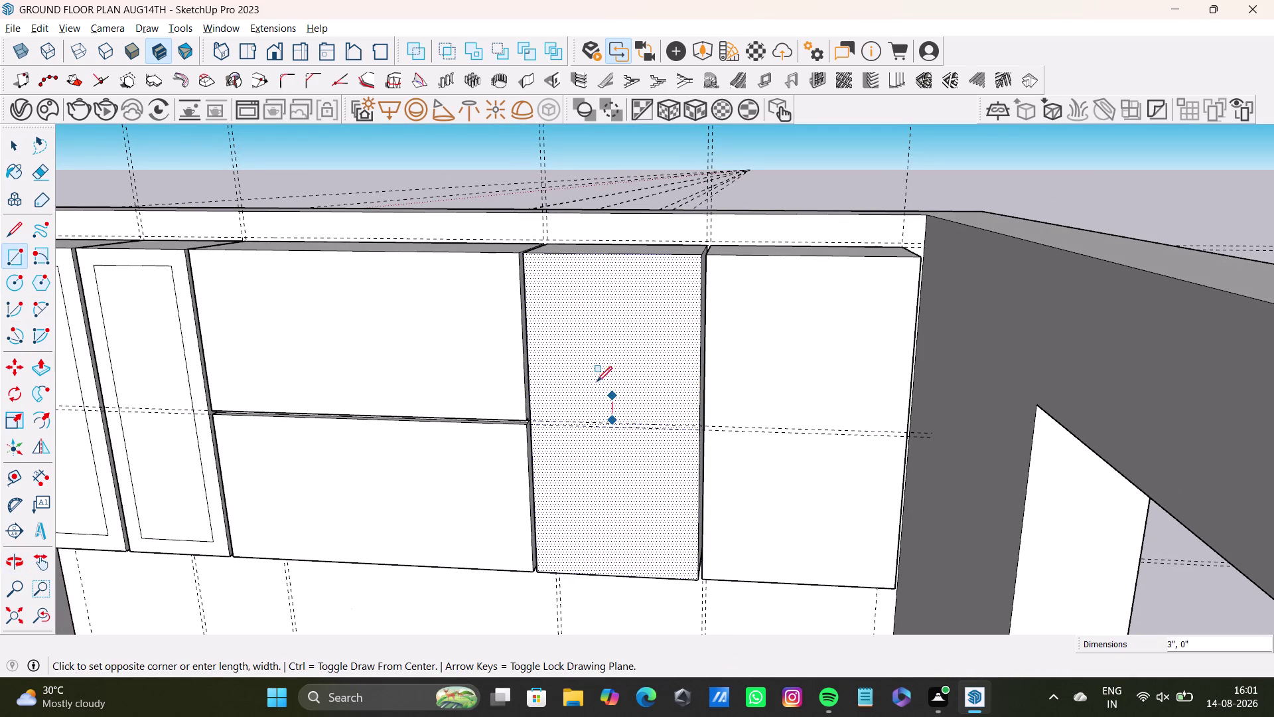
key(space)
key(f)
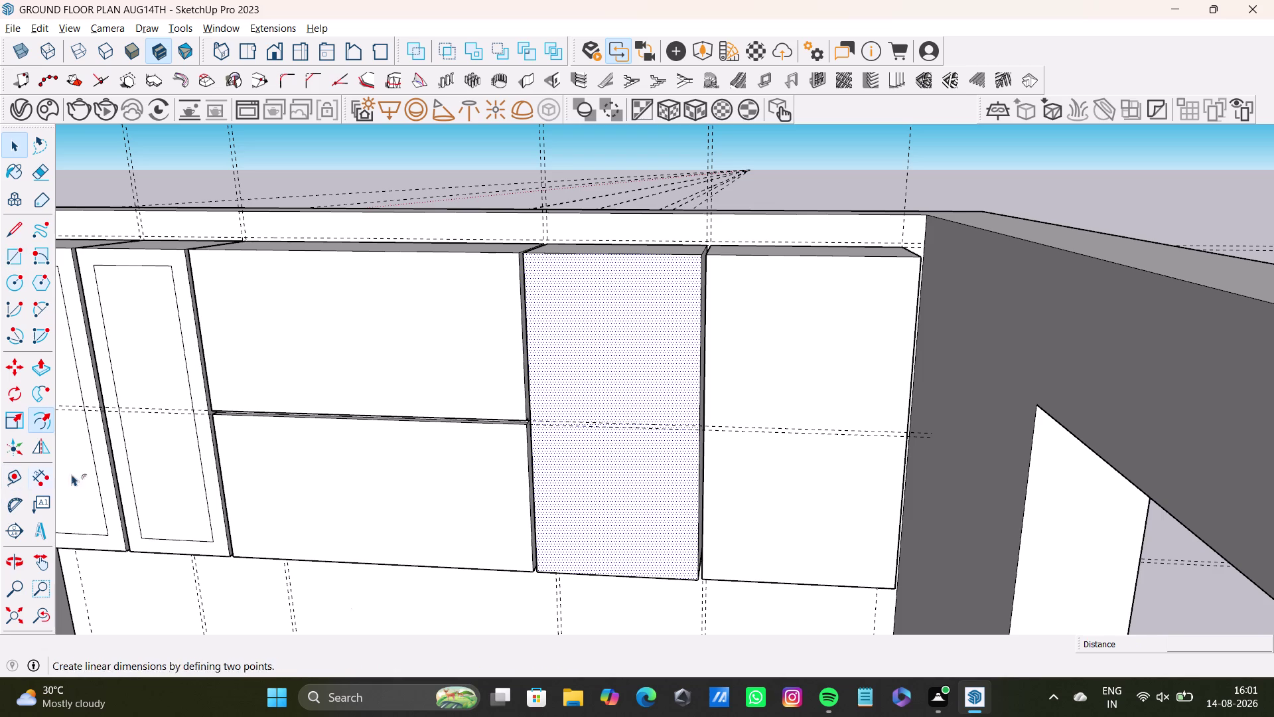
click(612, 407)
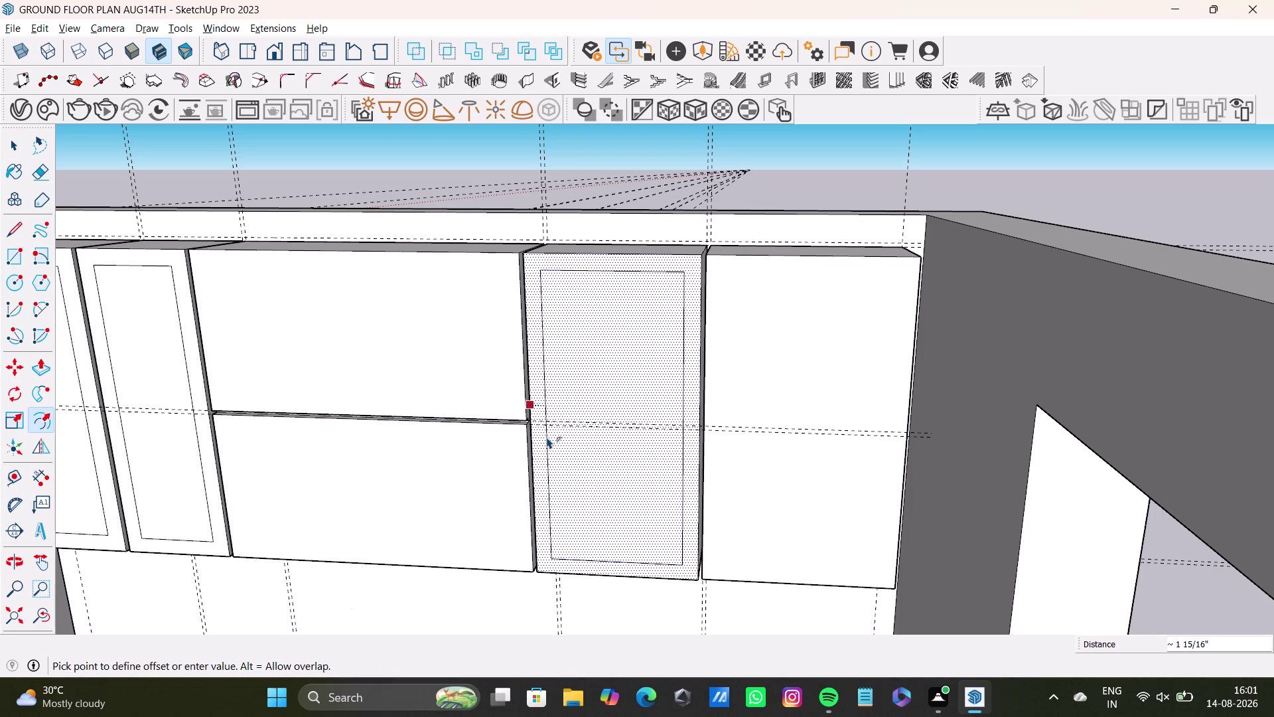
click(546, 440)
key(space)
Offset the rightmost cabinet's front face edges inward about 2" for its door panel.
middle_drag(612, 470, 612, 470)
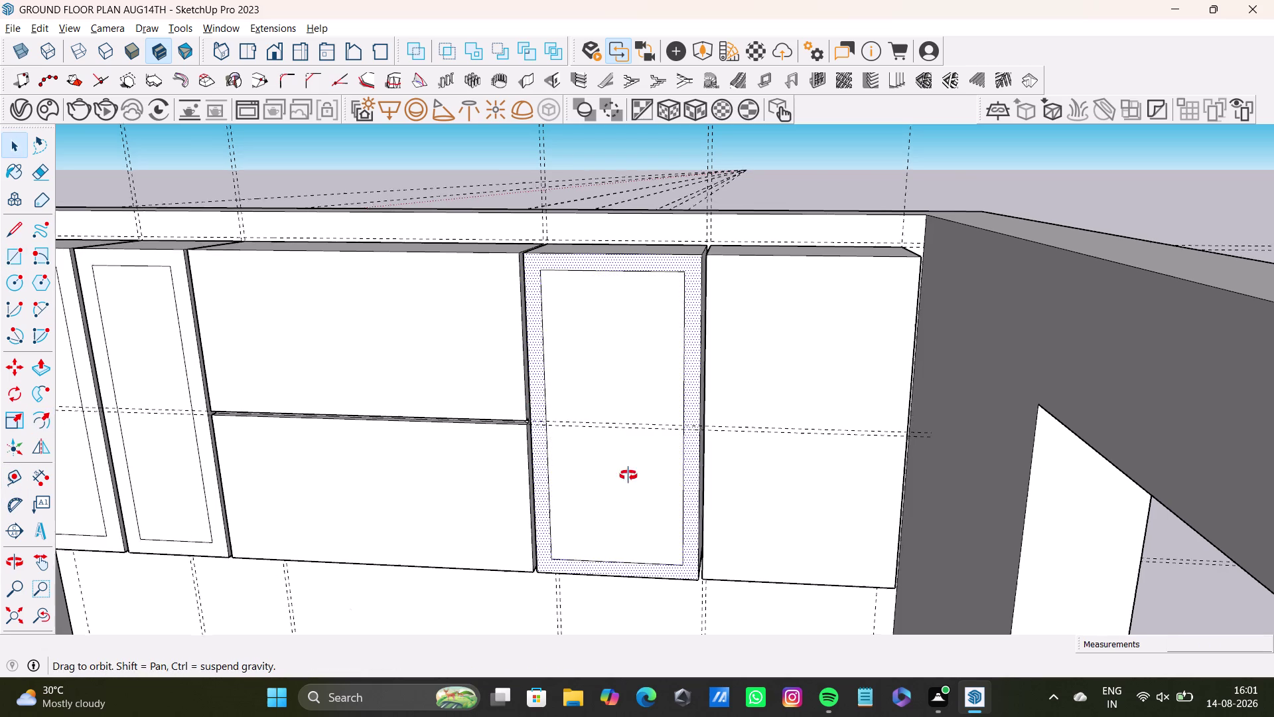
middle_drag(613, 471, 648, 524)
click(769, 391)
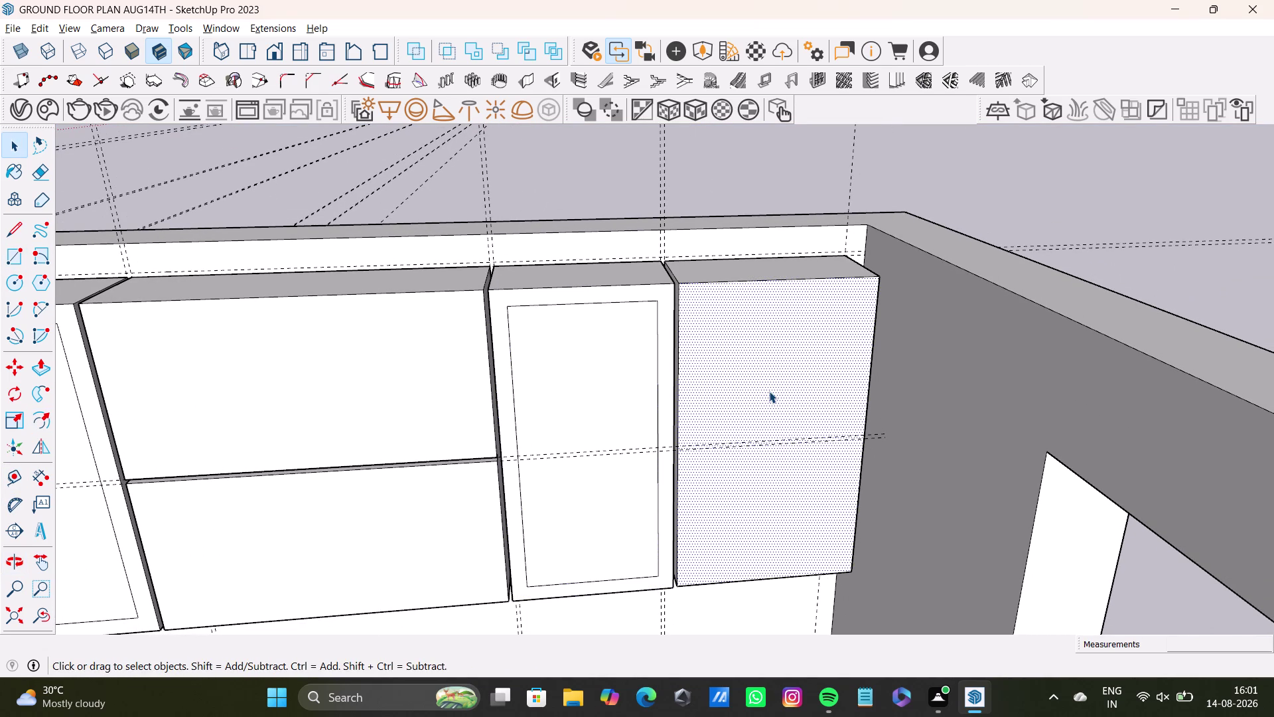
key(f)
click(769, 391)
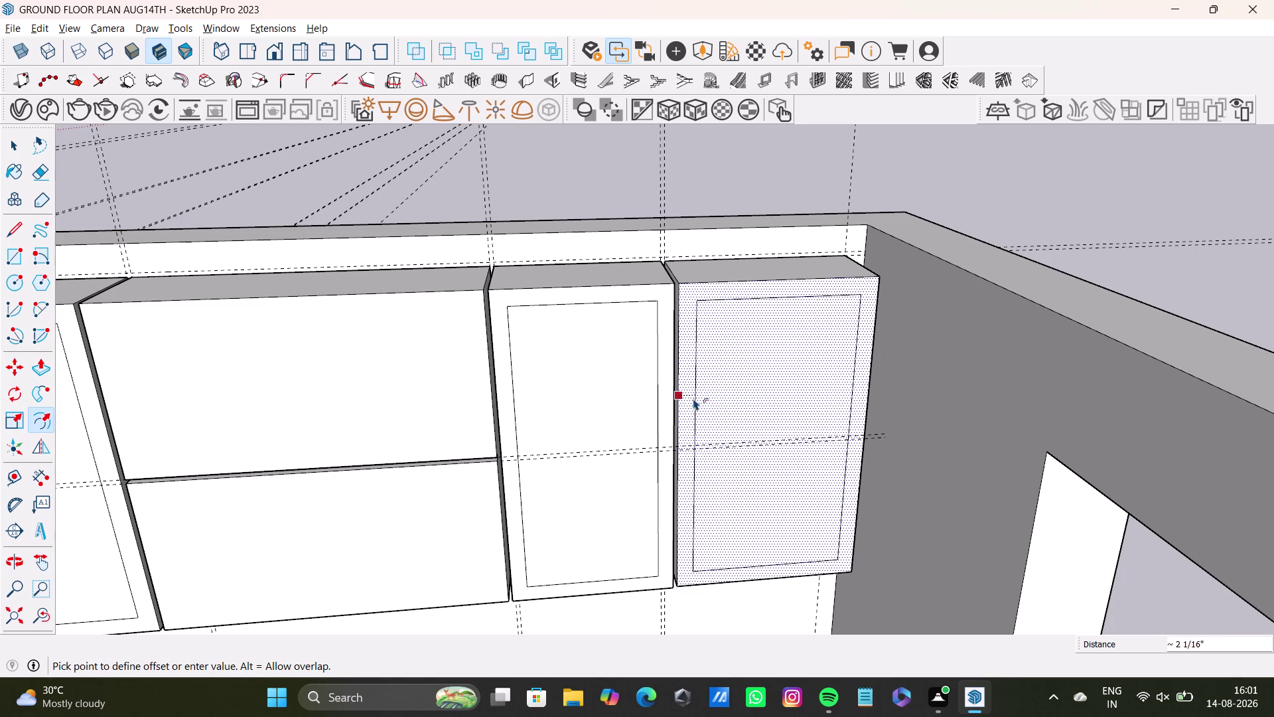
click(691, 398)
key(space)
Orbit out to an overview of the kitchen to review the new door panels.
middle_drag(765, 437, 669, 518)
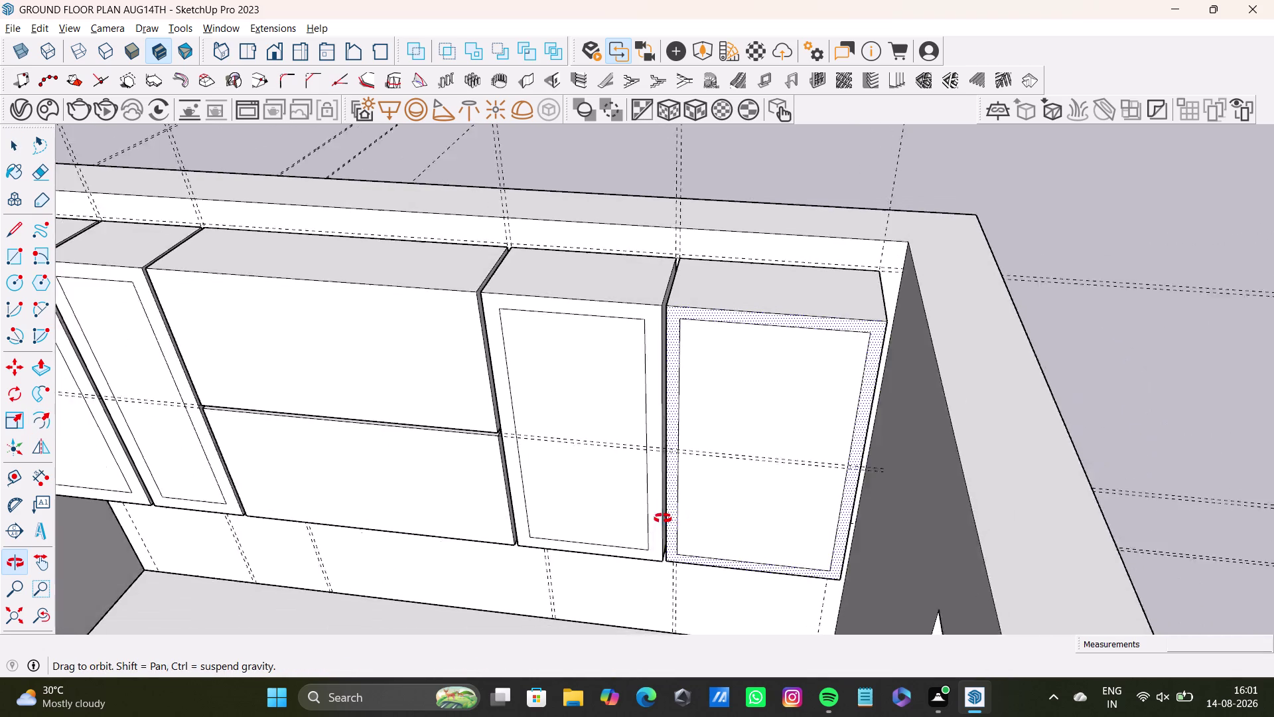
middle_drag(669, 517, 767, 623)
scroll(down, 3)
middle_drag(769, 521, 770, 462)
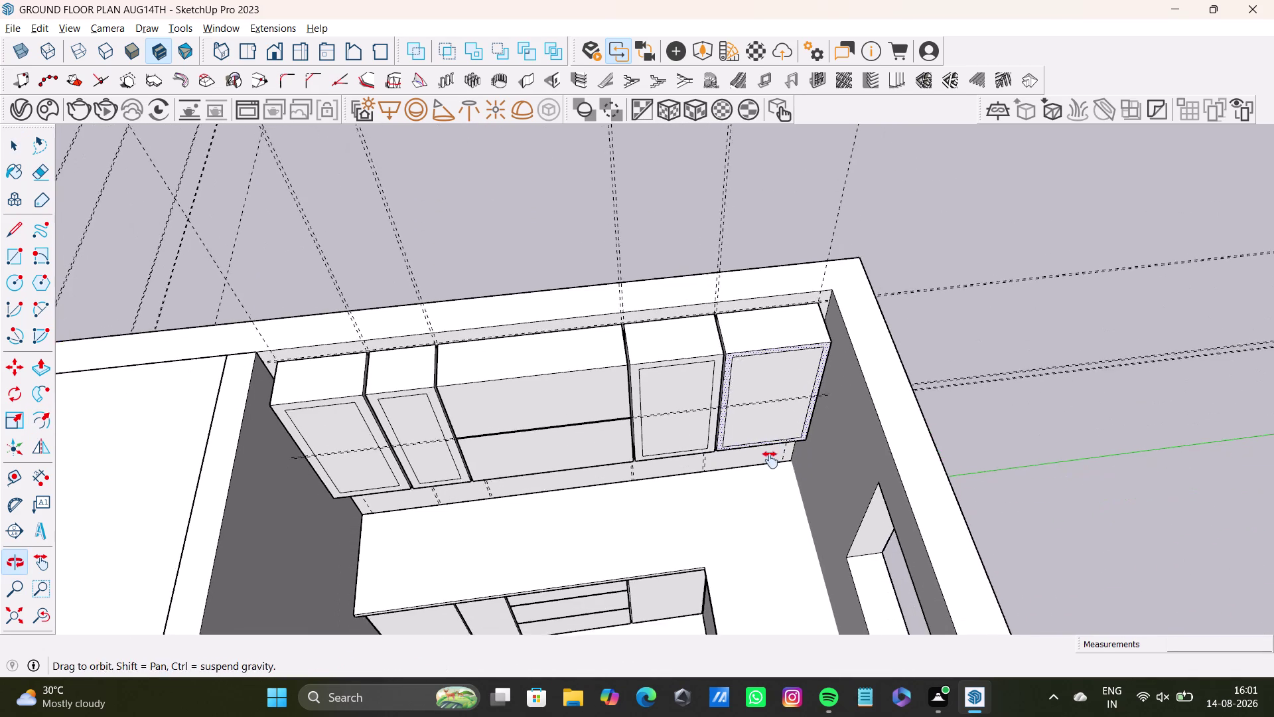
middle_drag(770, 461, 771, 458)
scroll(up, 3)
middle_drag(777, 430, 777, 301)
key(space)
scroll(down, 3)
middle_drag(490, 422, 727, 474)
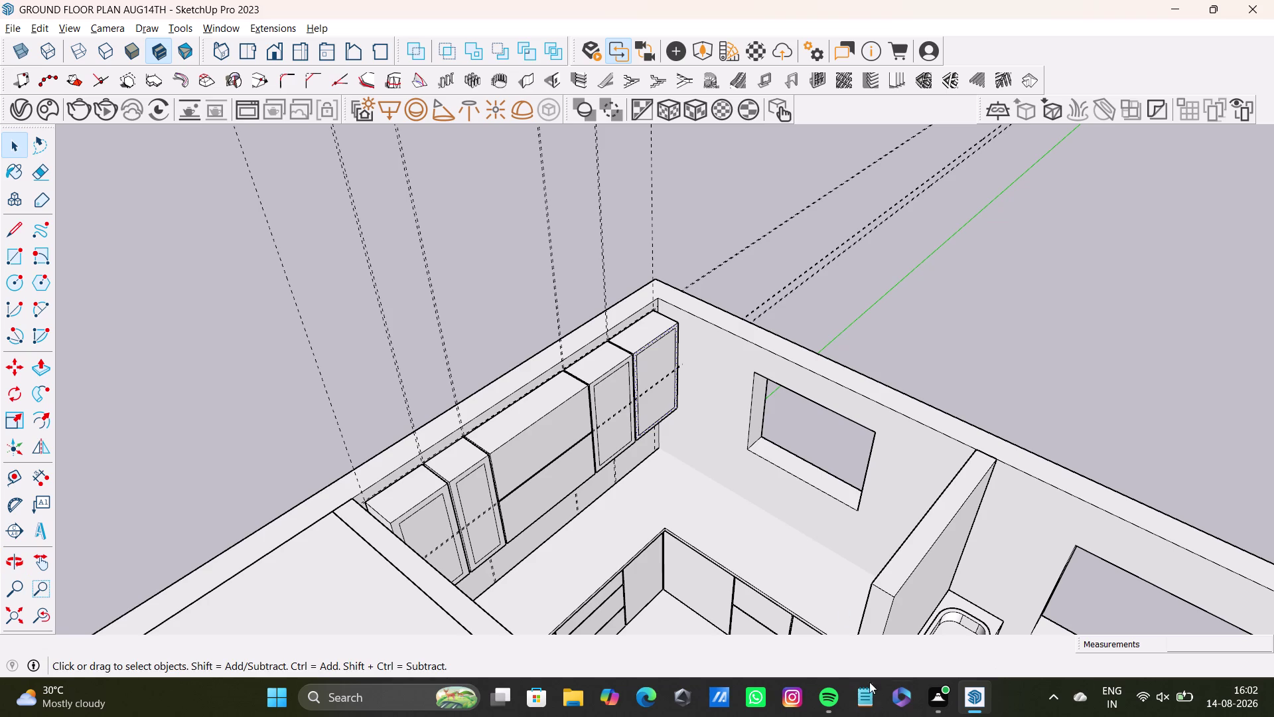